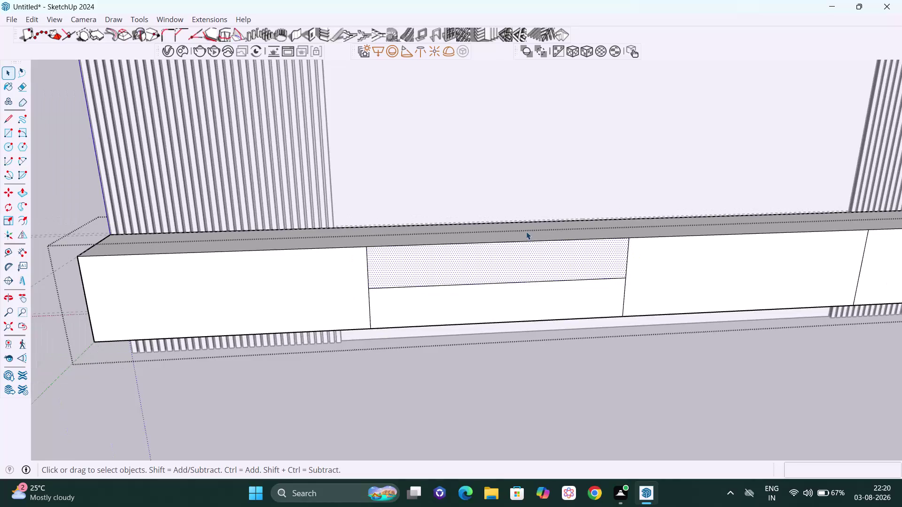
Orbit around the cabinet and briefly measure from its top edge with the tape measure.
middle_drag(522, 230, 535, 337)
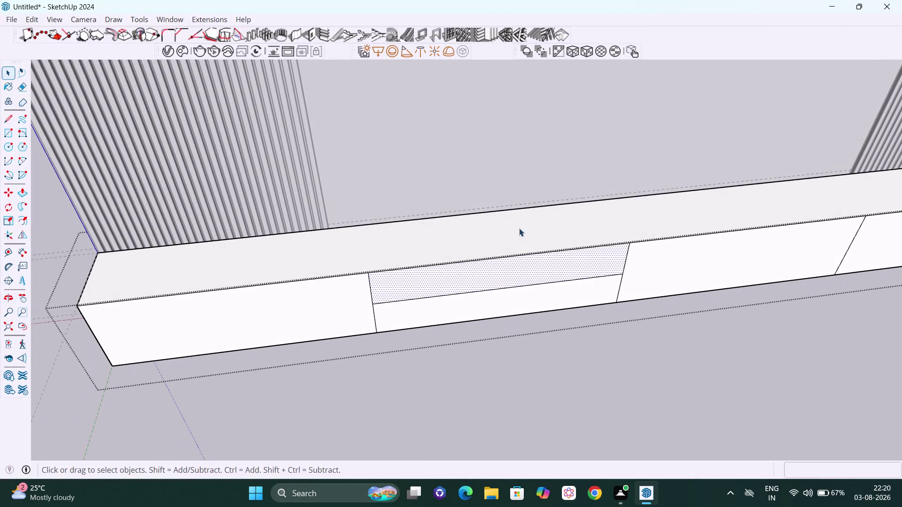
middle_drag(519, 229, 519, 269)
scroll(up, 3)
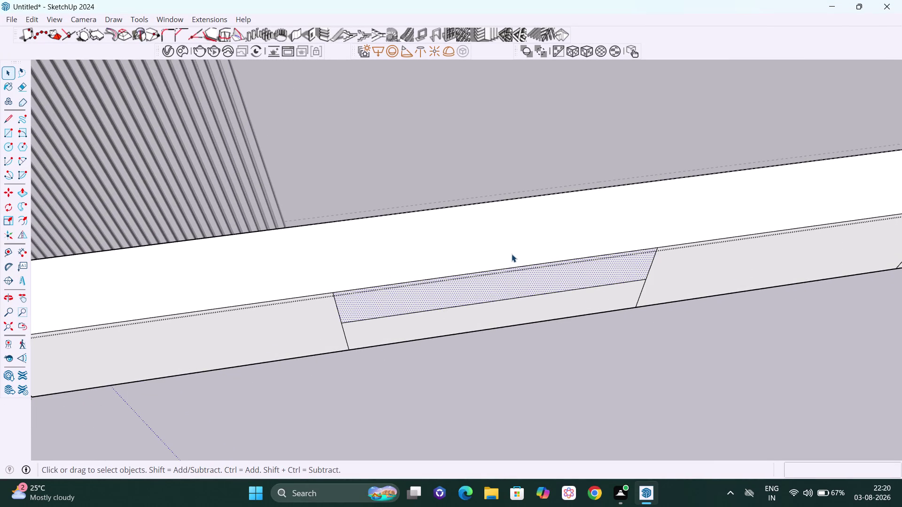
key(t)
click(493, 200)
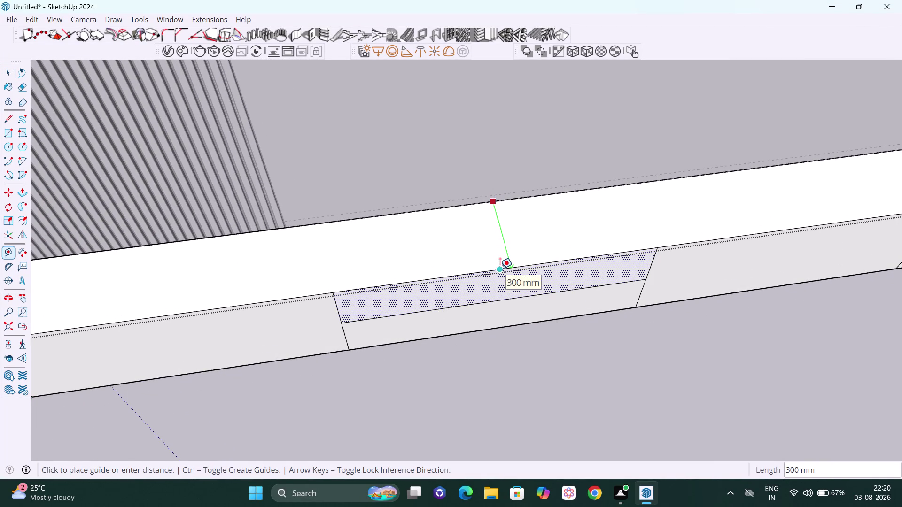
key(space)
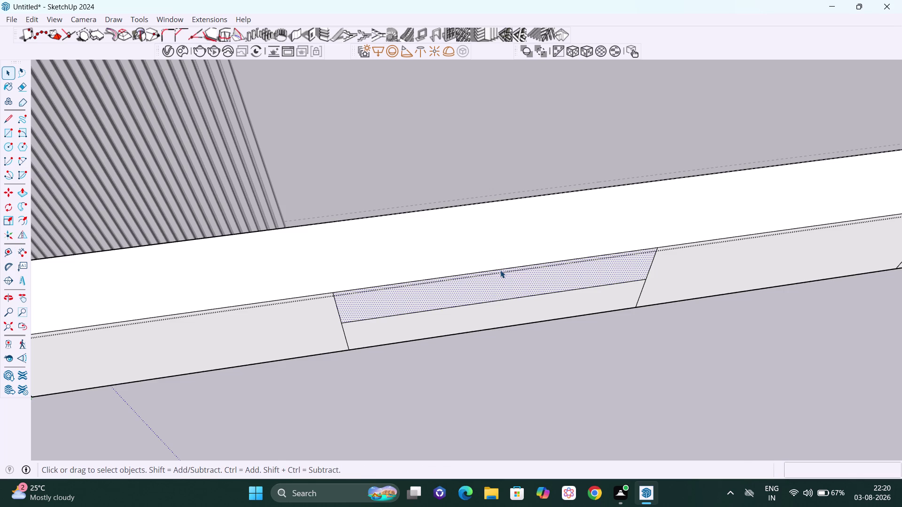
scroll(down, 3)
scroll(down, 3)
middle_drag(508, 280, 536, 208)
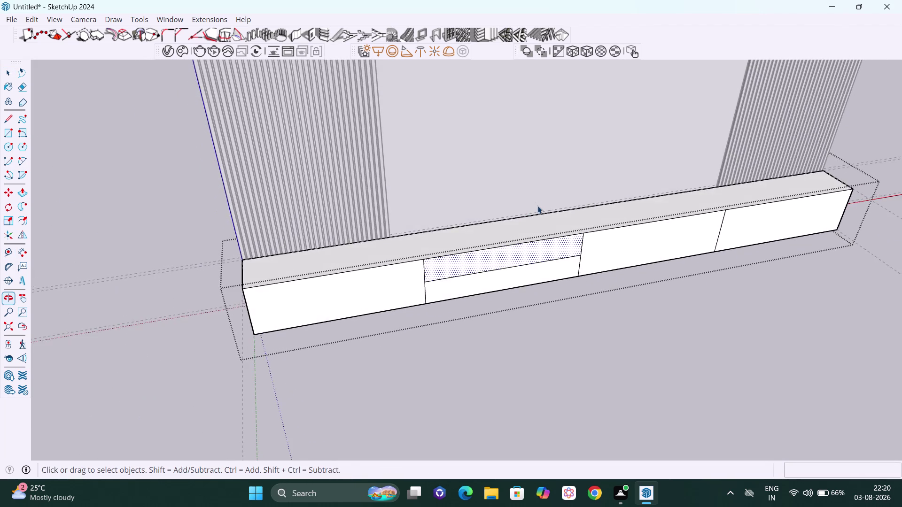
scroll(down, 3)
middle_drag(493, 262, 708, 168)
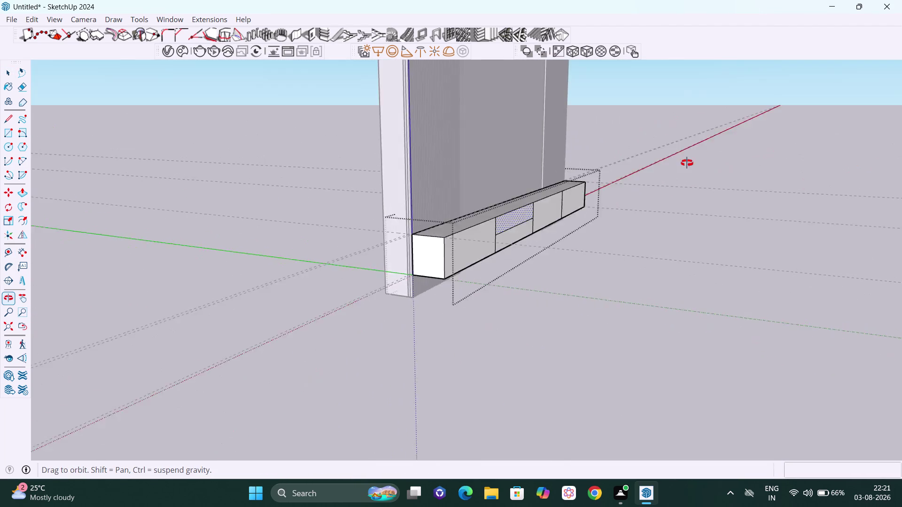
middle_drag(708, 168, 397, 201)
scroll(down, 3)
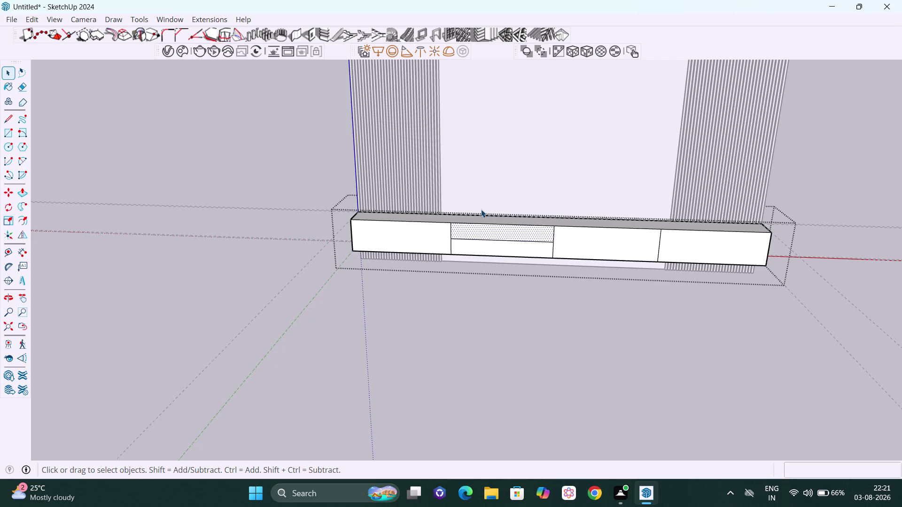
Zoom to the front-panel divider and copy its edge 1.5 mm to one side.
scroll(up, 3)
scroll(up, 3)
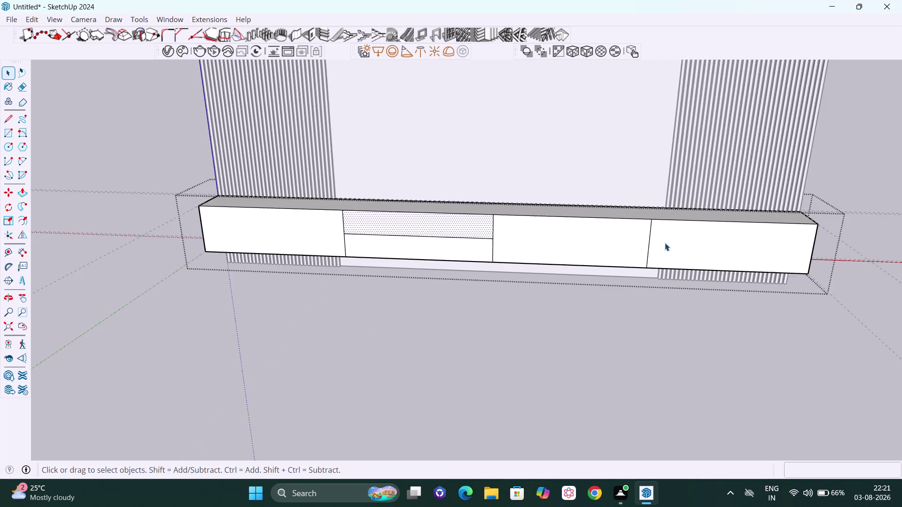
scroll(up, 3)
middle_drag(653, 235, 646, 242)
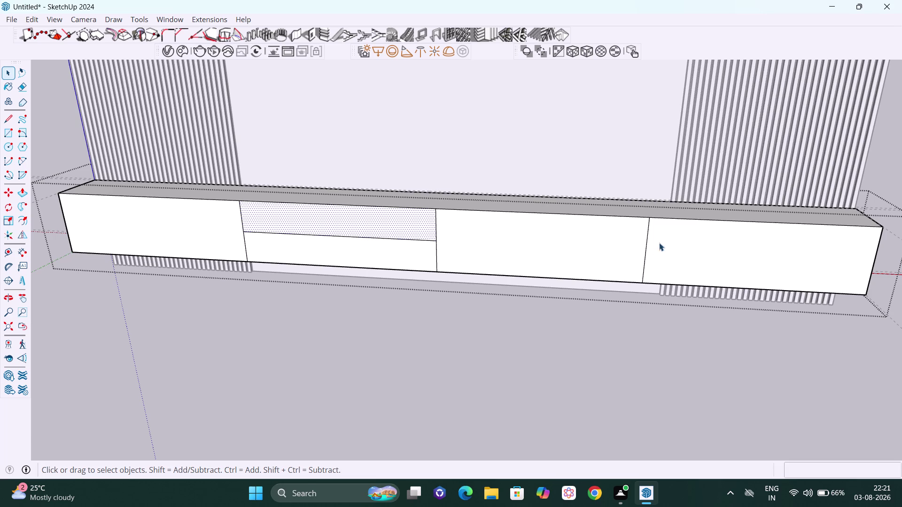
scroll(up, 3)
scroll(up, 3)
scroll(up, 3)
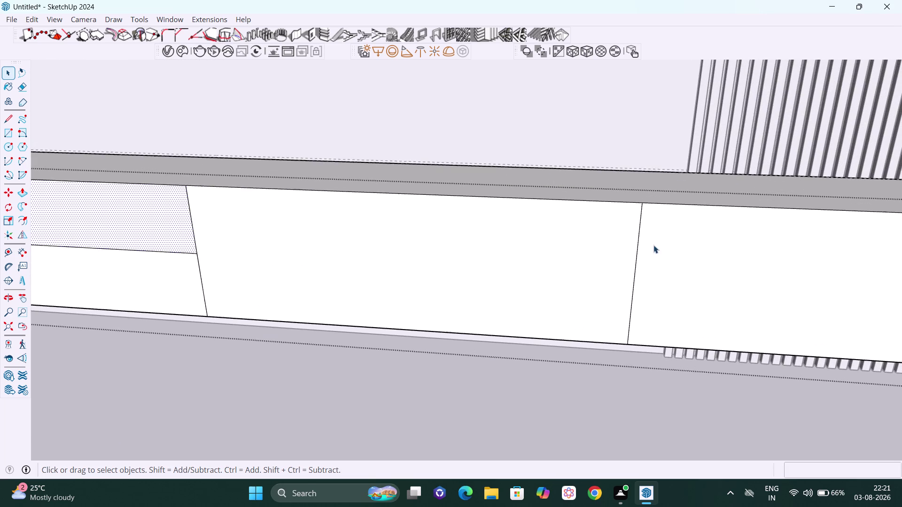
middle_drag(645, 268, 643, 246)
scroll(up, 3)
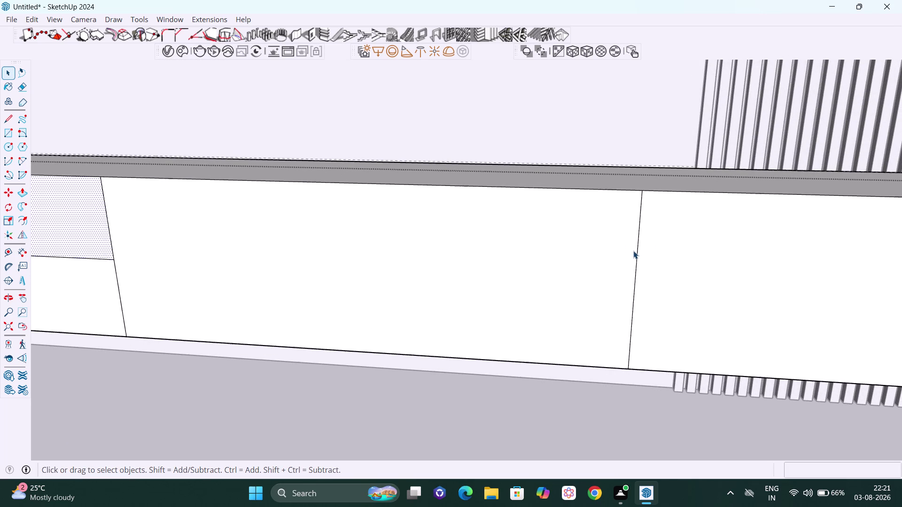
scroll(up, 3)
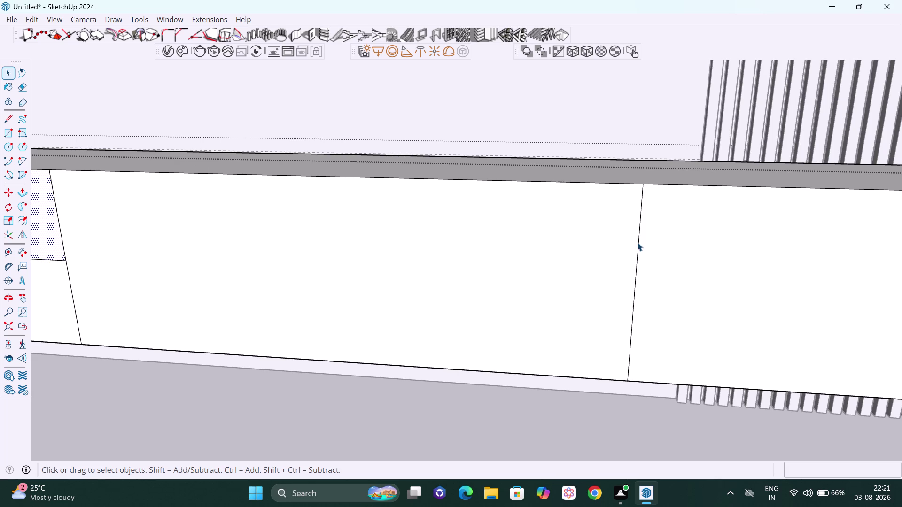
click(638, 243)
key(m)
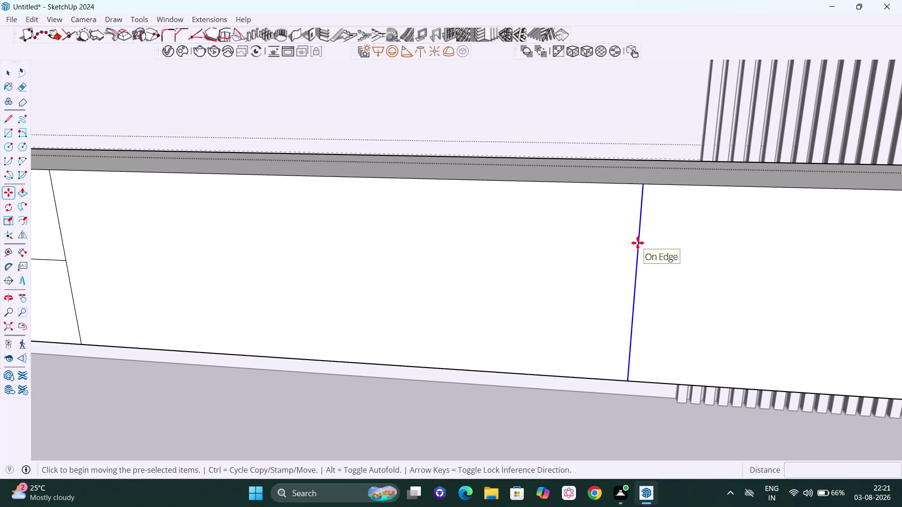
click(638, 247)
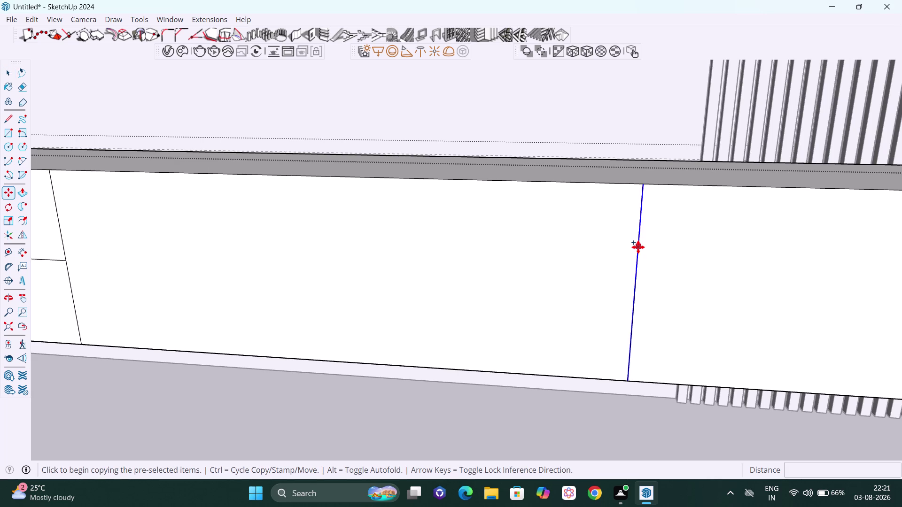
key(Left)
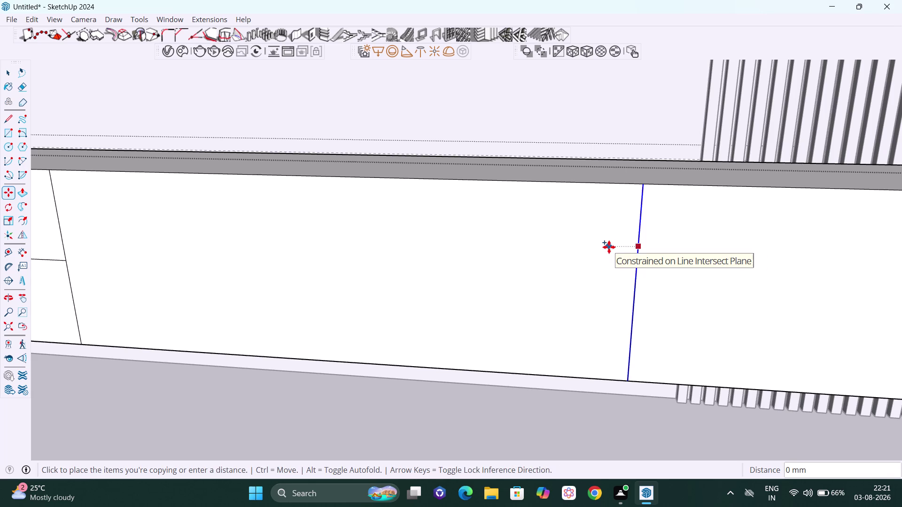
key(Right)
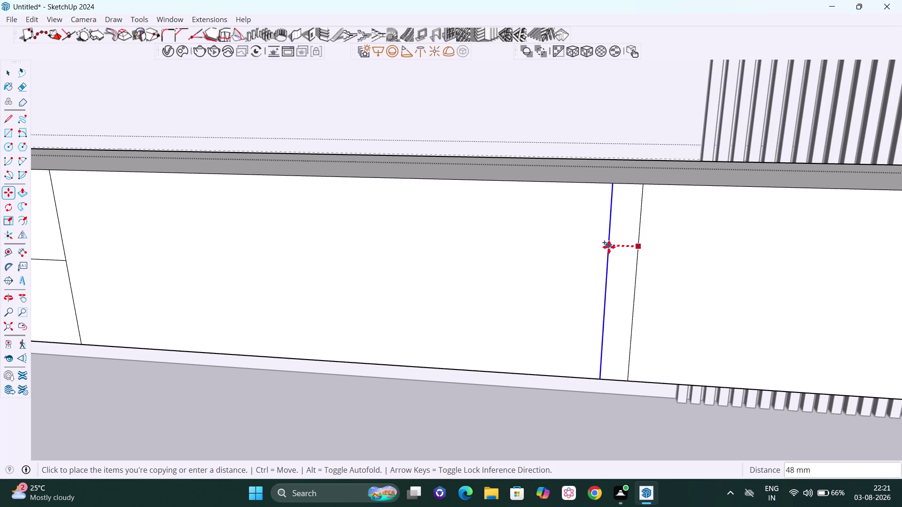
text(1.5)
key(Return)
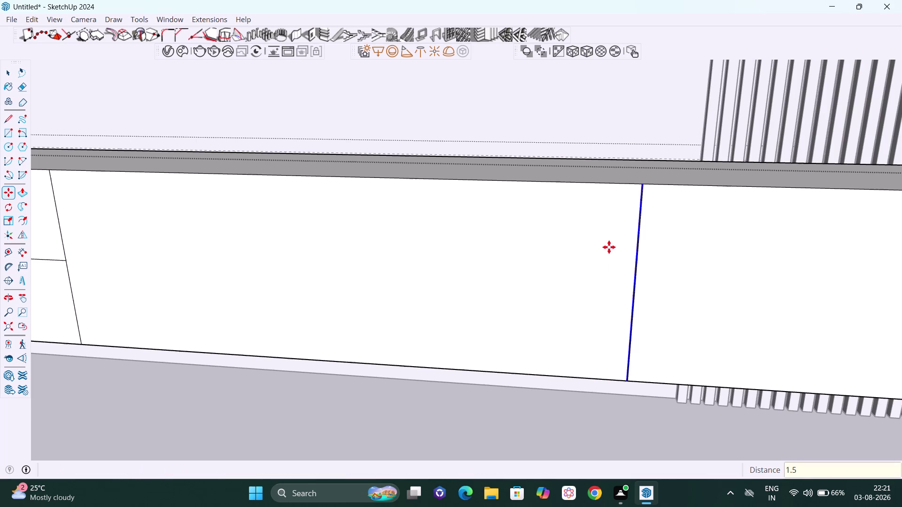
scroll(up, 3)
scroll(up, 3)
scroll(up, 3)
scroll(up, 3)
key(space)
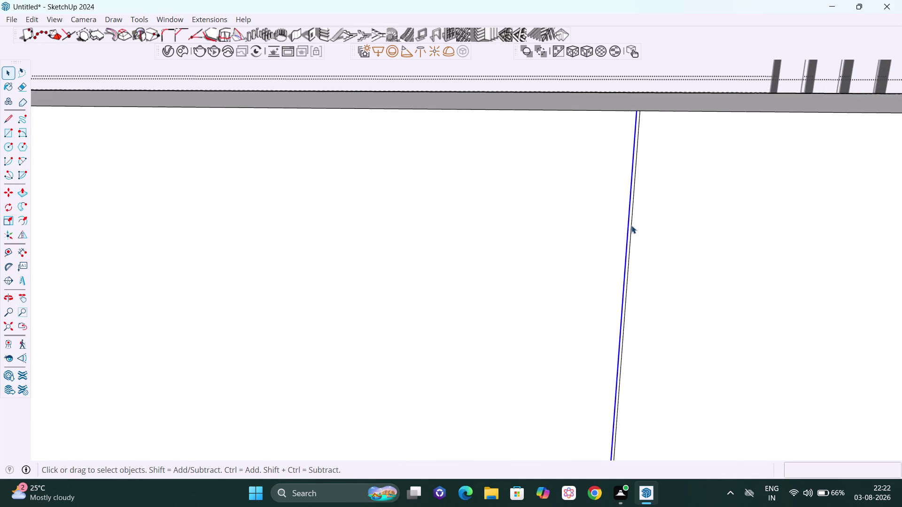
Copy the original divider edge 1.5 mm to the other side.
click(631, 225)
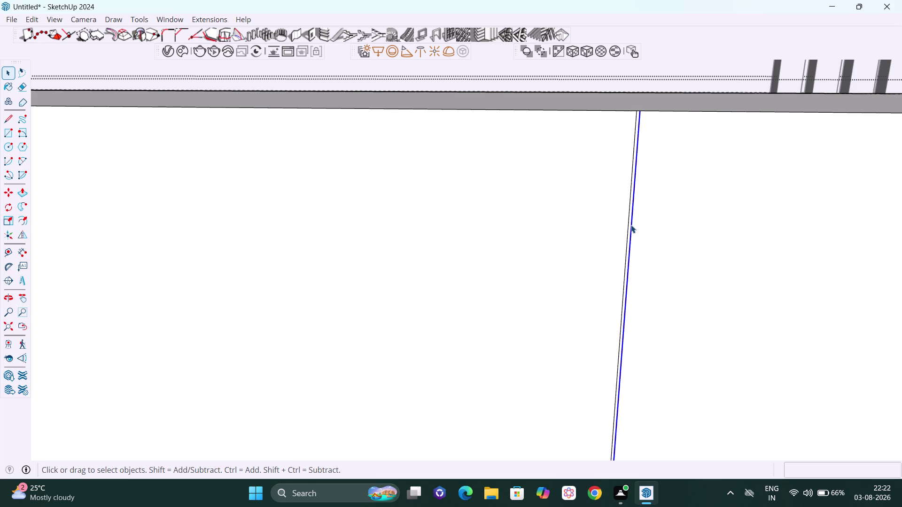
key(m)
key(Right)
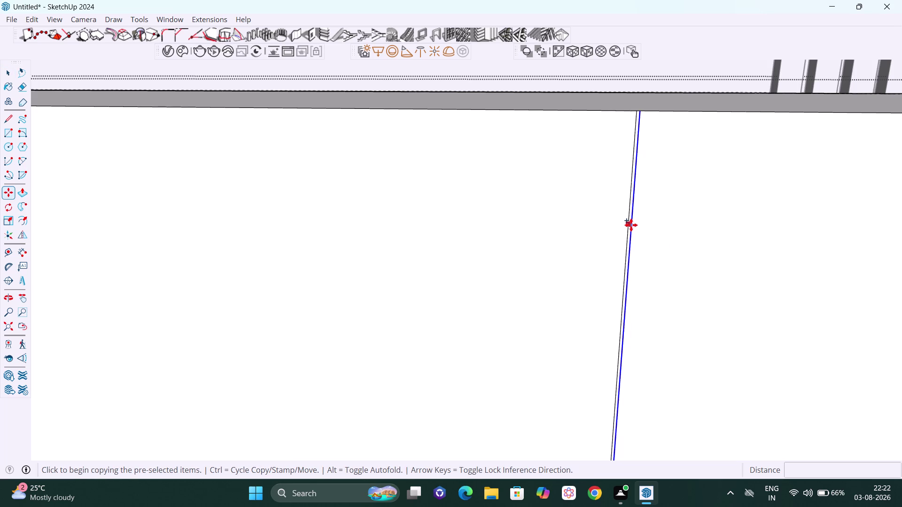
scroll(up, 3)
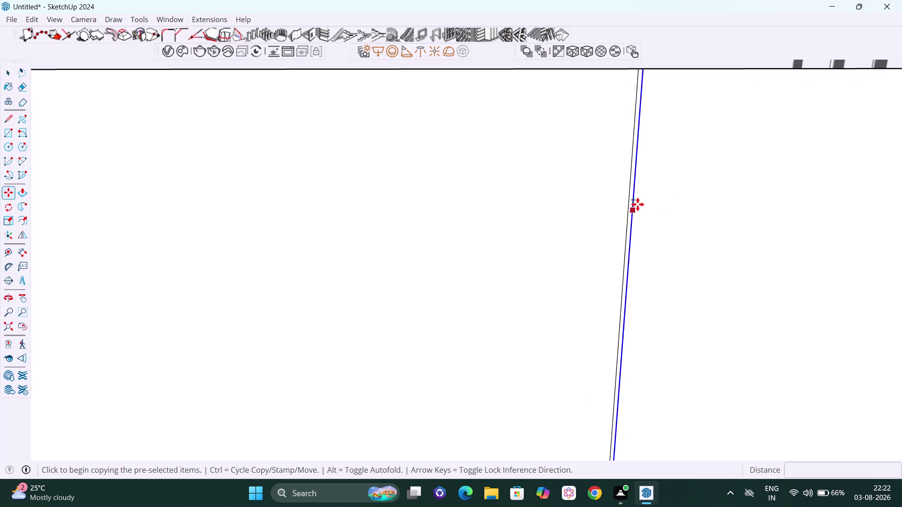
click(636, 192)
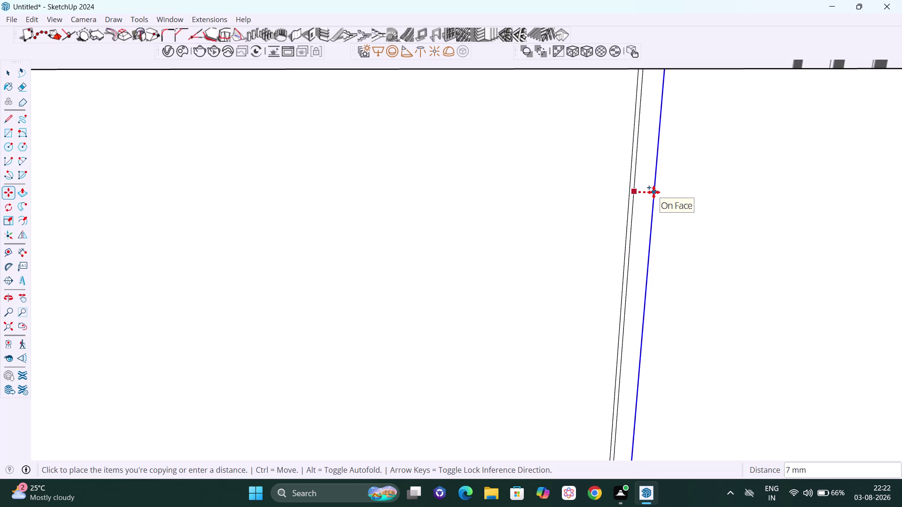
text(1.5)
key(Return)
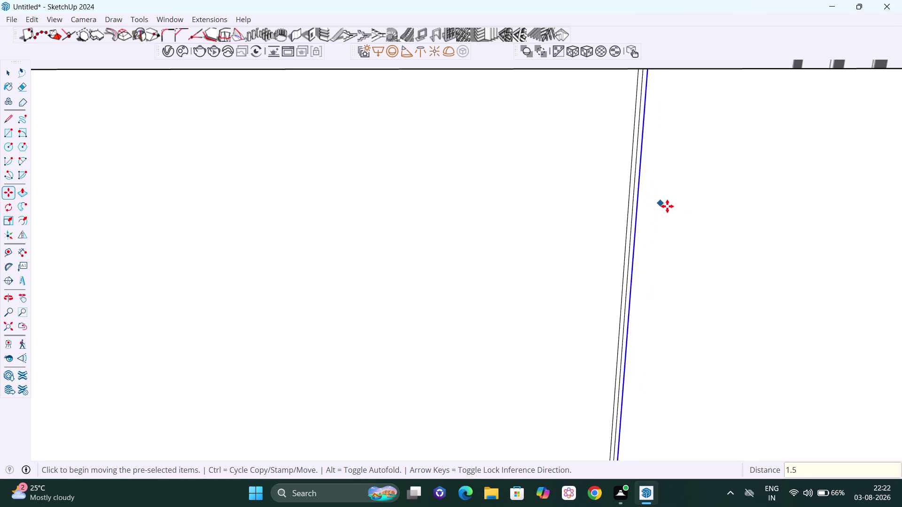
key(space)
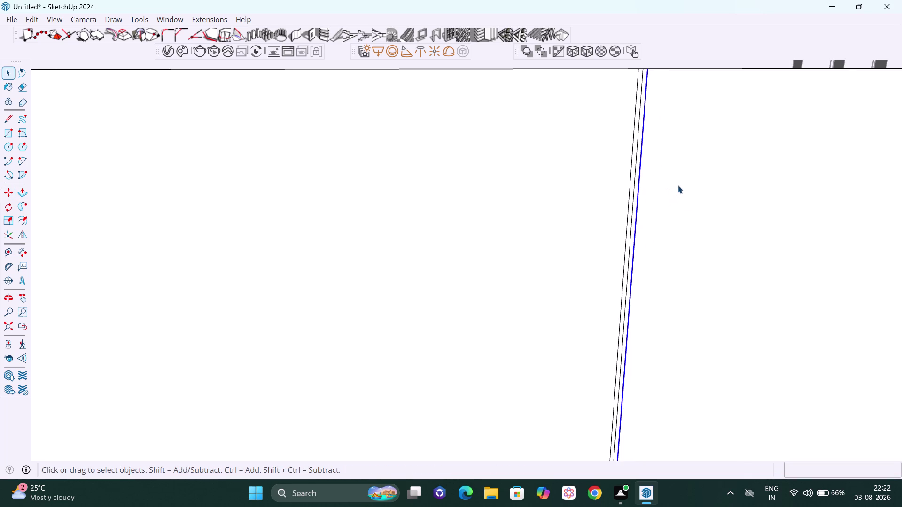
scroll(down, 3)
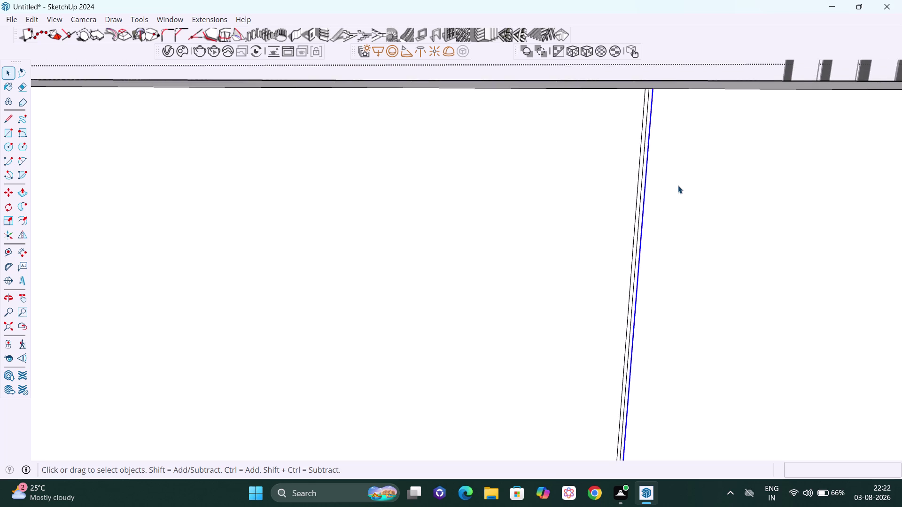
scroll(down, 3)
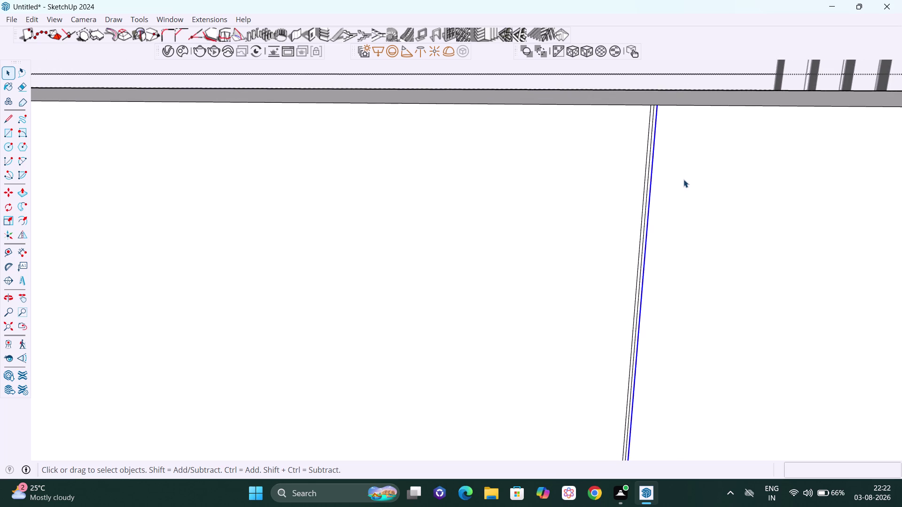
scroll(down, 3)
scroll(down, 3)
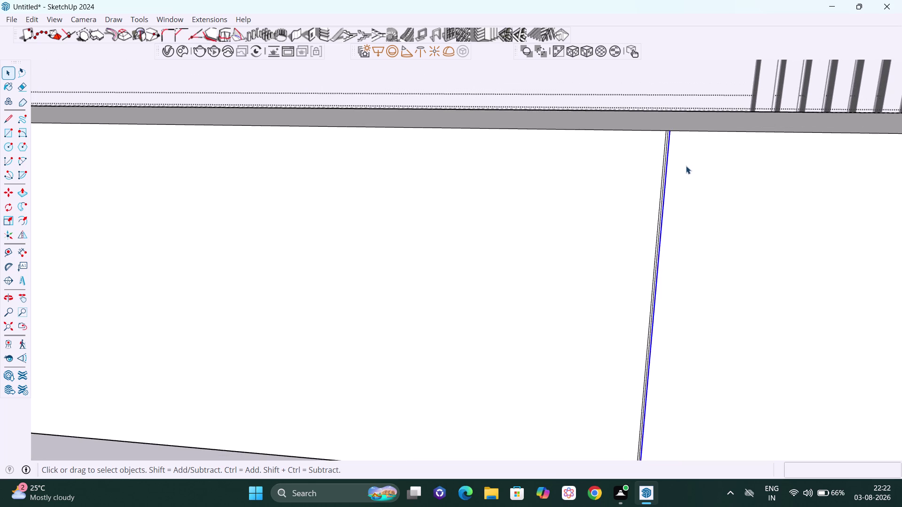
Pan and zoom along the cabinet front to the right drawer front.
key(h)
drag(682, 170, 541, 224)
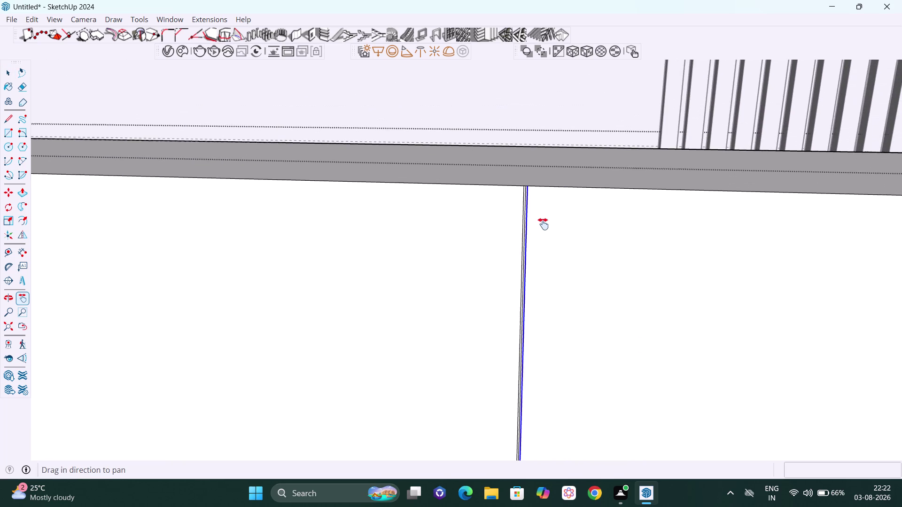
scroll(down, 3)
drag(603, 223, 455, 240)
scroll(down, 3)
scroll(down, 3)
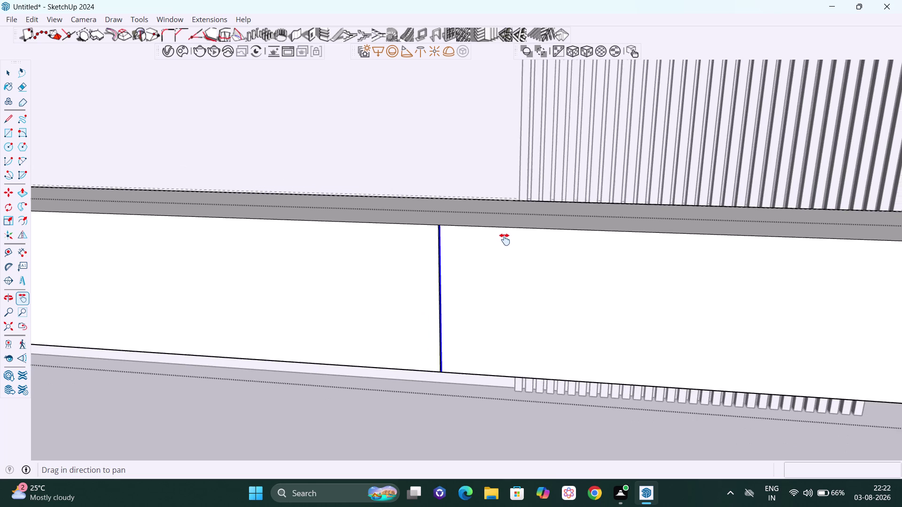
scroll(down, 3)
middle_drag(504, 244, 517, 230)
drag(517, 238, 516, 257)
scroll(up, 3)
drag(537, 270, 516, 321)
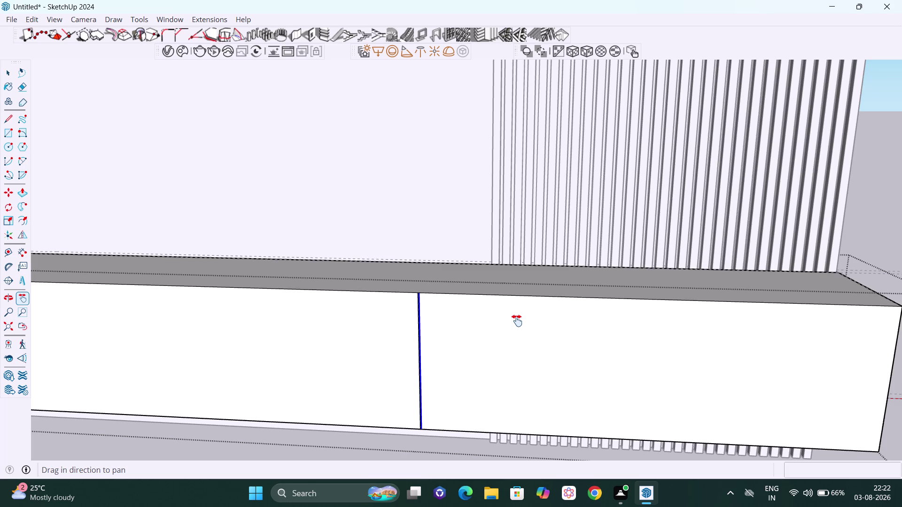
Copy the right drawer front's top edge 6 mm downward.
key(space)
scroll(up, 3)
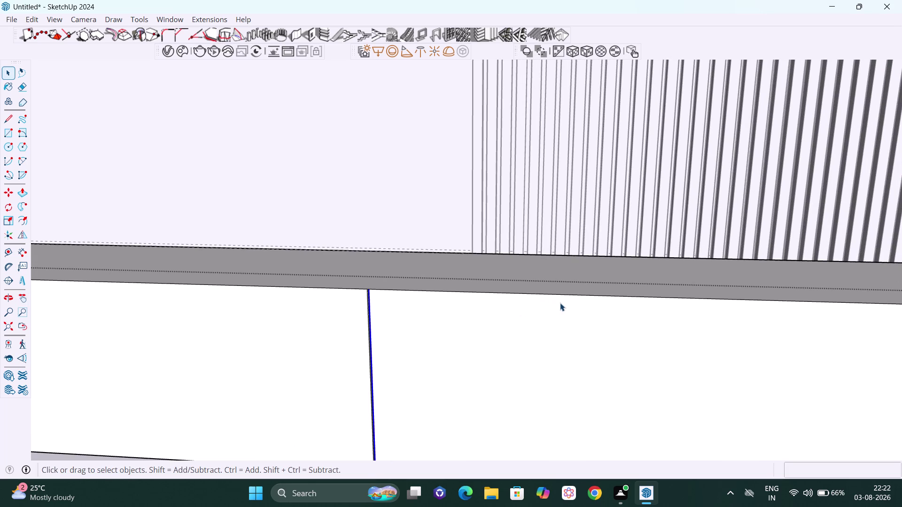
click(562, 295)
key(m)
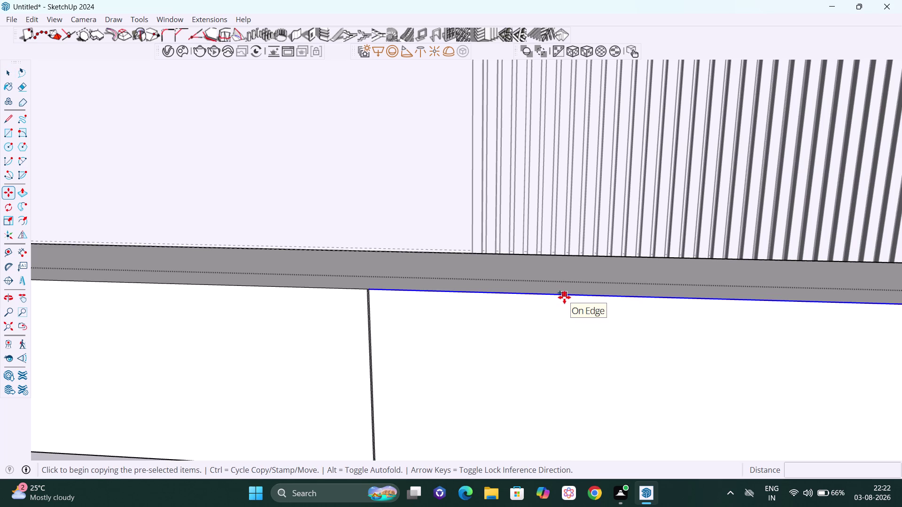
click(564, 297)
key(Up)
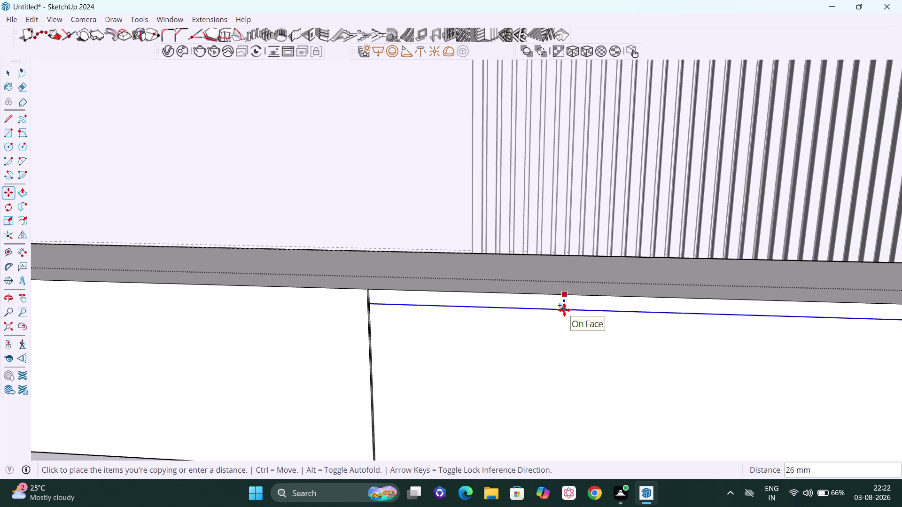
key(6)
key(Return)
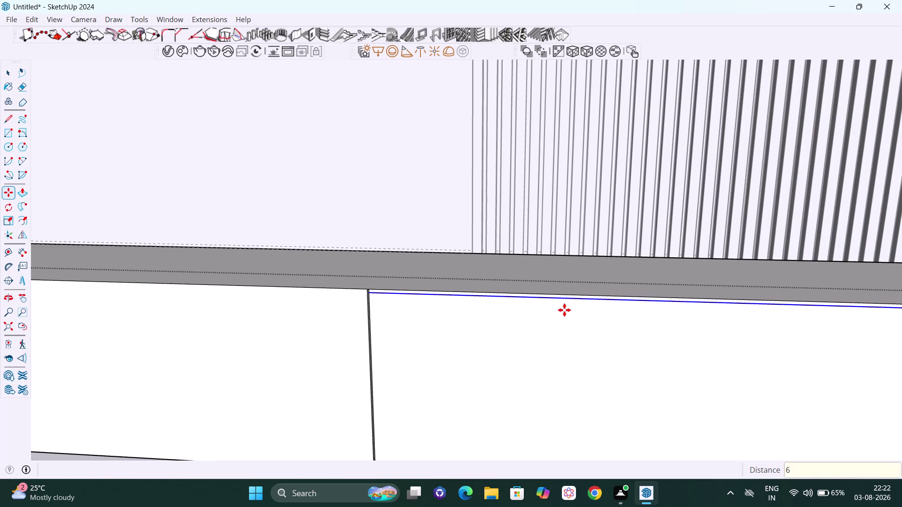
key(space)
scroll(down, 3)
scroll(down, 3)
middle_drag(436, 324, 443, 307)
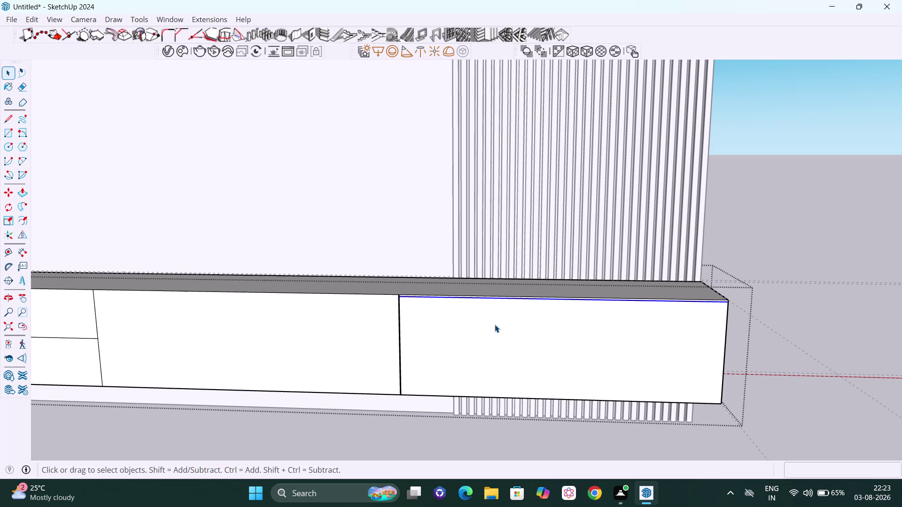
Copy the right drawer front's end edge 6 mm inward.
scroll(up, 3)
scroll(up, 3)
middle_drag(734, 322, 733, 322)
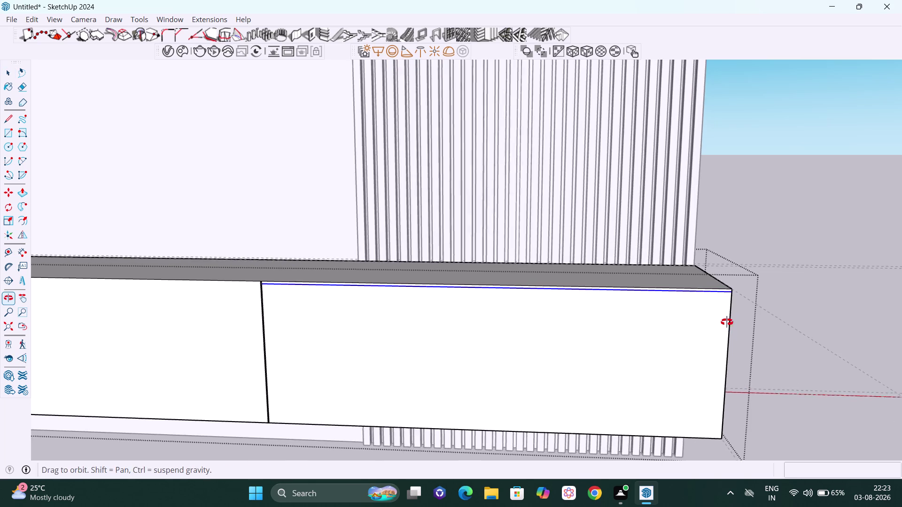
middle_drag(732, 323, 707, 317)
scroll(up, 3)
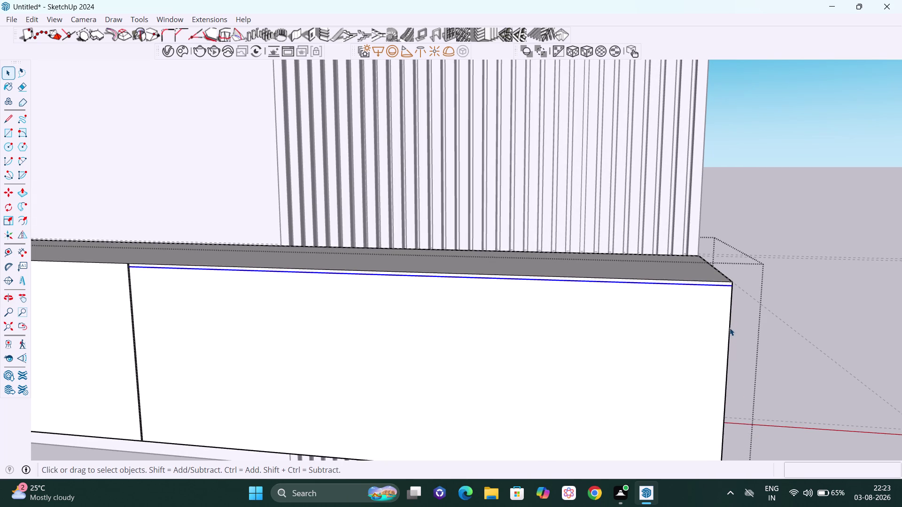
click(730, 328)
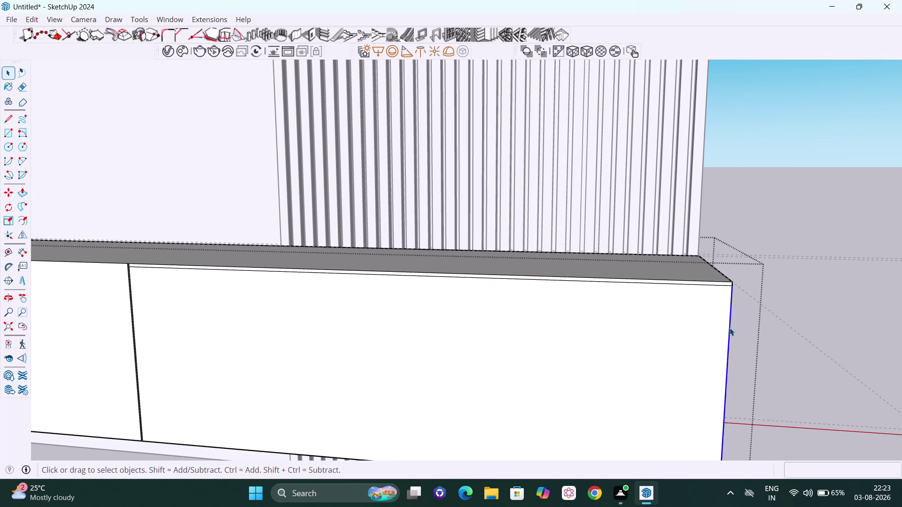
key(m)
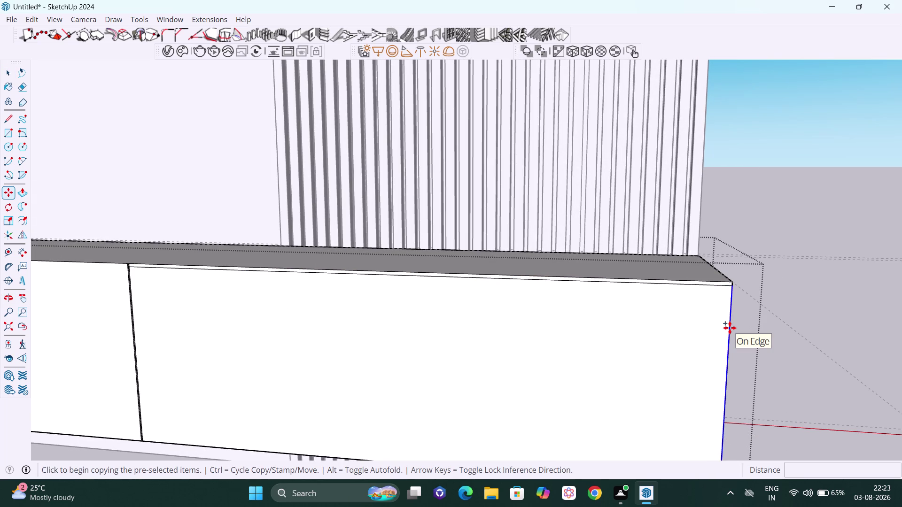
key(Right)
click(730, 328)
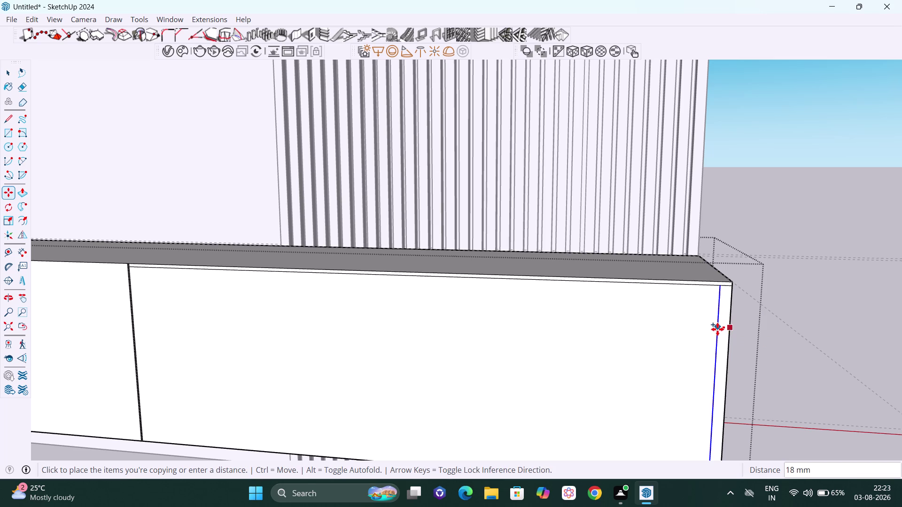
key(6)
key(Return)
key(space)
Zoom and orbit back out to view the whole drawer row.
scroll(down, 3)
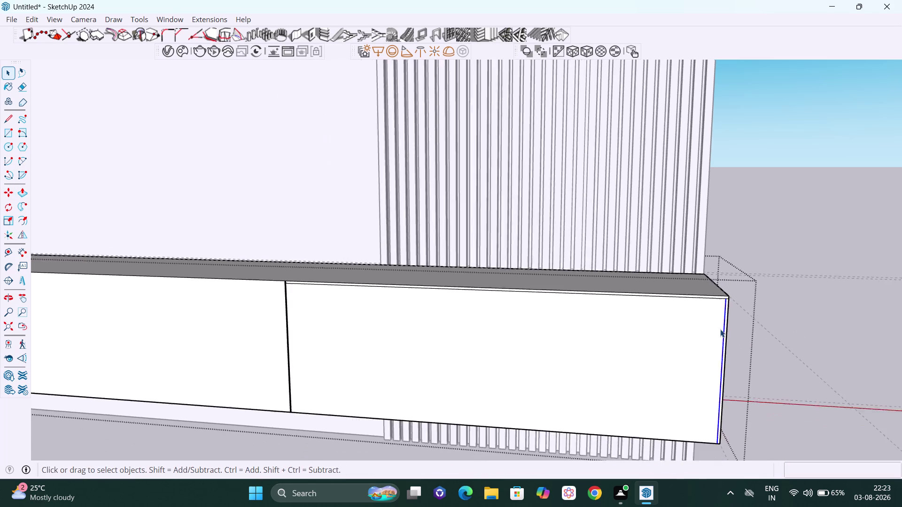
scroll(down, 3)
scroll(down, 3)
middle_drag(616, 364, 625, 366)
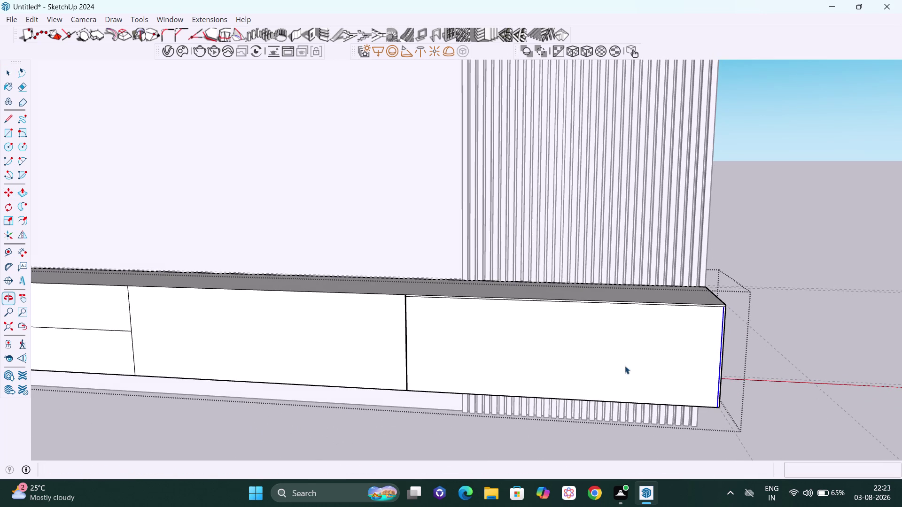
scroll(down, 3)
middle_drag(597, 365, 608, 349)
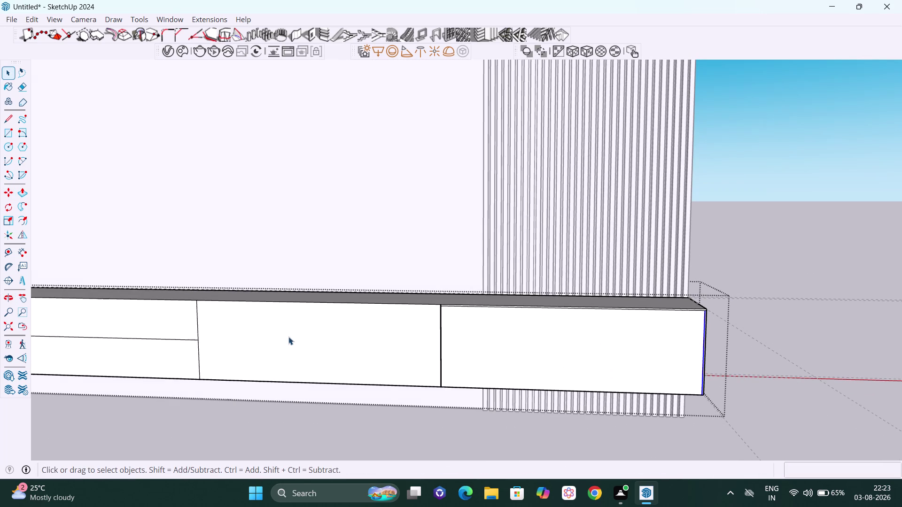
Copy the middle drawer front's top edge 6 mm downward.
key(h)
drag(255, 330, 429, 322)
scroll(up, 3)
middle_drag(483, 329, 507, 336)
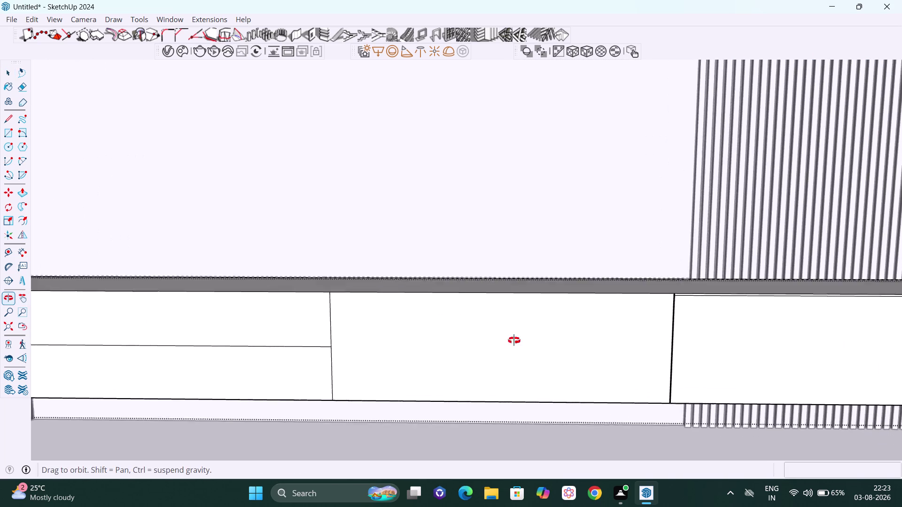
middle_drag(507, 337, 522, 343)
scroll(up, 3)
scroll(up, 3)
key(space)
scroll(up, 3)
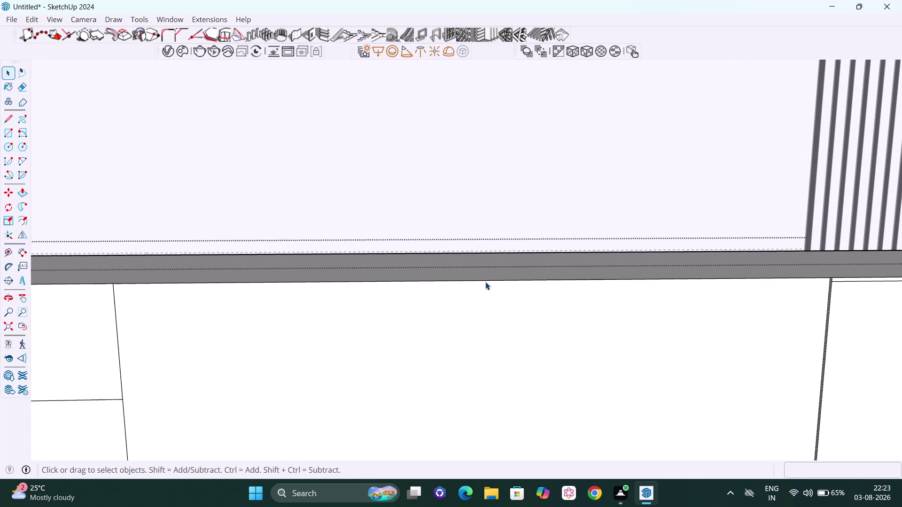
click(485, 280)
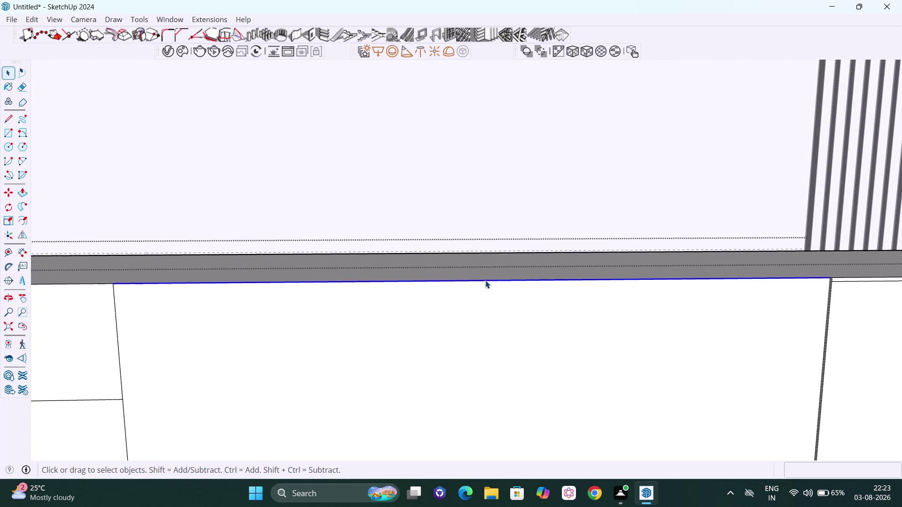
key(m)
key(Up)
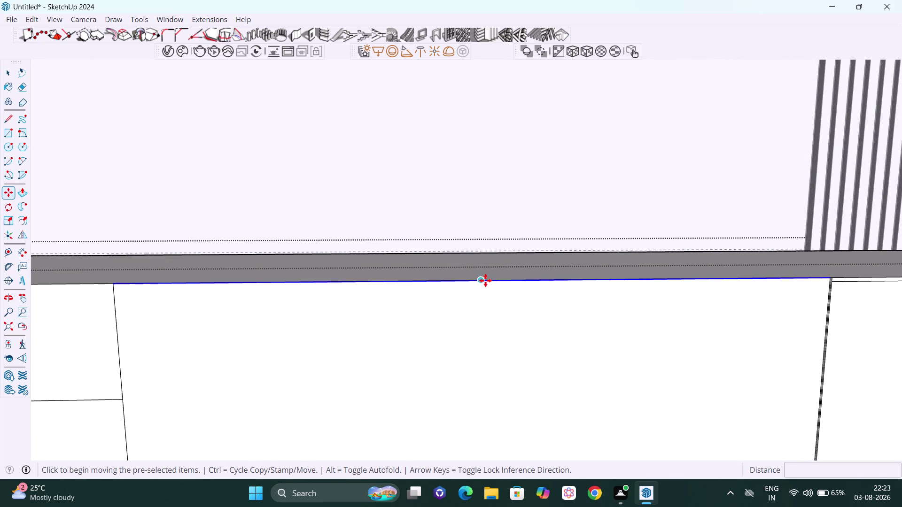
click(485, 280)
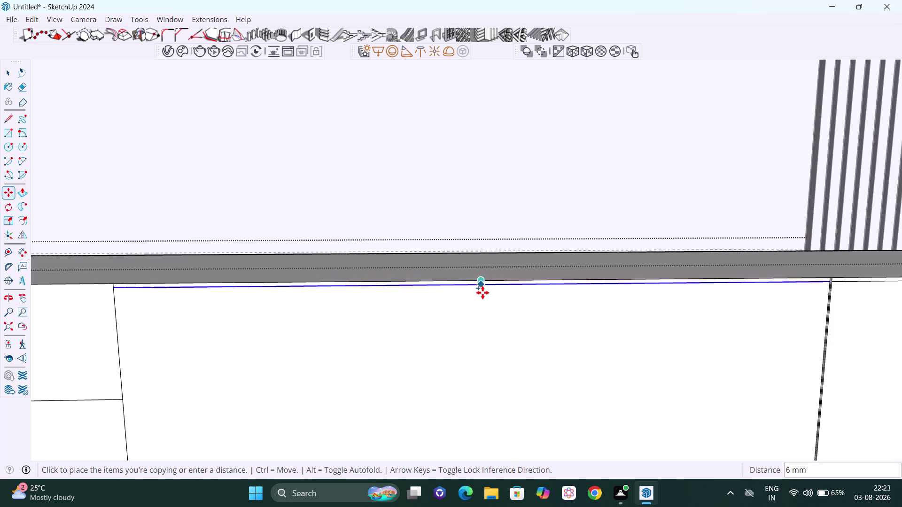
key(6)
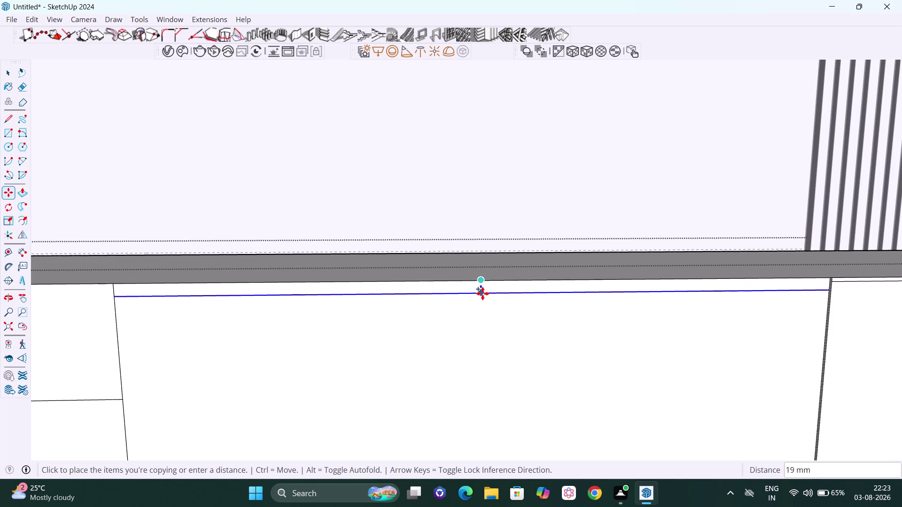
key(Return)
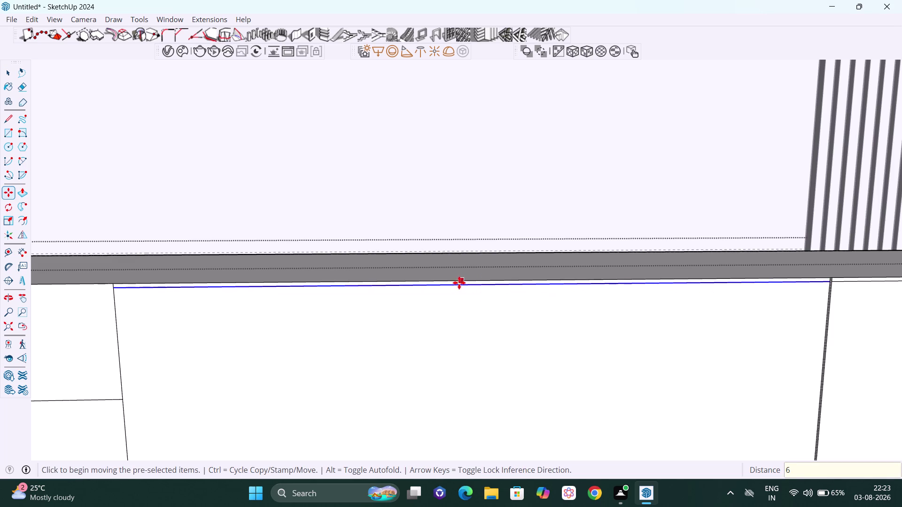
scroll(down, 3)
scroll(down, 3)
key(space)
Pan and orbit toward the left drawer fronts, selecting the edge between fronts.
key(h)
drag(298, 312, 301, 313)
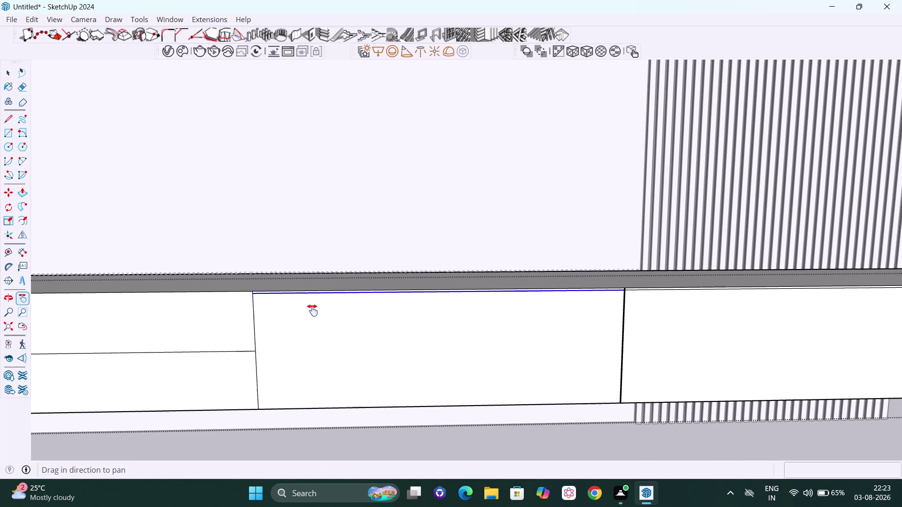
drag(302, 313, 390, 316)
scroll(up, 3)
scroll(up, 3)
middle_drag(341, 329, 352, 330)
scroll(up, 3)
key(space)
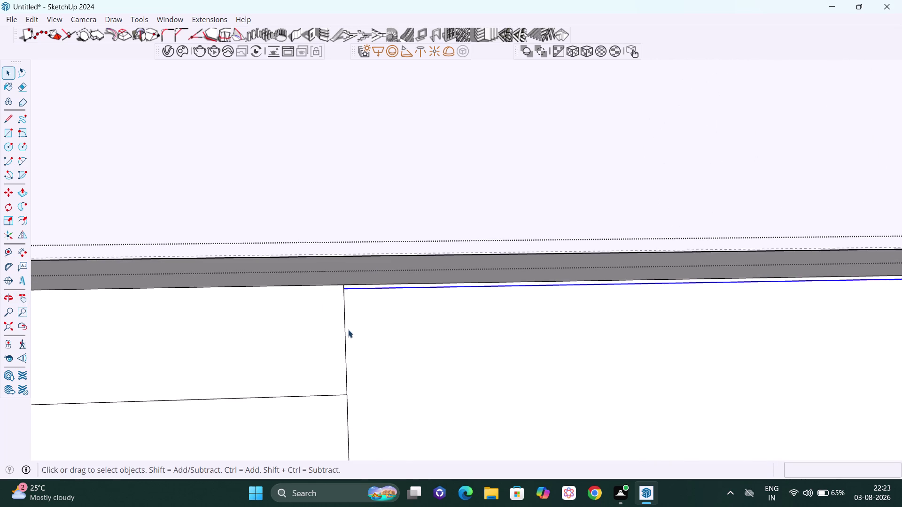
key(m)
key(space)
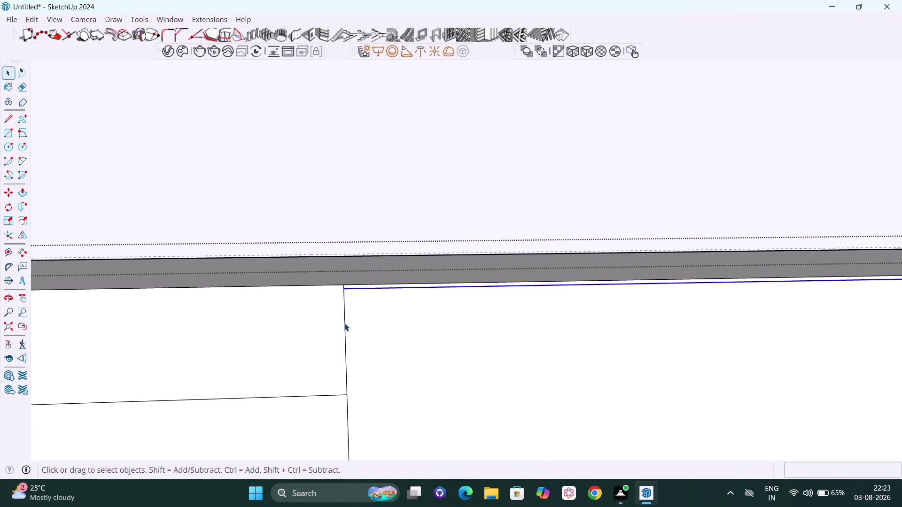
click(344, 324)
scroll(up, 3)
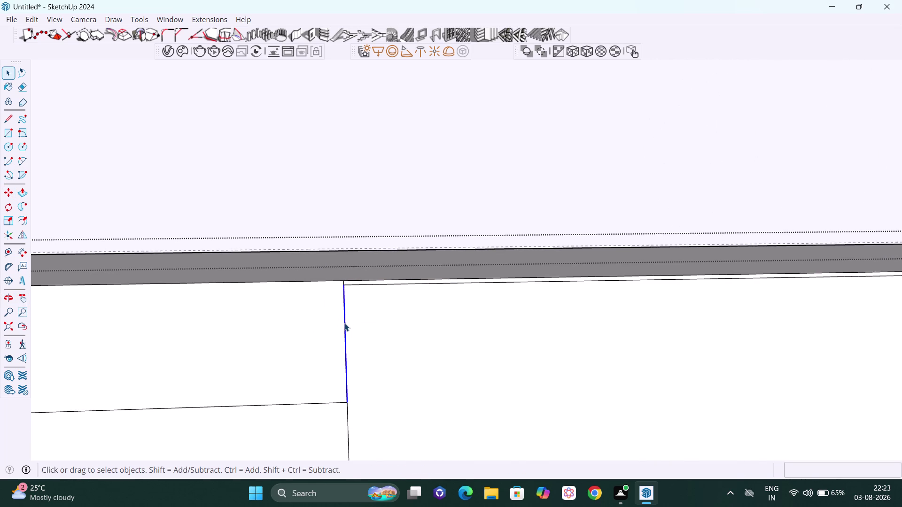
middle_click(344, 323)
scroll(up, 3)
scroll(up, 3)
scroll(up, 3)
middle_click(346, 282)
scroll(down, 3)
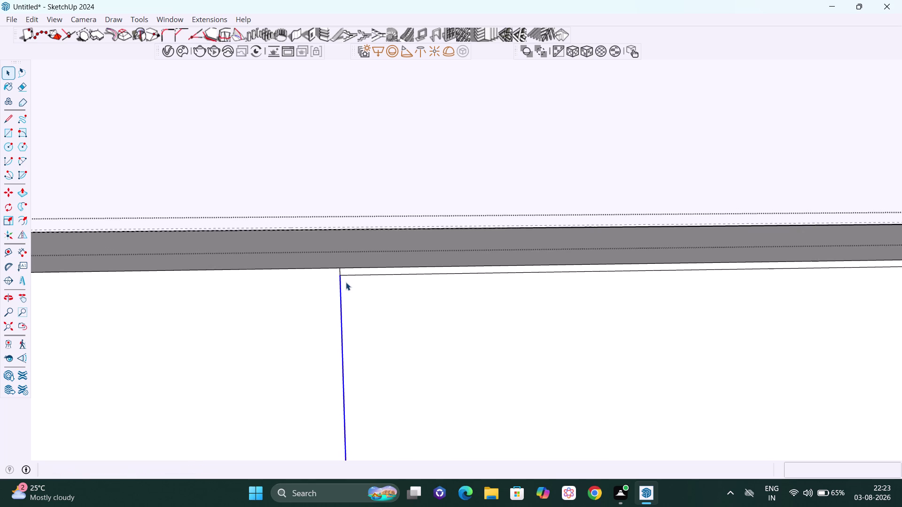
scroll(down, 3)
scroll(down, 3)
middle_click(284, 294)
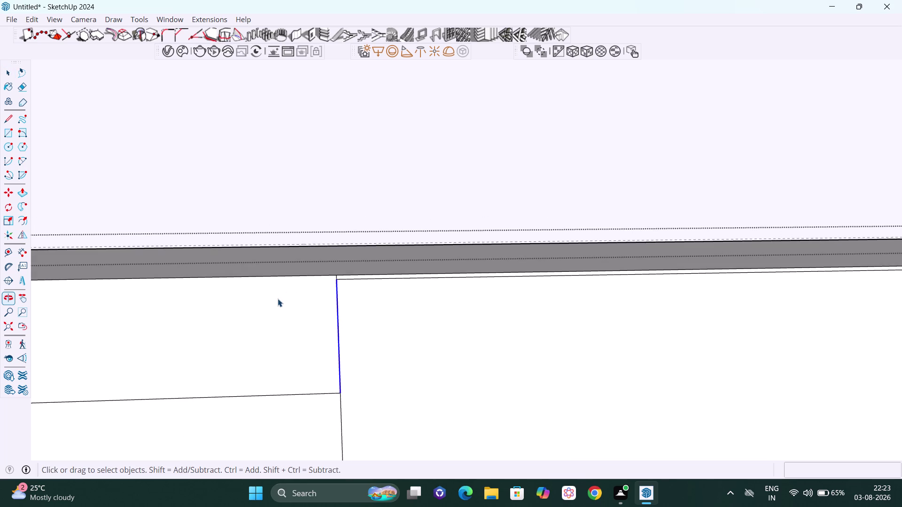
key(h)
drag(277, 300, 377, 295)
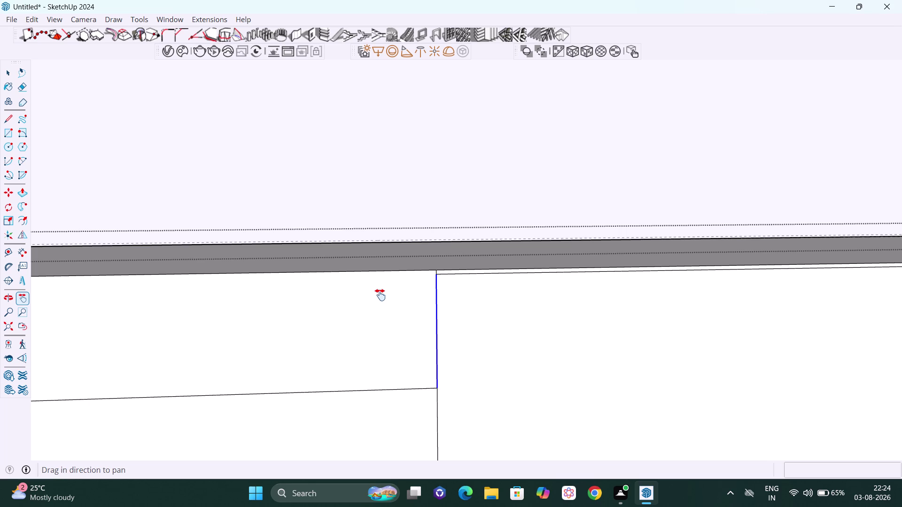
Copy the left drawer front's top edge 6 mm downward.
key(space)
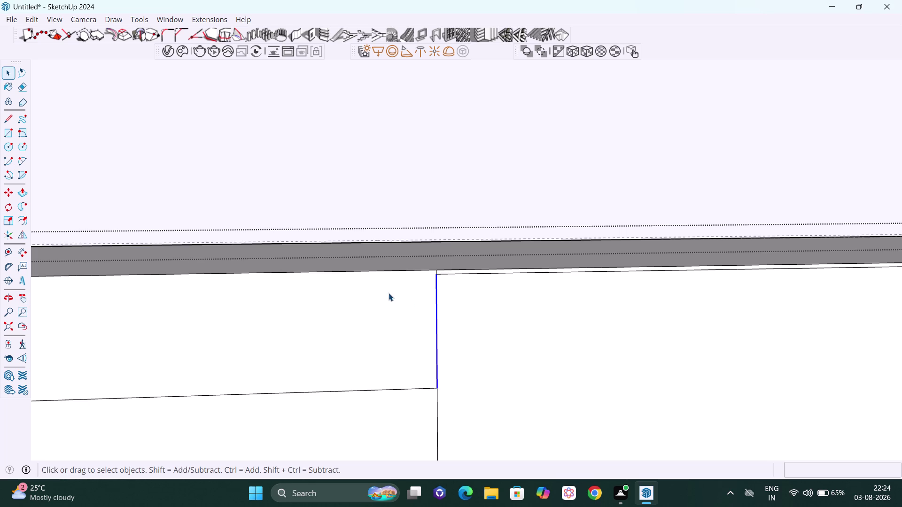
scroll(up, 3)
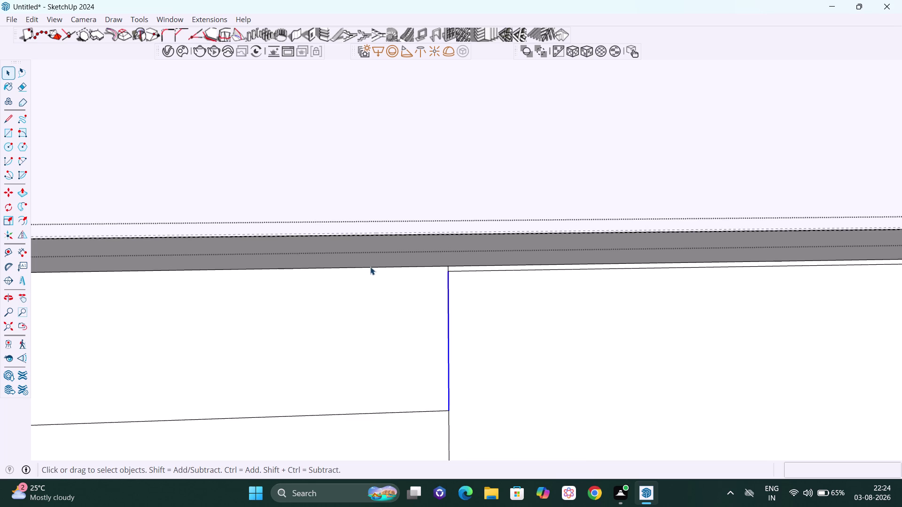
click(370, 266)
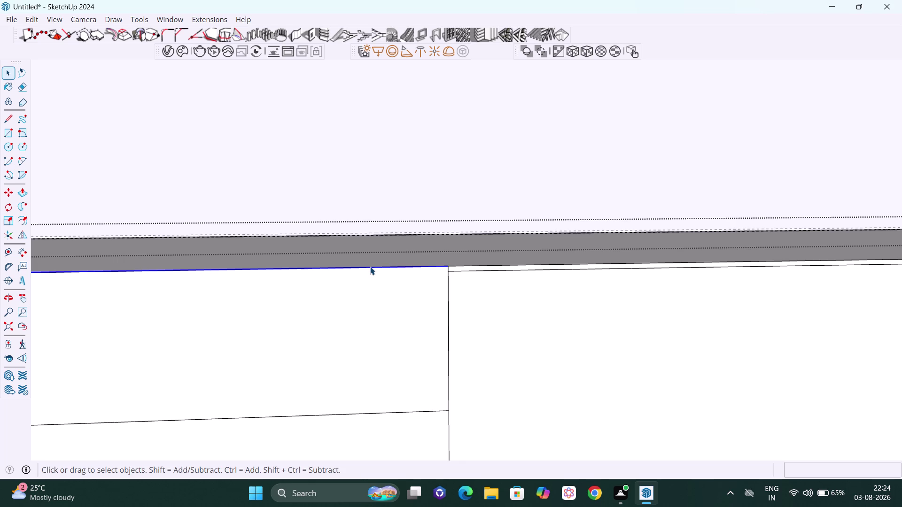
key(m)
click(370, 267)
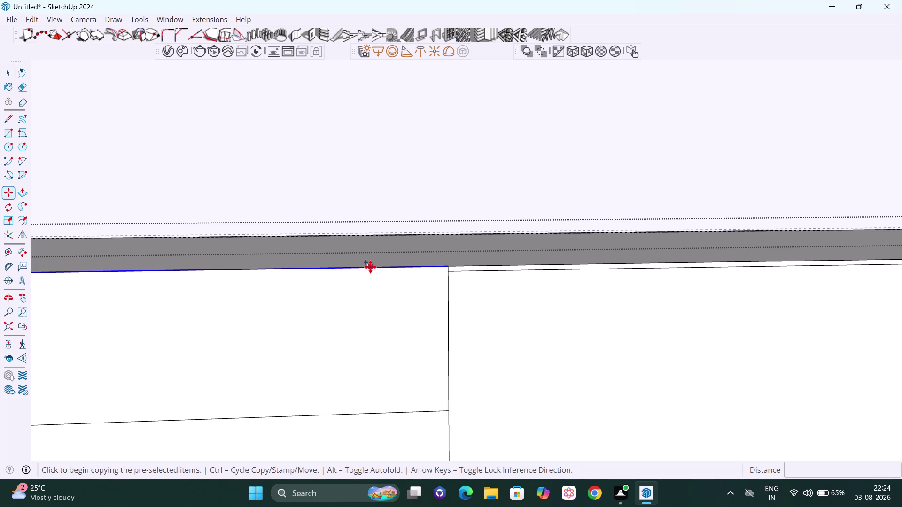
key(Up)
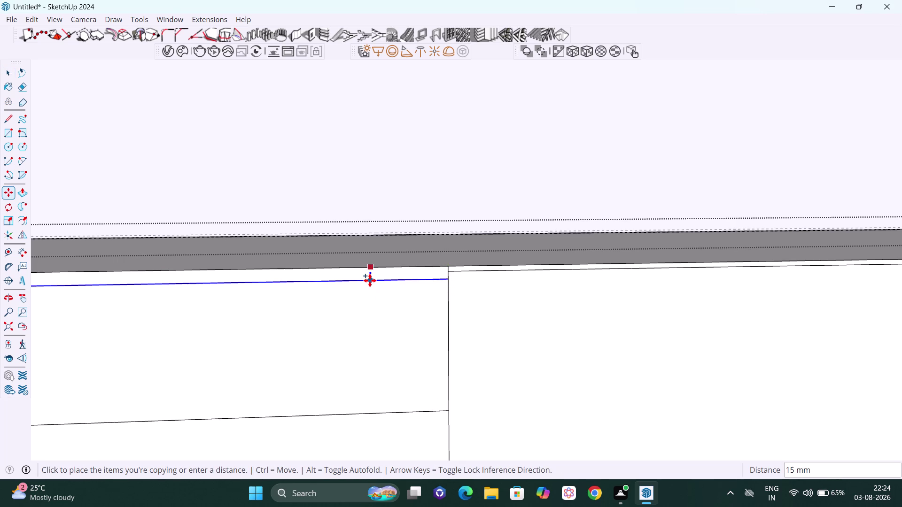
key(6)
key(Return)
scroll(down, 3)
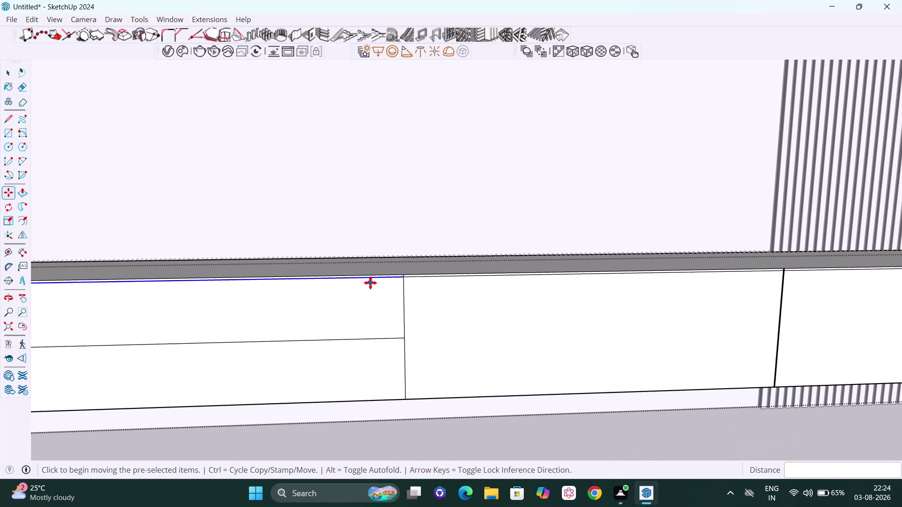
key(space)
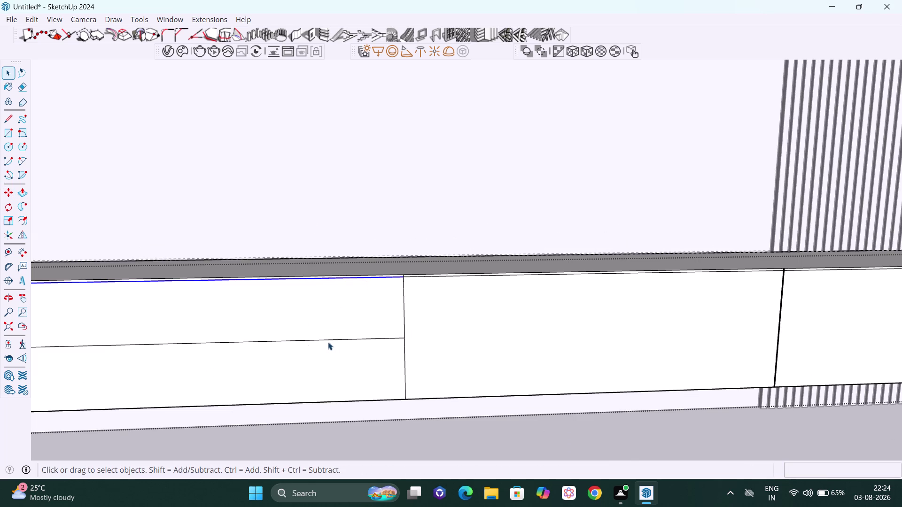
Pan and zoom to the left end cabinet front, cancelling an accidental move.
key(h)
drag(318, 334, 508, 328)
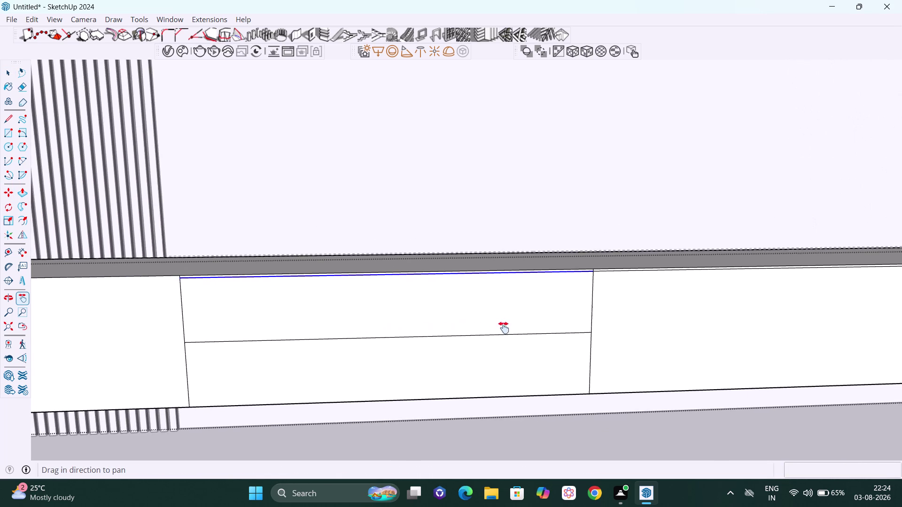
drag(342, 325, 700, 338)
drag(444, 338, 493, 337)
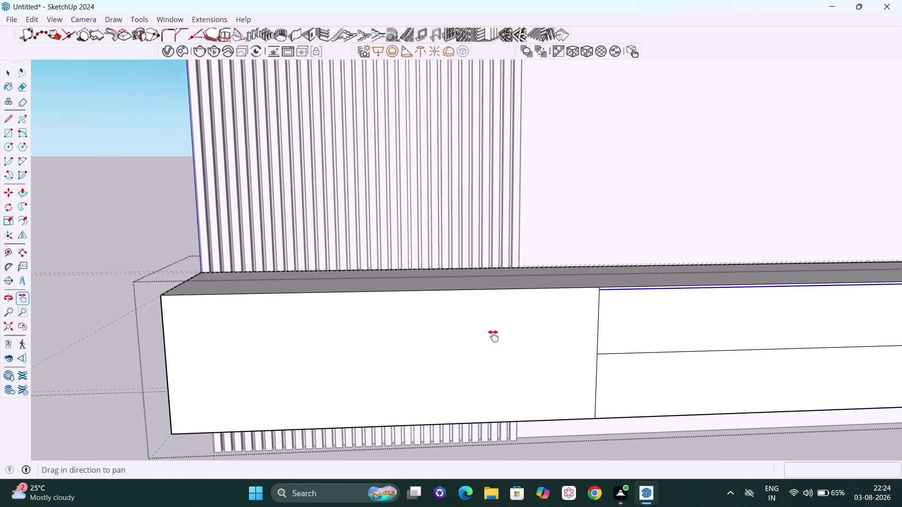
scroll(up, 3)
key(space)
scroll(up, 3)
key(m)
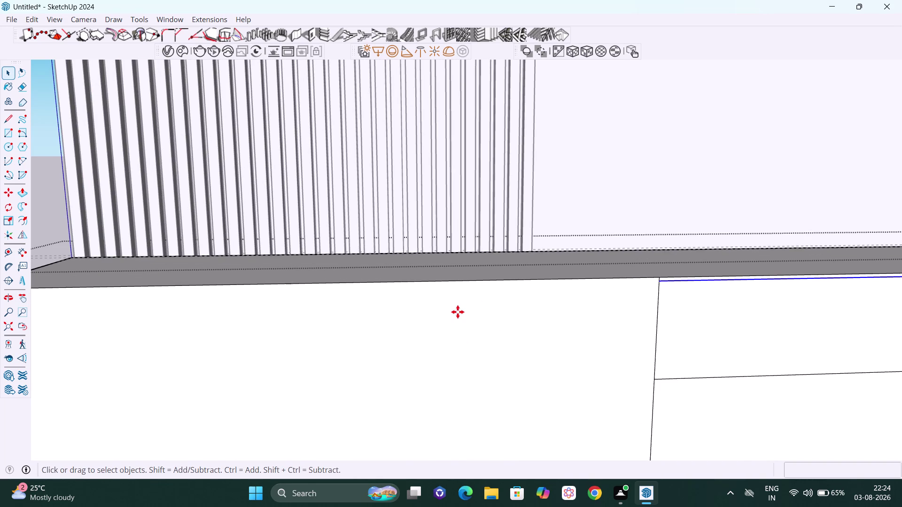
scroll(up, 3)
click(456, 281)
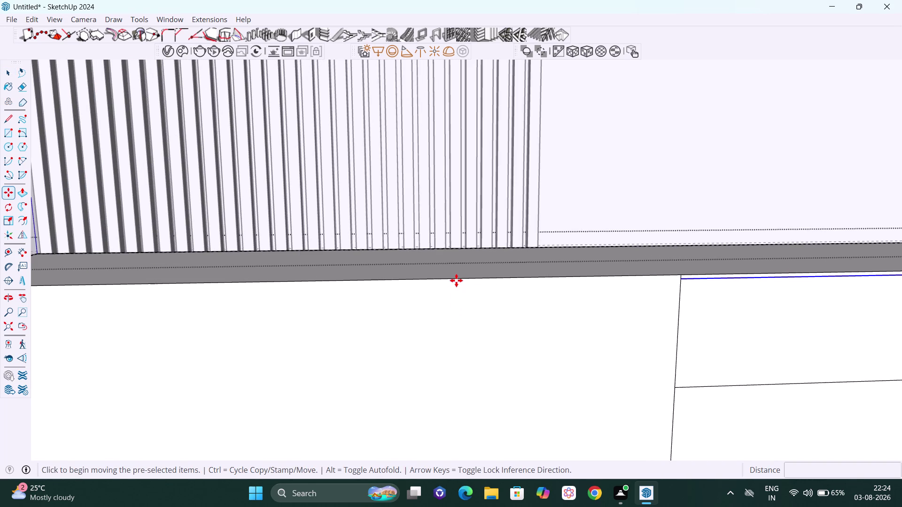
key(Up)
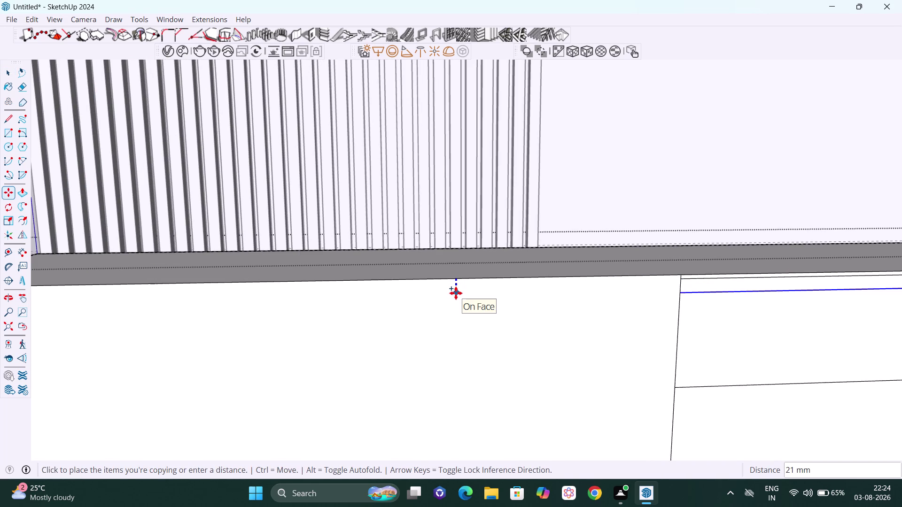
key(Escape)
key(space)
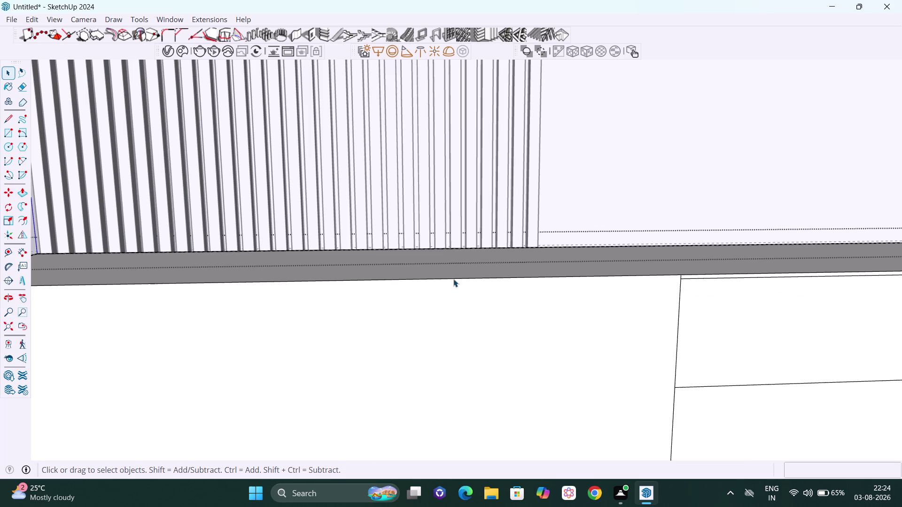
Copy the left front's top edge 6 mm downward.
click(453, 278)
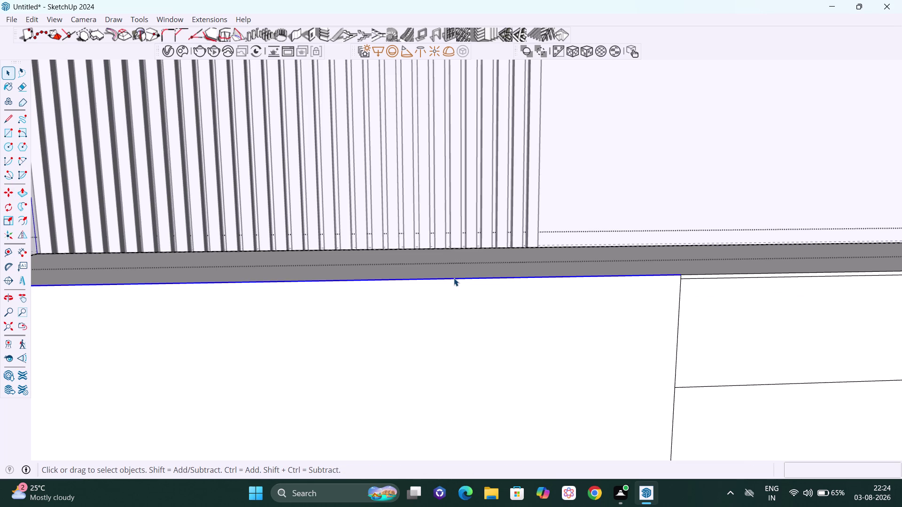
key(m)
key(Up)
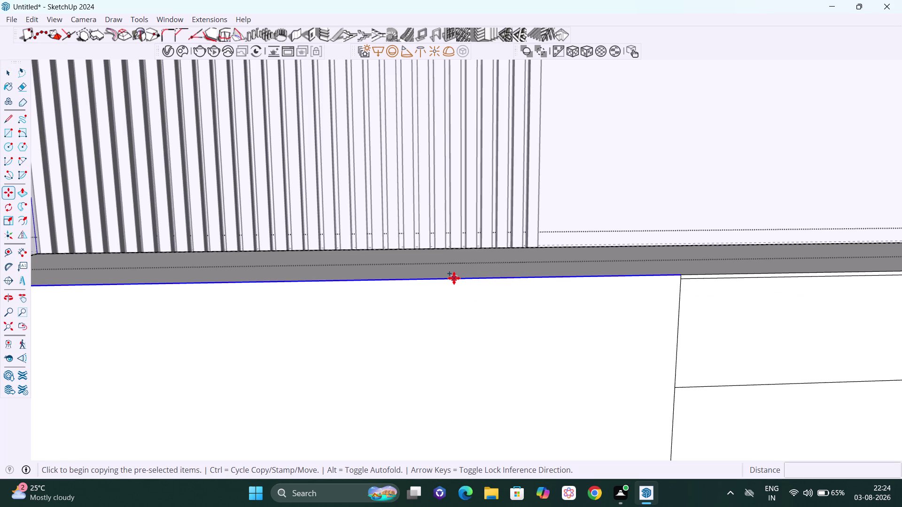
click(454, 278)
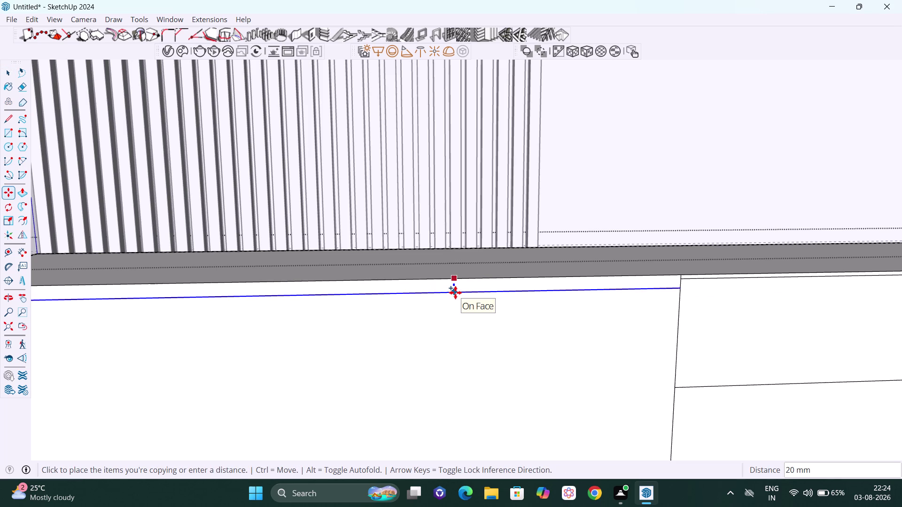
key(6)
key(Return)
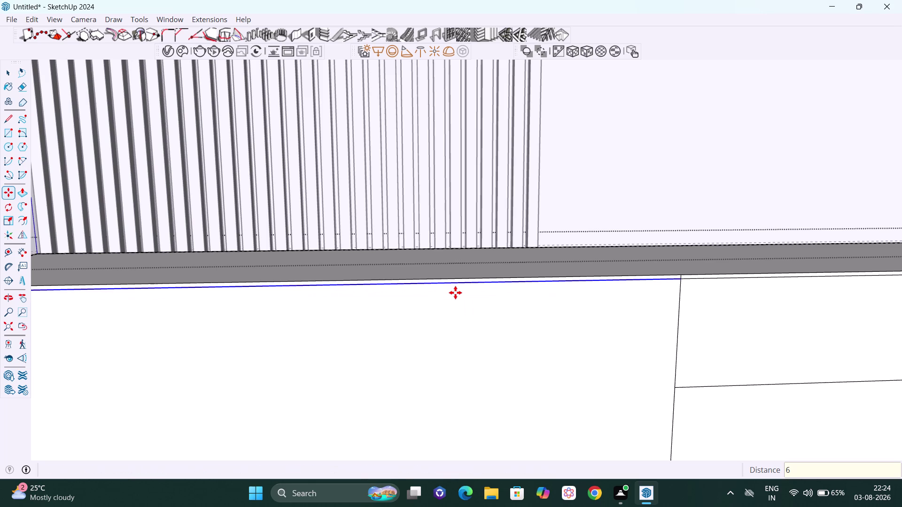
scroll(down, 3)
scroll(down, 3)
key(space)
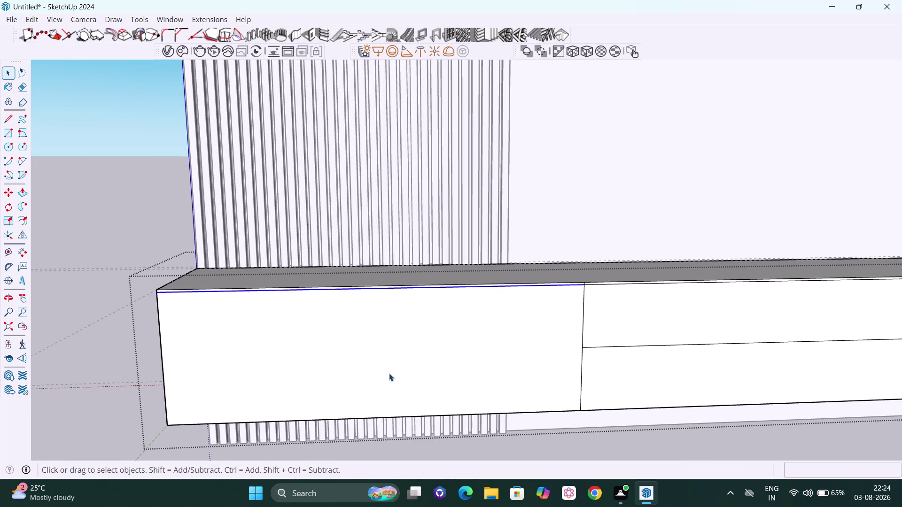
Copy the left front's vertical side edge 6 mm inward.
key(h)
drag(325, 359, 351, 356)
scroll(up, 3)
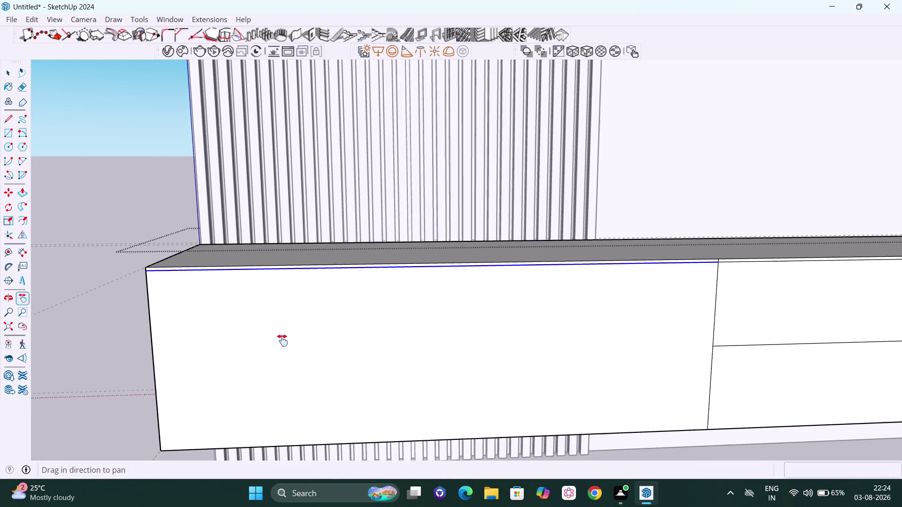
scroll(up, 3)
key(space)
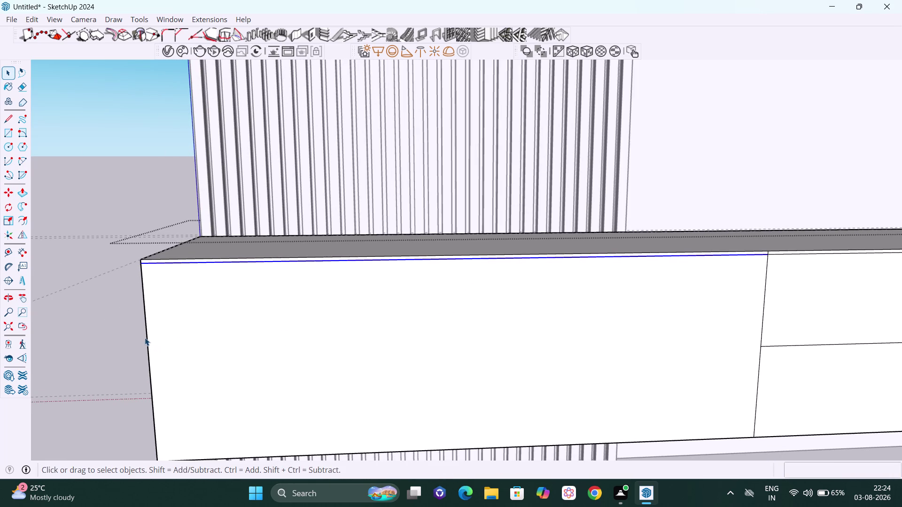
click(147, 339)
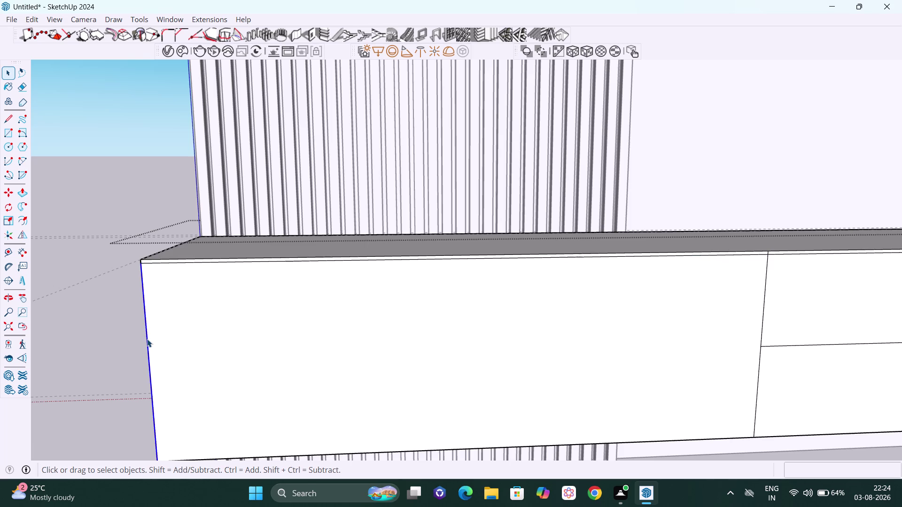
key(m)
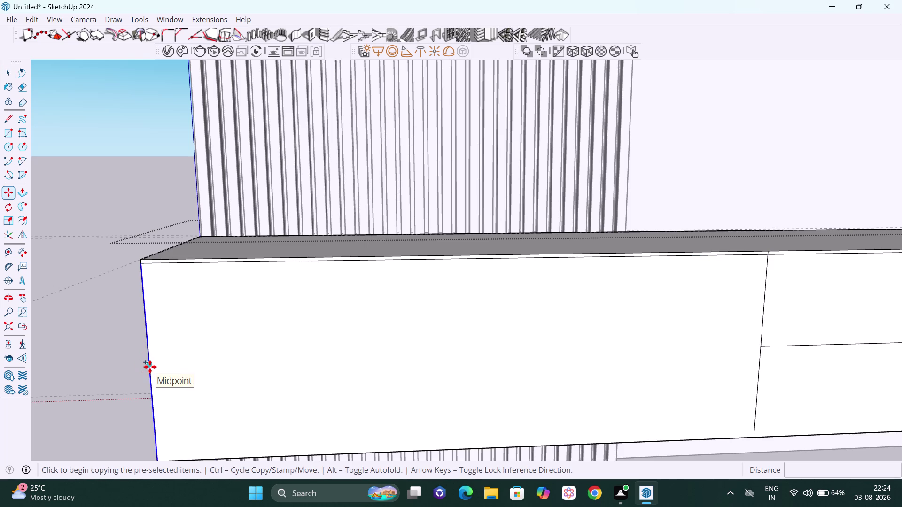
key(Right)
click(150, 367)
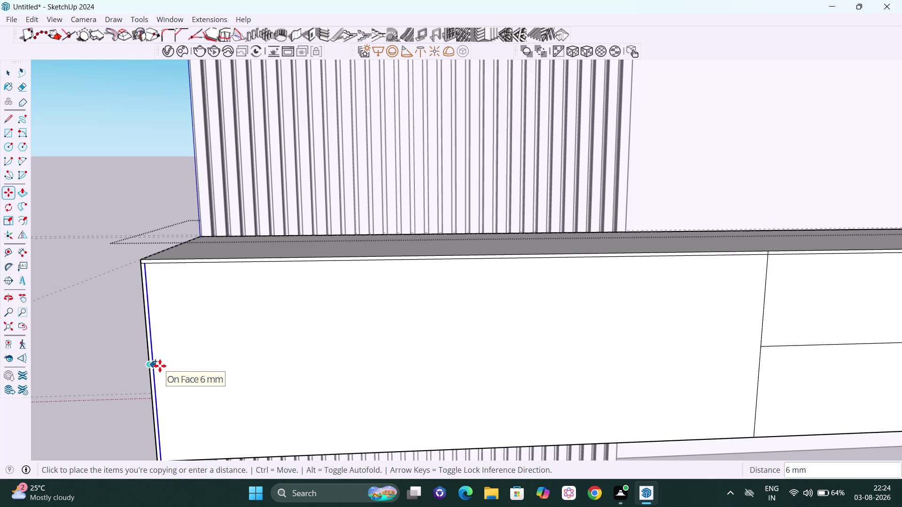
key(6)
key(Return)
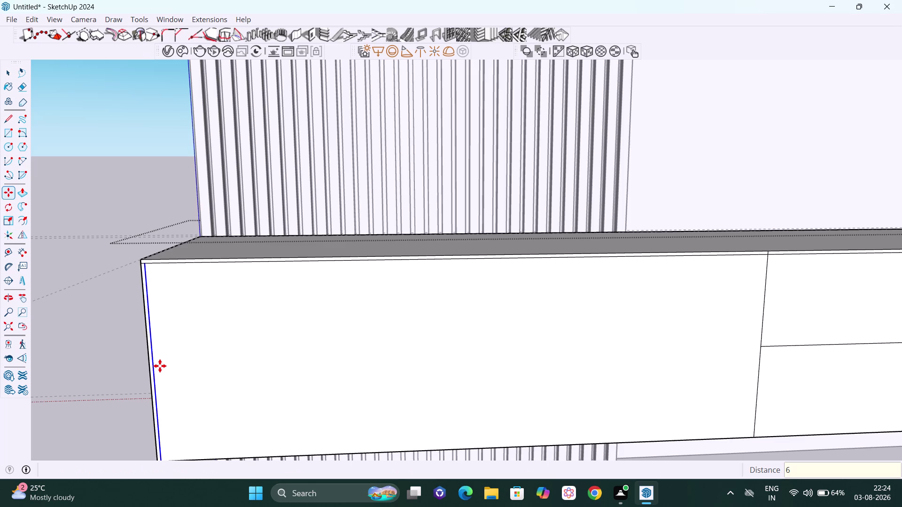
key(Return)
key(space)
scroll(down, 3)
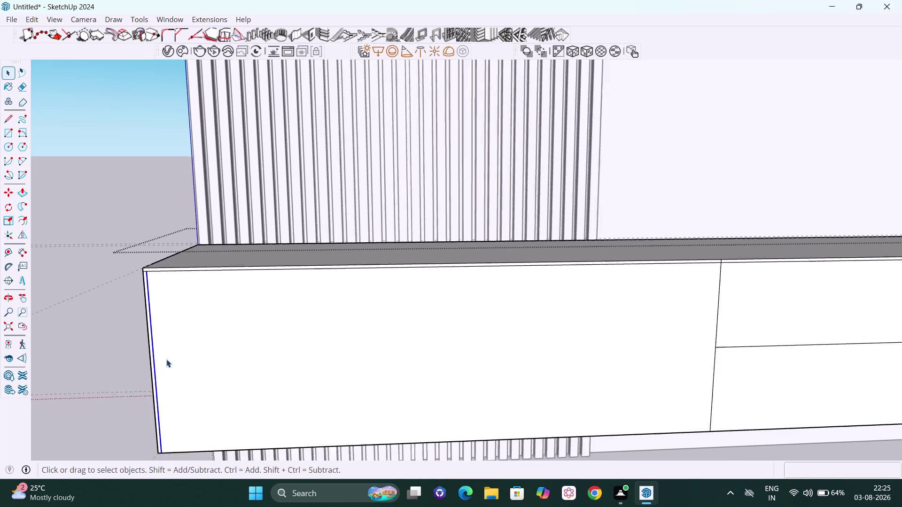
scroll(down, 3)
scroll(down, 3)
Pan and zoom to center the split drawer front in view.
key(h)
drag(367, 353, 343, 354)
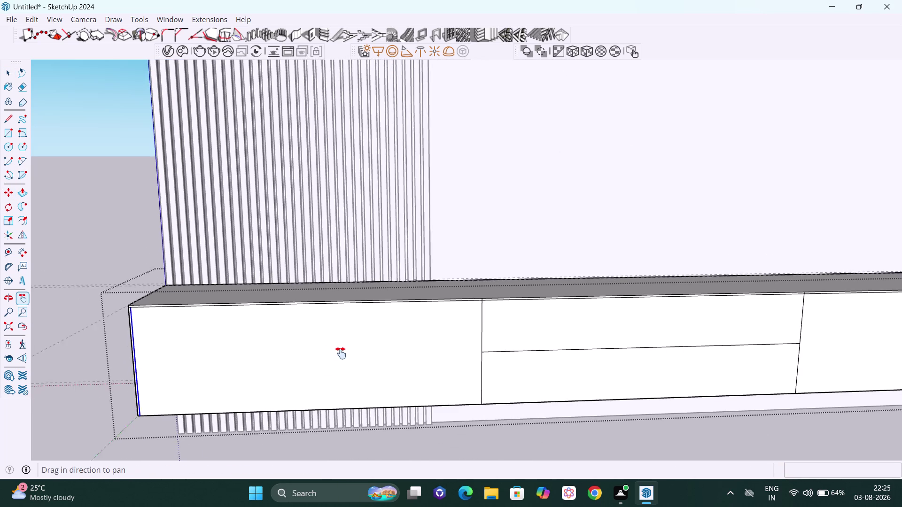
drag(343, 353, 215, 357)
scroll(down, 3)
scroll(up, 3)
scroll(up, 3)
drag(616, 361, 529, 357)
scroll(up, 3)
scroll(up, 3)
drag(496, 353, 487, 353)
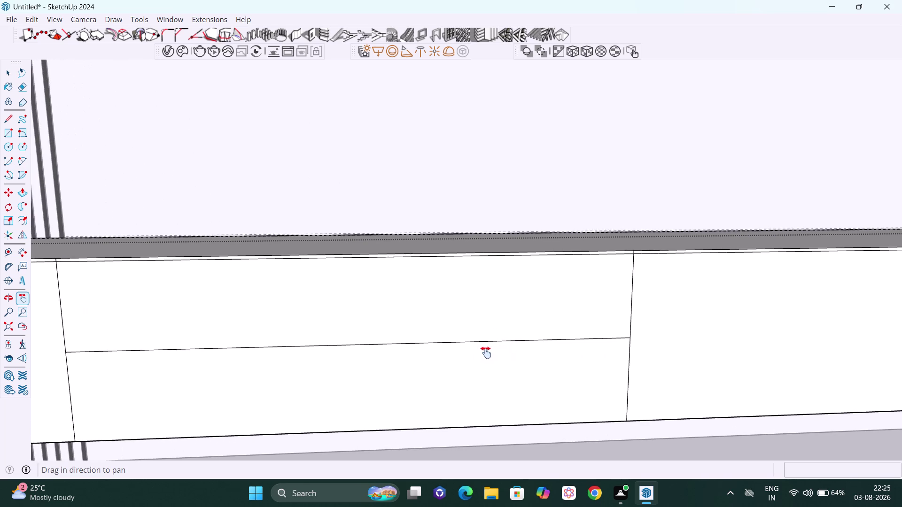
drag(486, 353, 473, 351)
scroll(up, 3)
key(space)
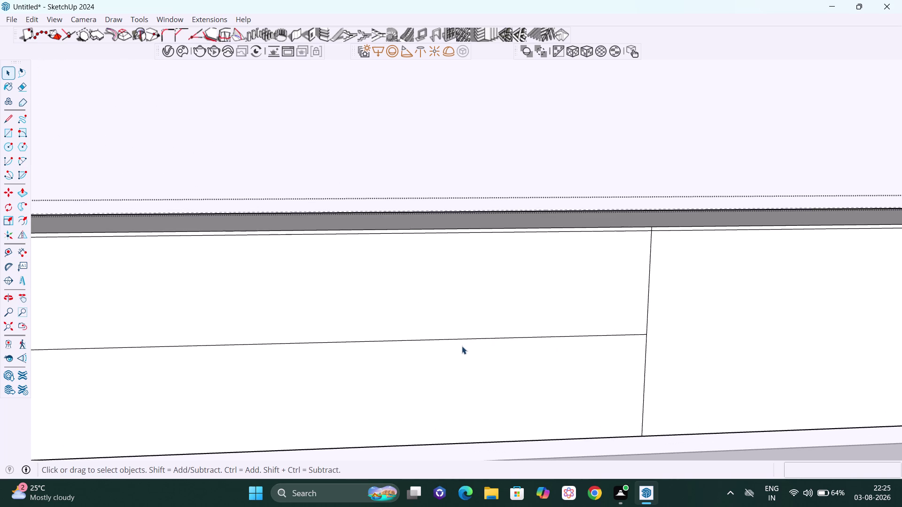
Copy the two horizontal drawer divider lines each 3 mm.
click(464, 339)
key(m)
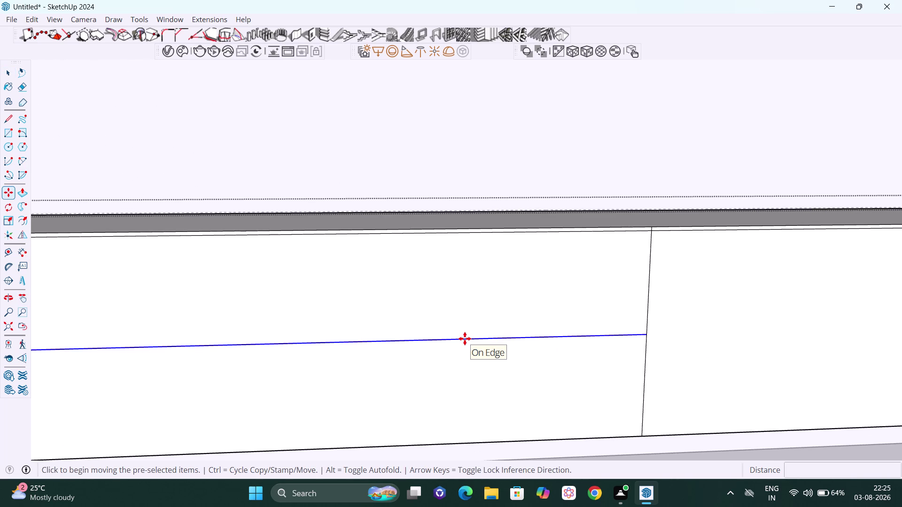
key(Up)
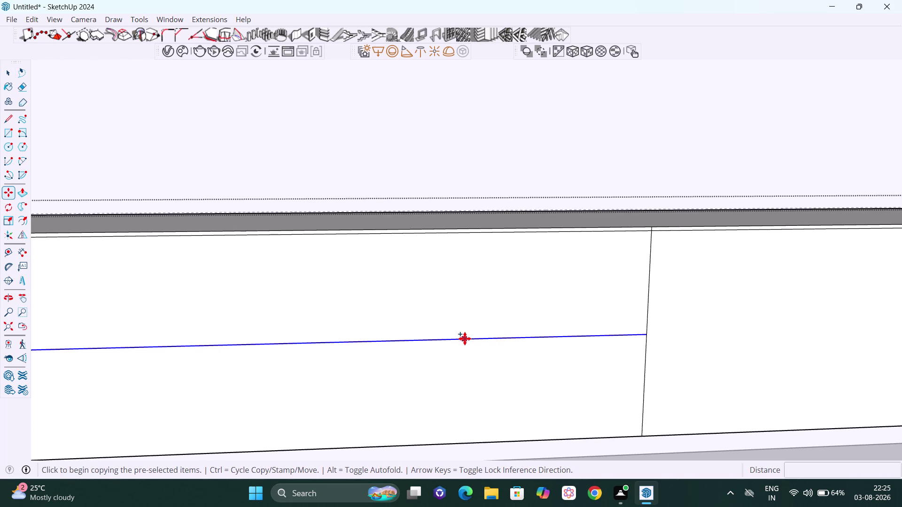
click(465, 339)
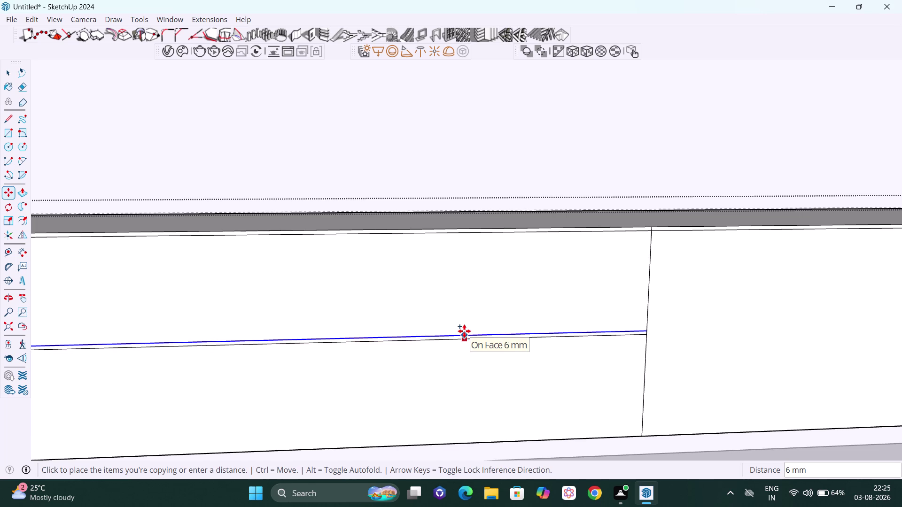
key(3)
key(Return)
key(space)
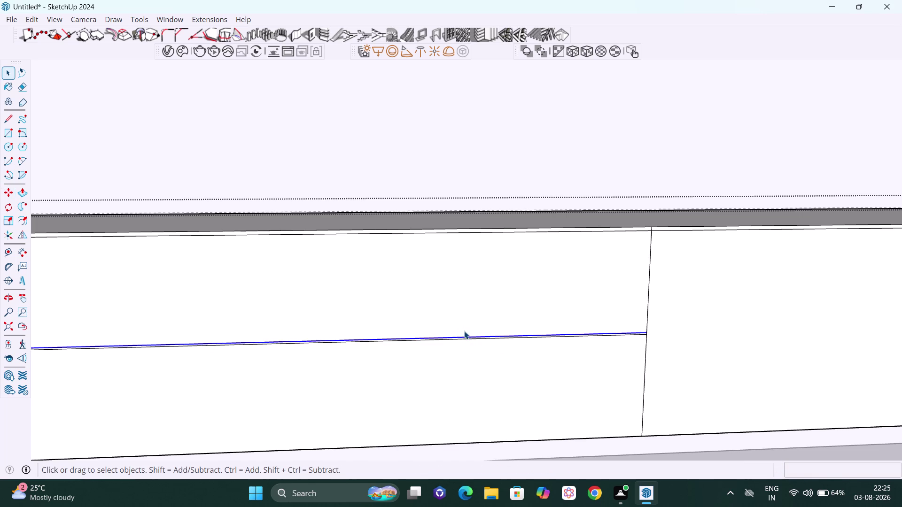
scroll(up, 3)
scroll(up, 3)
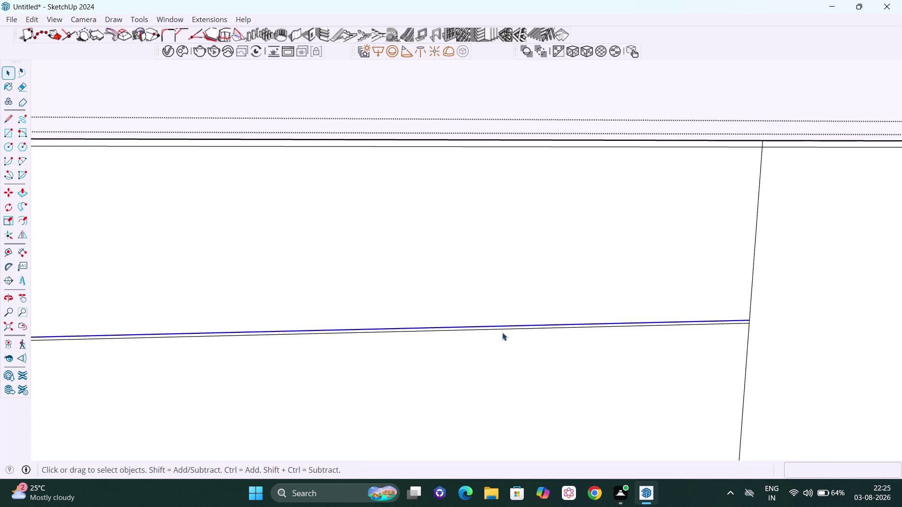
click(503, 328)
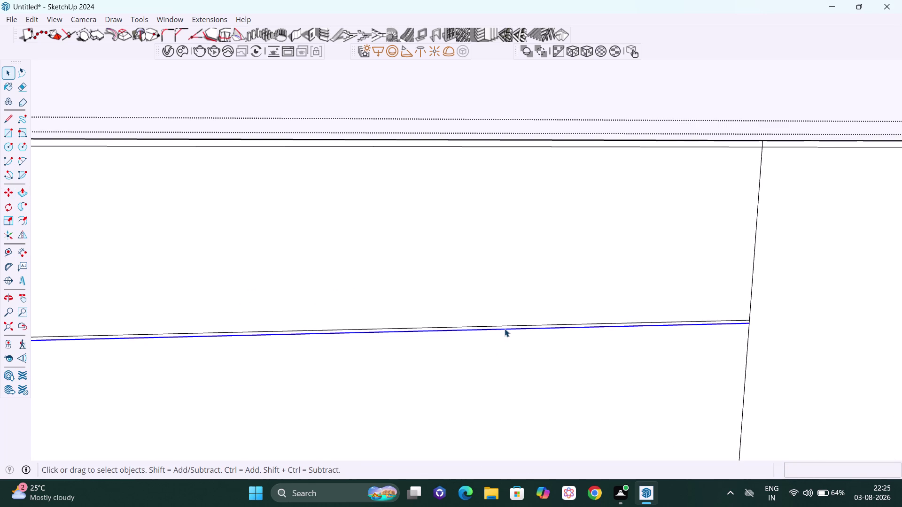
key(m)
key(Up)
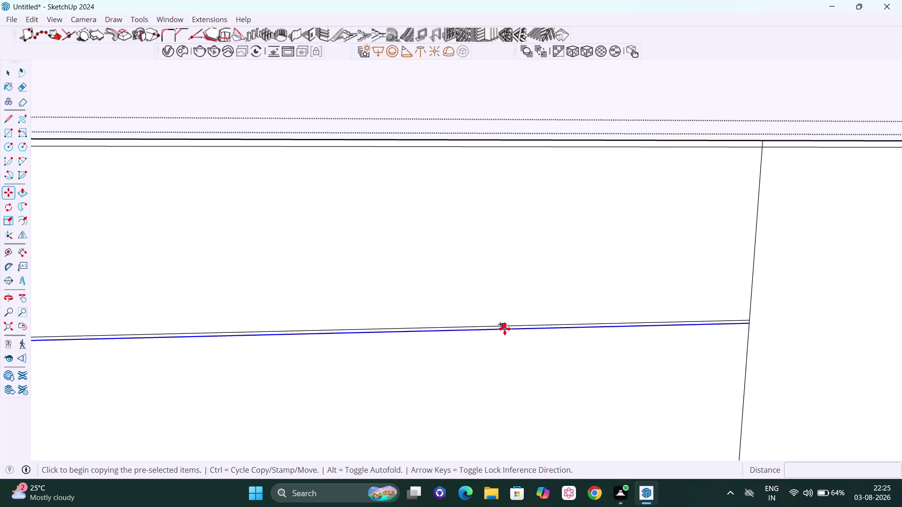
click(504, 328)
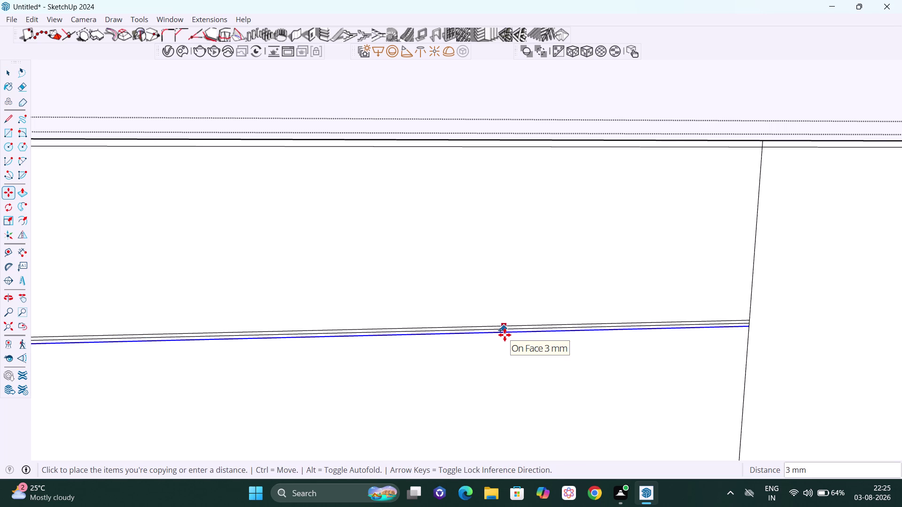
key(3)
key(Return)
key(space)
Copy the upper vertical divider edge 1.5 mm to the left.
scroll(down, 3)
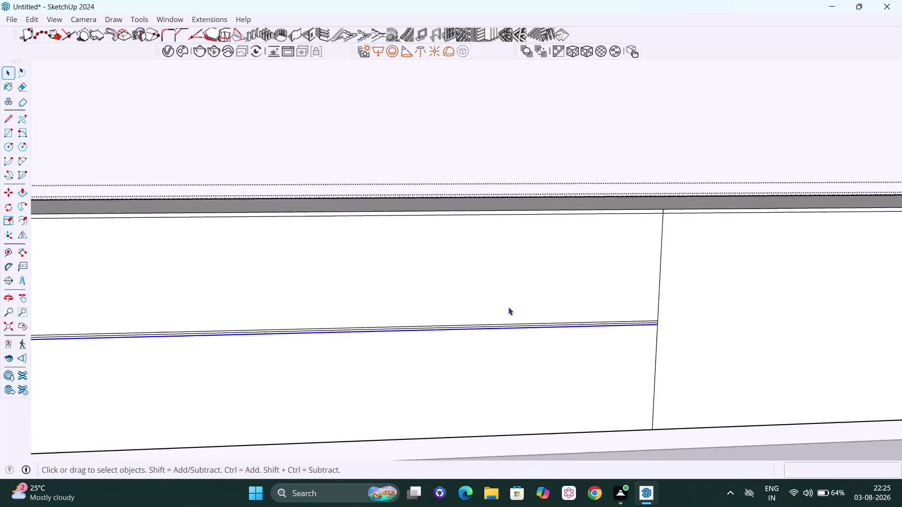
scroll(down, 3)
scroll(up, 3)
middle_drag(683, 347, 635, 338)
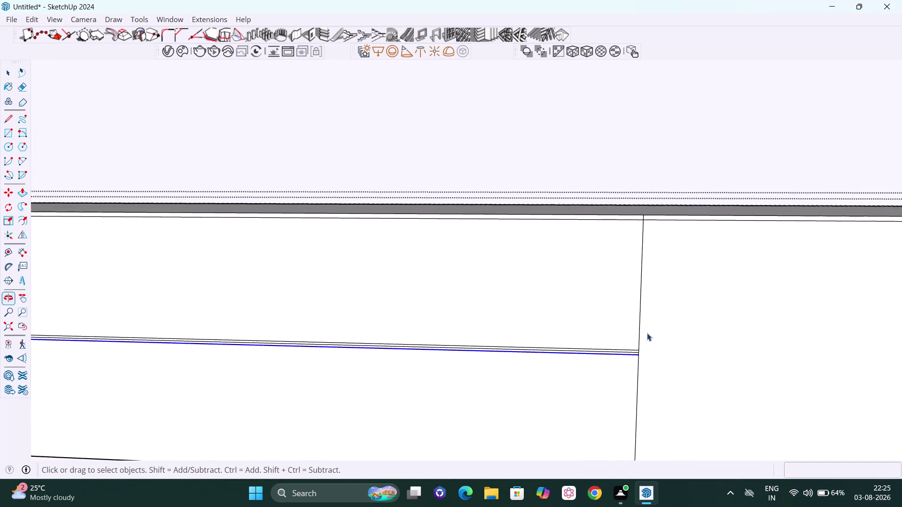
scroll(up, 3)
middle_drag(646, 283, 628, 279)
scroll(up, 3)
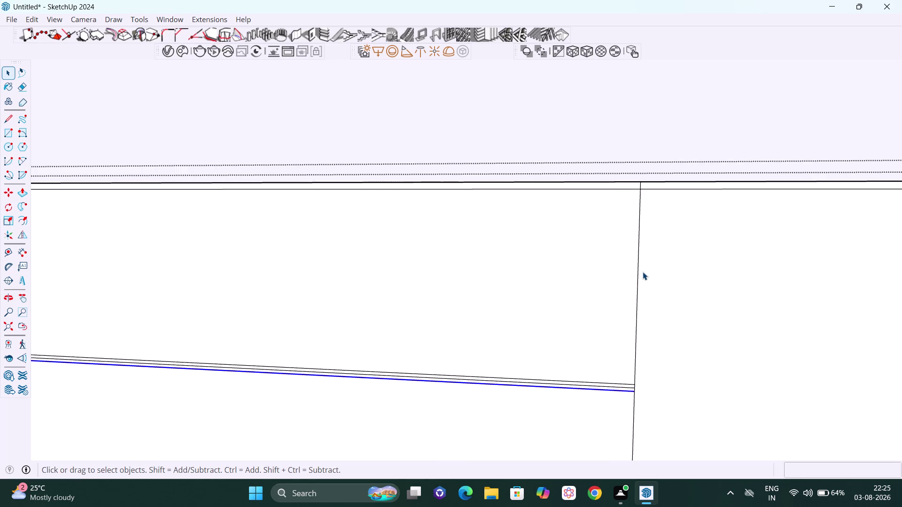
click(638, 265)
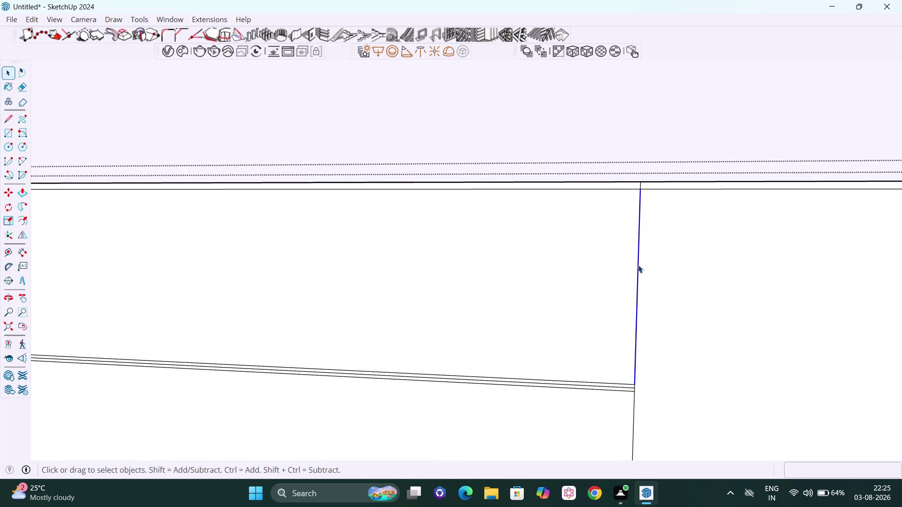
key(m)
click(637, 265)
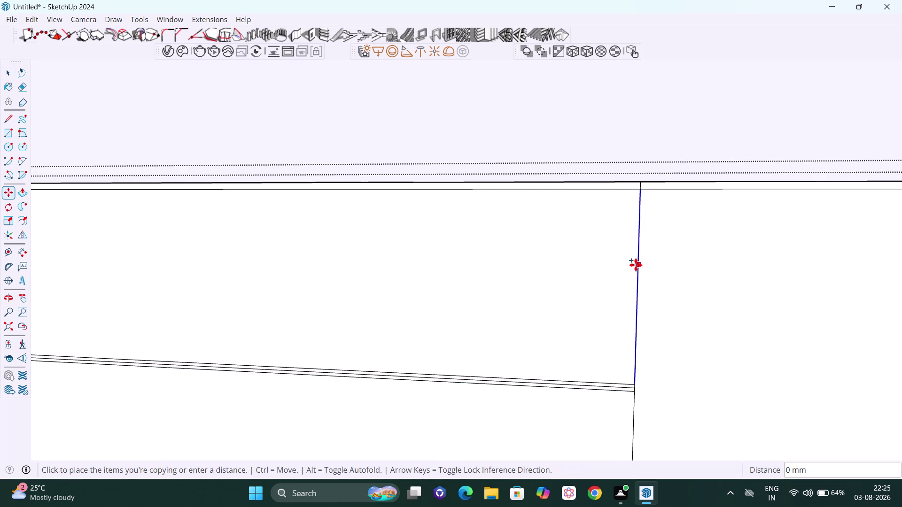
text(1.)
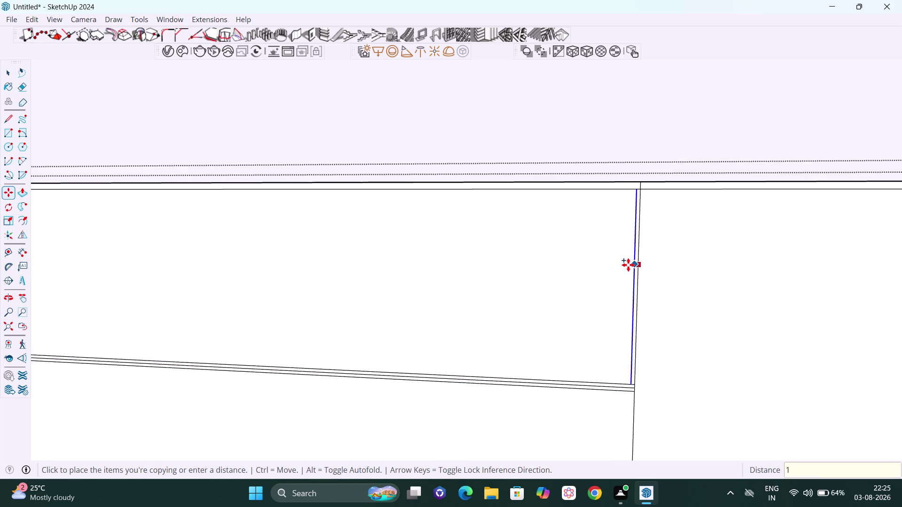
text(5)
key(Return)
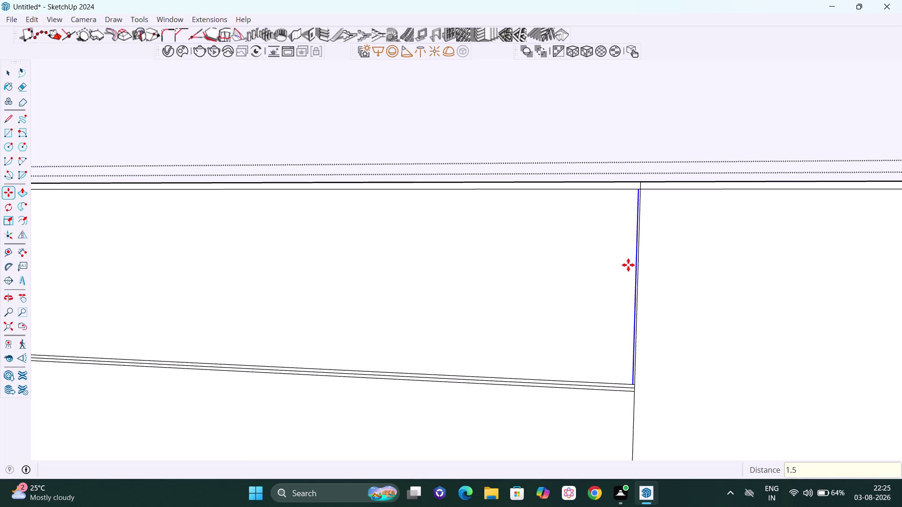
scroll(up, 3)
scroll(up, 3)
key(space)
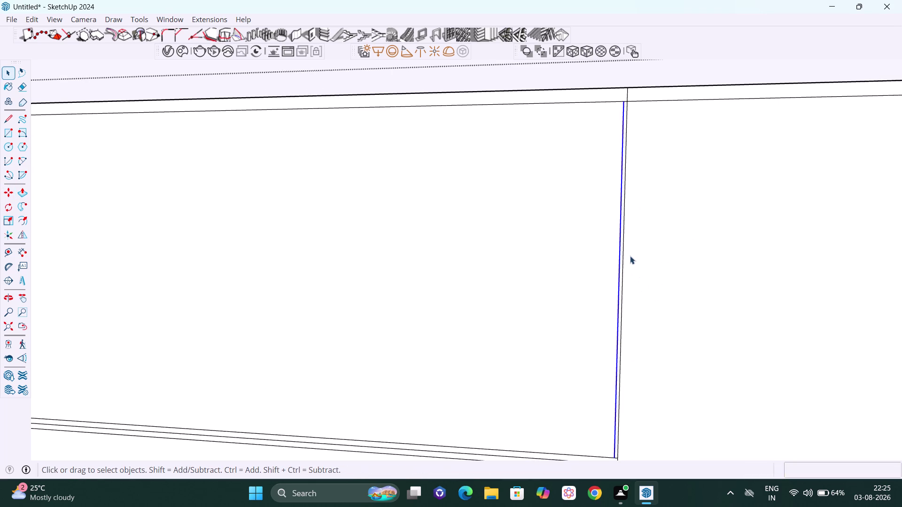
Copy the same divider edge 1.5 mm to the right.
click(623, 247)
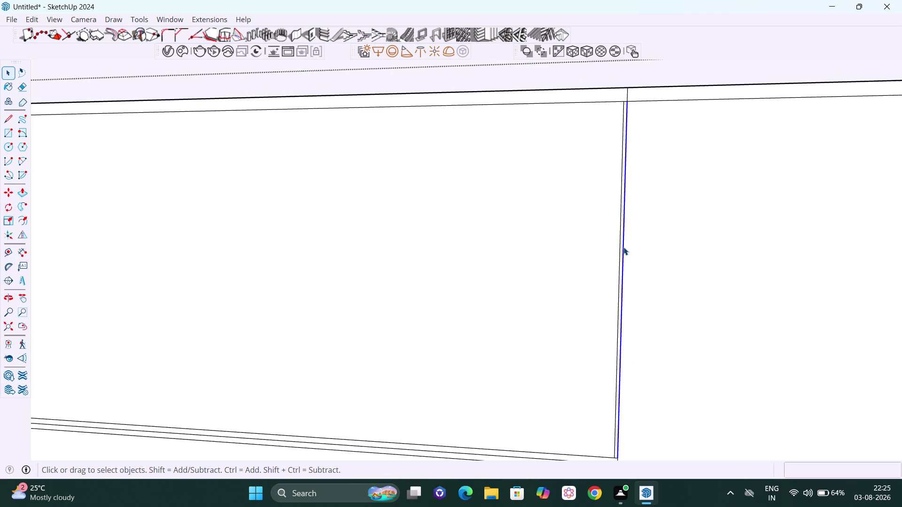
key(m)
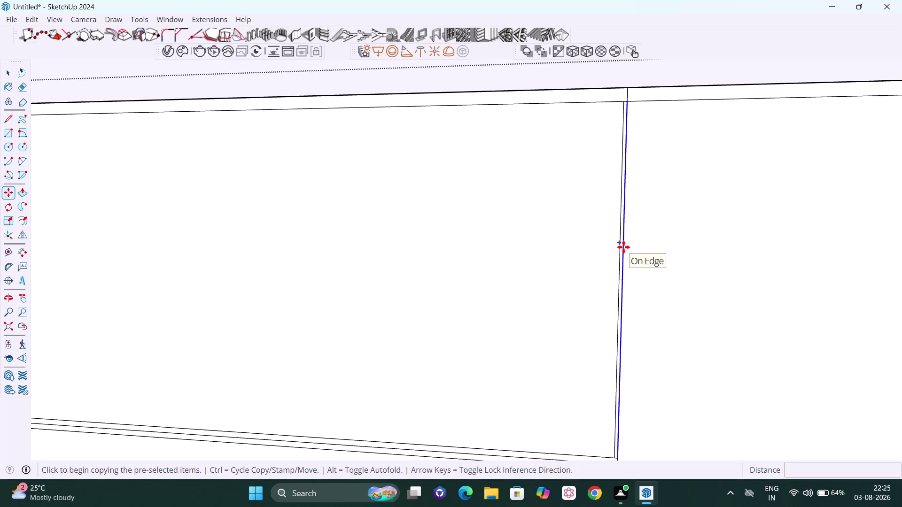
key(Right)
click(623, 247)
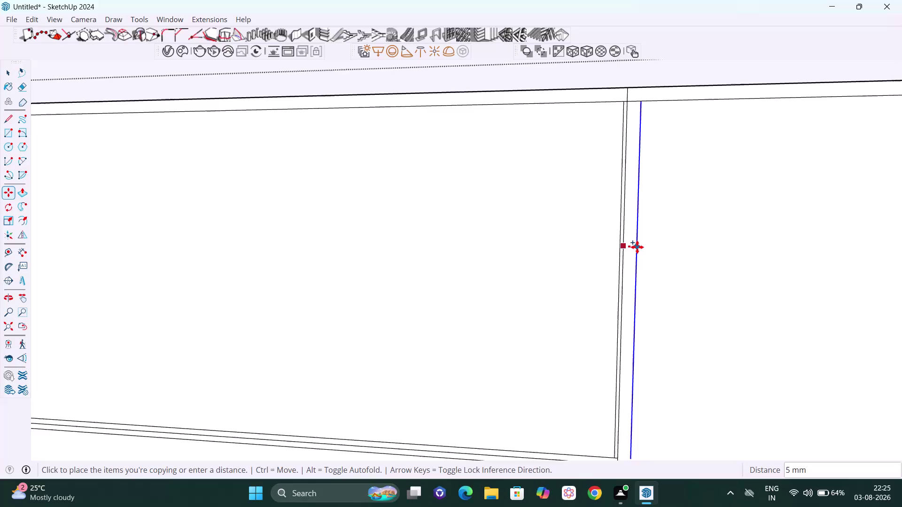
text(1.)
key(5)
key(Return)
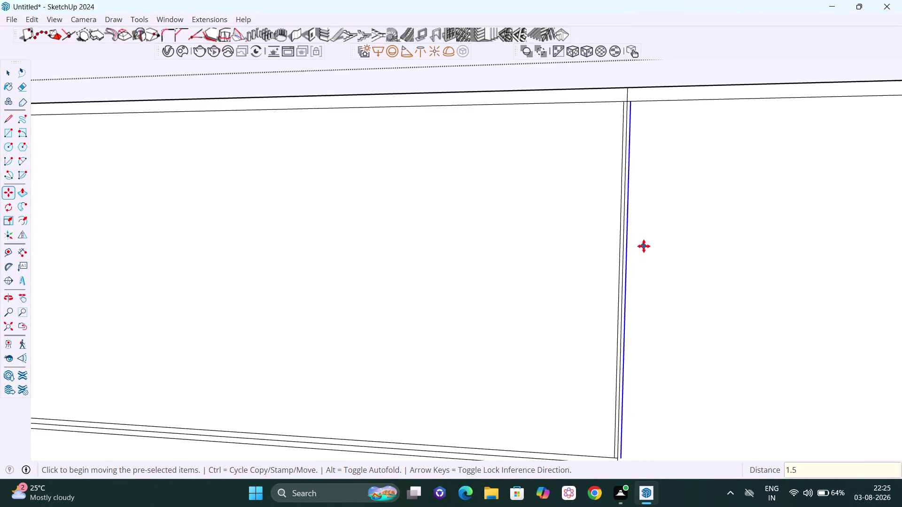
scroll(down, 3)
scroll(down, 3)
scroll(down, 3)
middle_drag(605, 437, 625, 426)
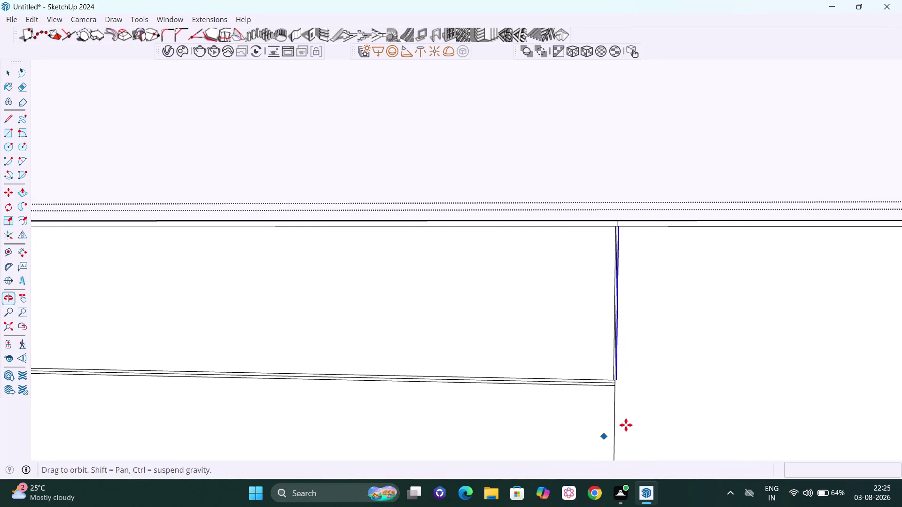
Copy the lower vertical divider edge 1.5 mm to the left.
key(h)
drag(616, 419, 619, 311)
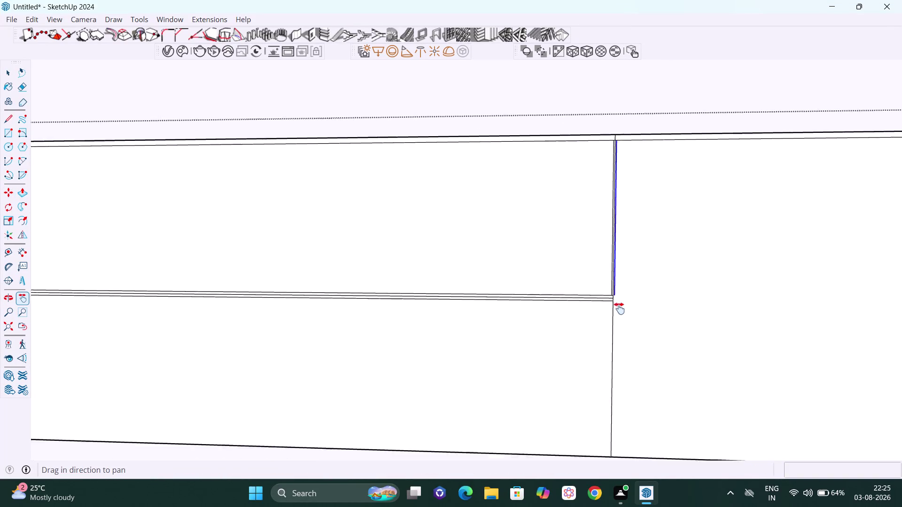
drag(619, 311, 619, 308)
scroll(up, 3)
key(space)
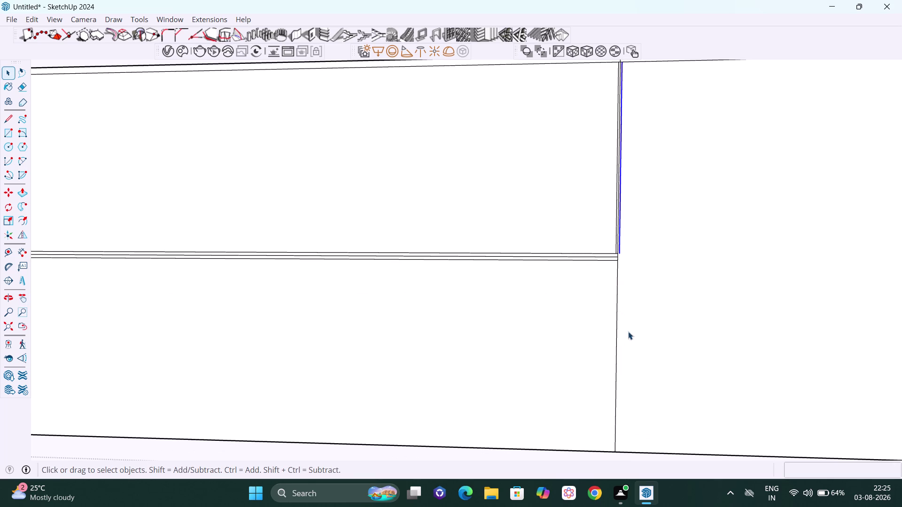
click(617, 326)
key(m)
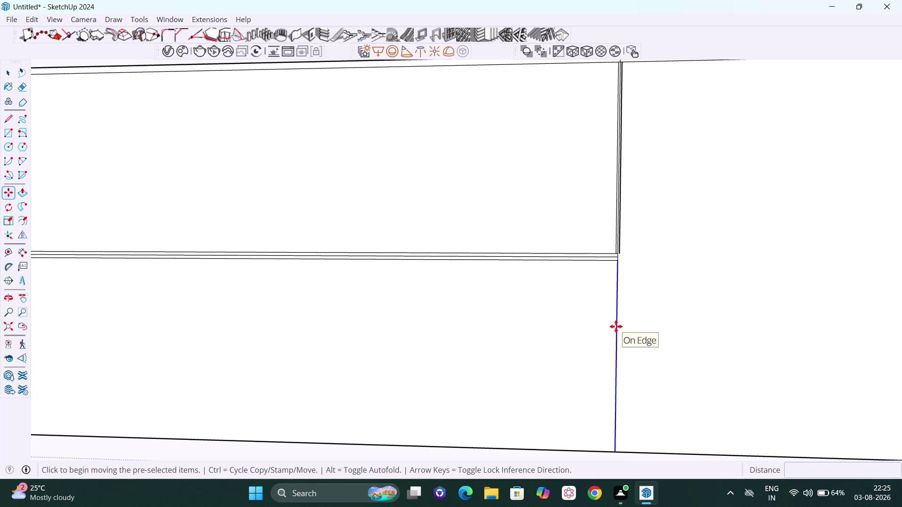
key(Right)
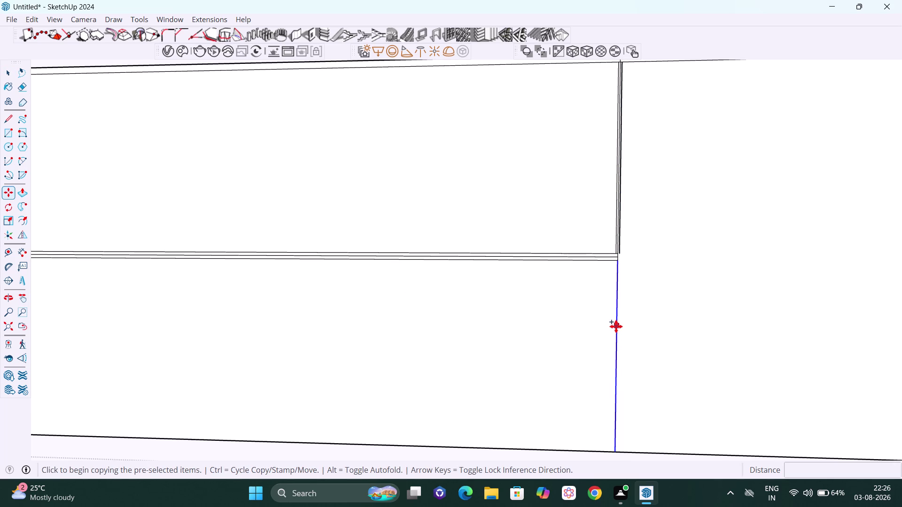
click(616, 327)
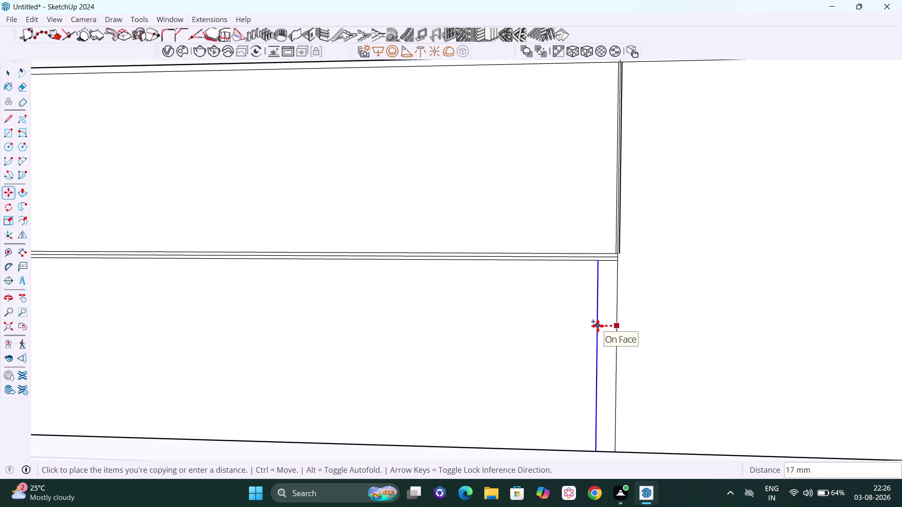
text(1.)
key(5)
key(Return)
scroll(up, 3)
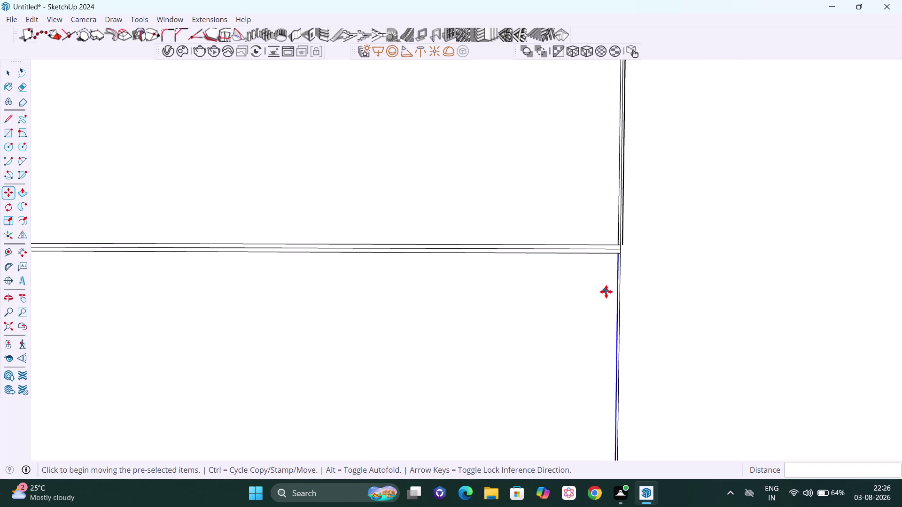
scroll(up, 3)
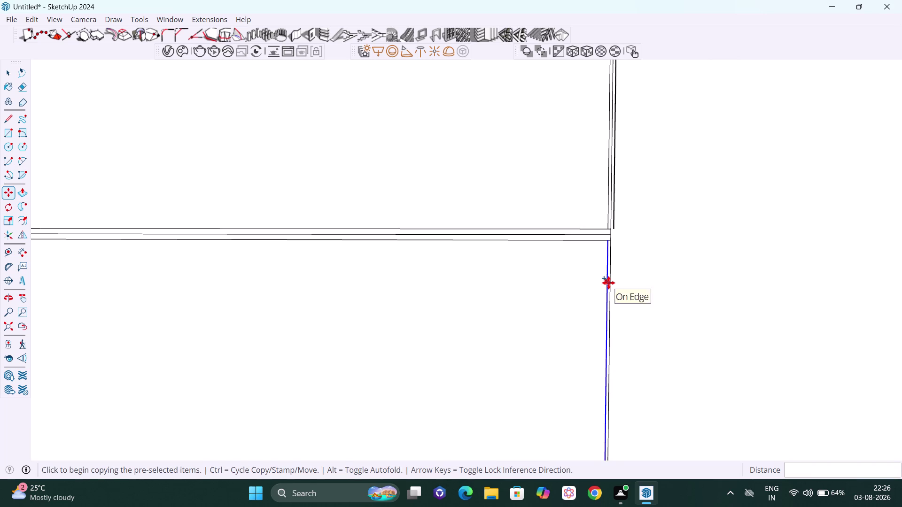
Copy the lower divider edge 3 mm to the right.
key(Right)
scroll(up, 3)
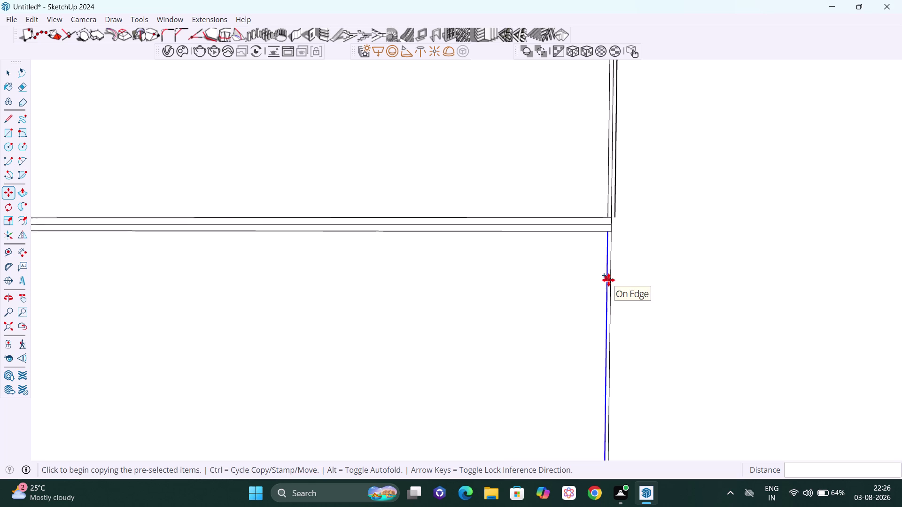
scroll(up, 3)
click(608, 279)
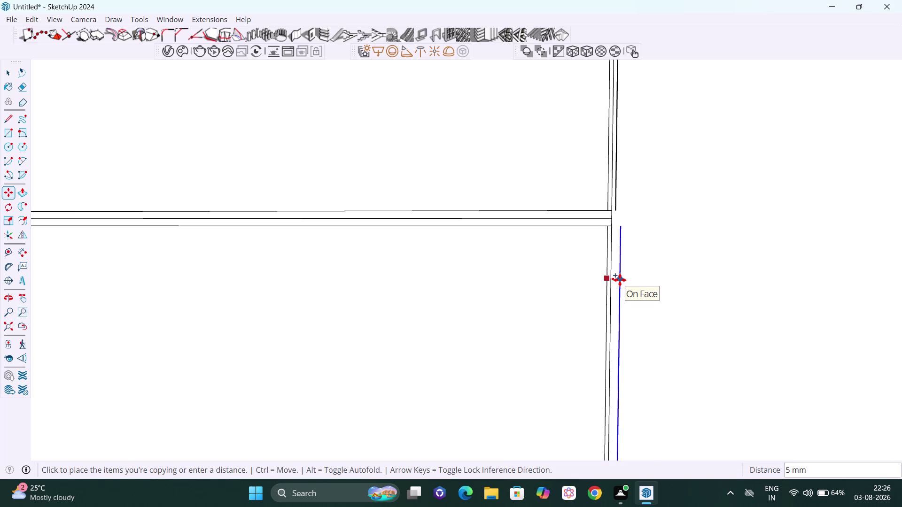
key(5)
key(BackSpace)
key(3)
key(Return)
key(space)
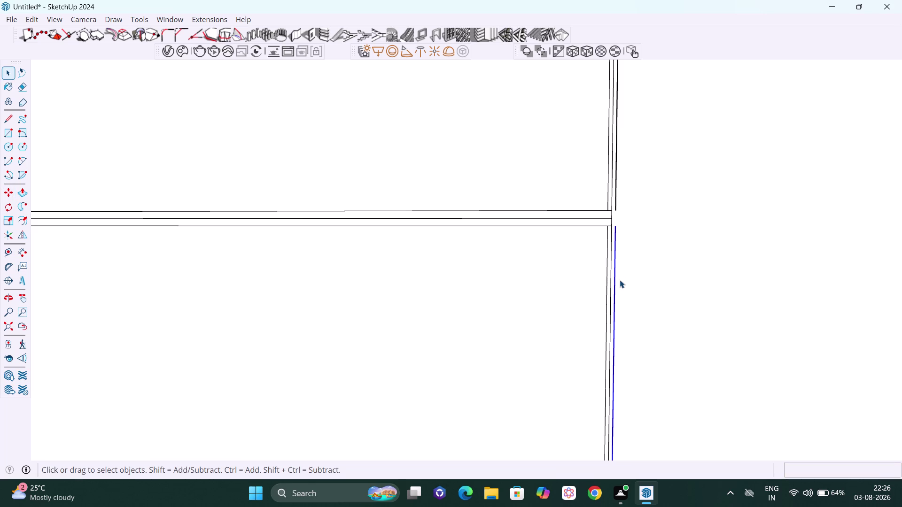
Zoom to the strip's end and copy its short end edge 1.5 mm leftward.
scroll(up, 3)
scroll(up, 3)
middle_drag(641, 194, 633, 233)
scroll(up, 3)
middle_drag(627, 206, 607, 207)
scroll(up, 3)
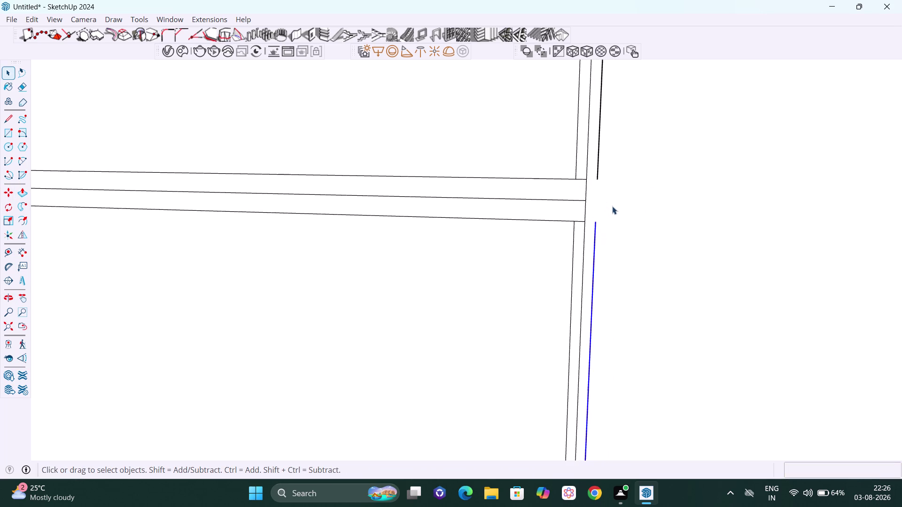
middle_drag(607, 249, 648, 227)
scroll(up, 3)
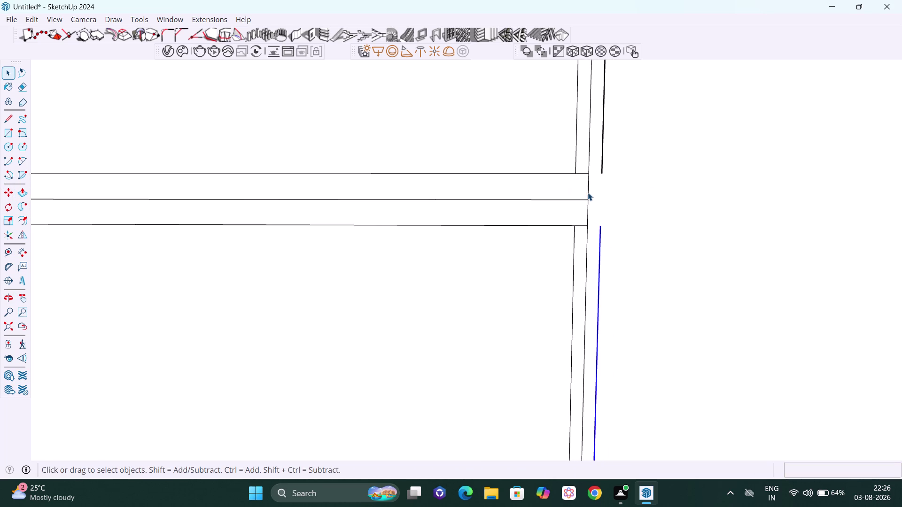
scroll(up, 3)
click(586, 184)
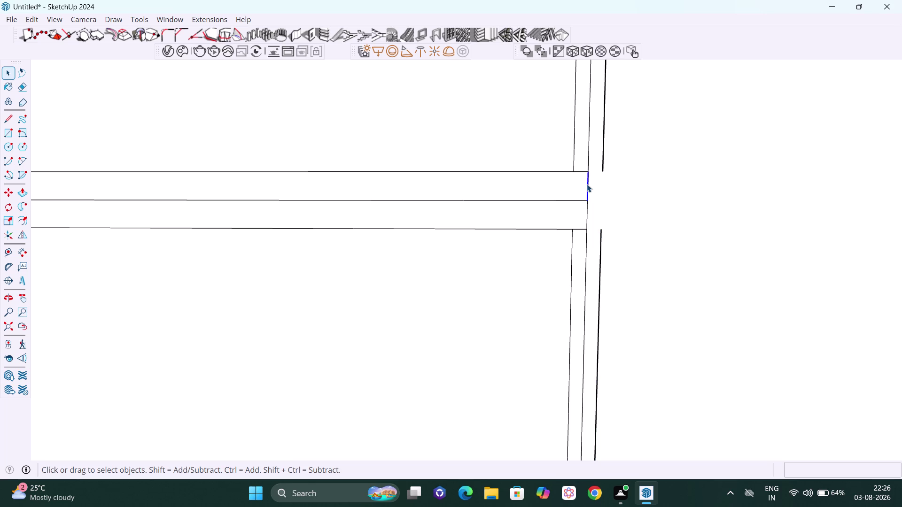
click(587, 211)
key(m)
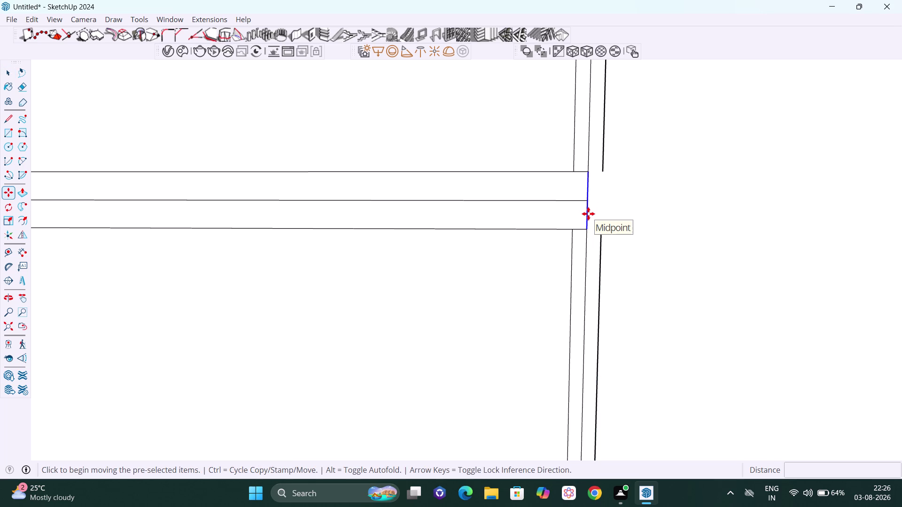
key(Right)
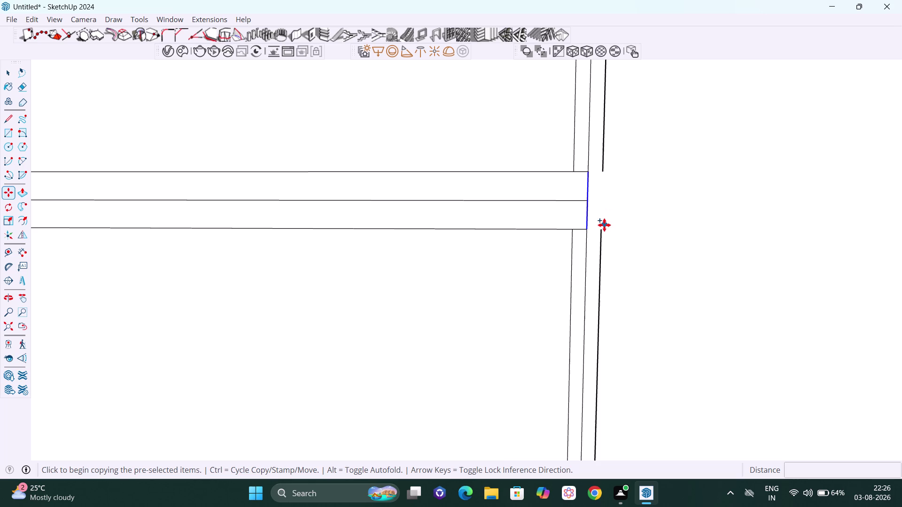
click(590, 231)
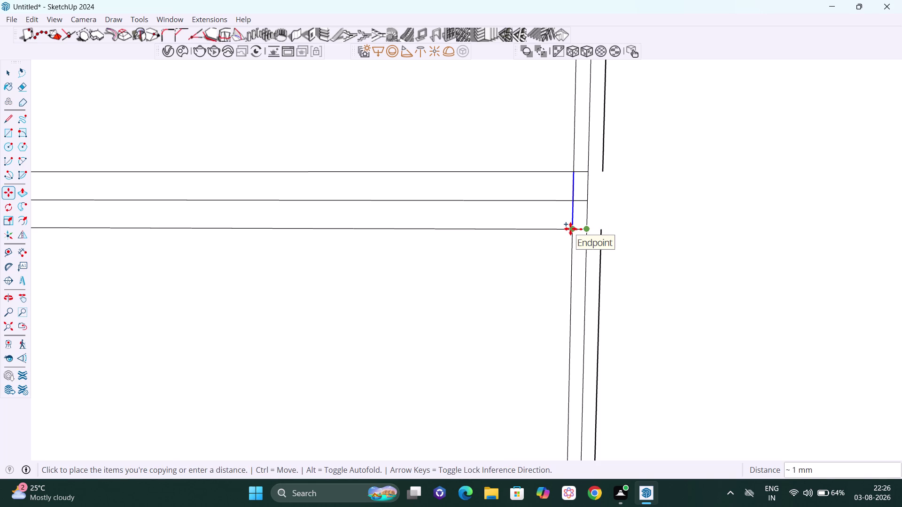
text(1.5)
key(Return)
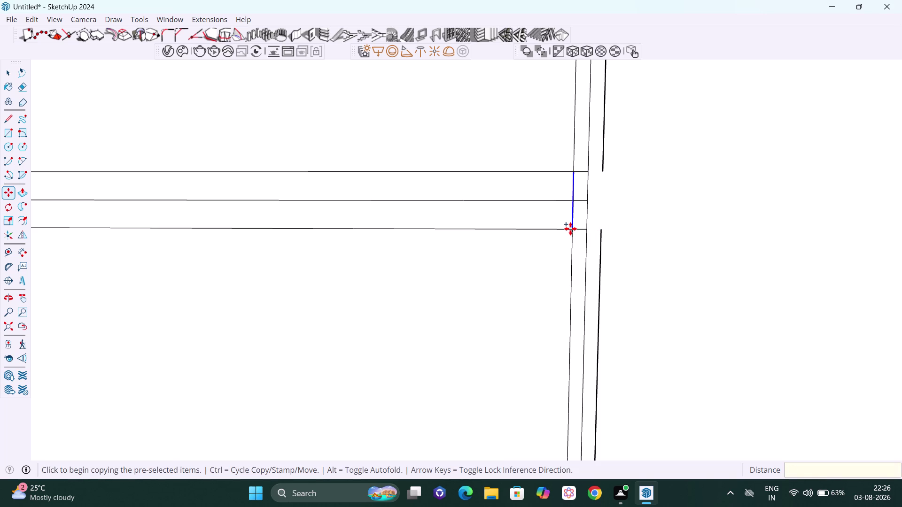
Copy the vertical edge 3 mm along the red axis, then zoom back out.
key(Right)
click(570, 229)
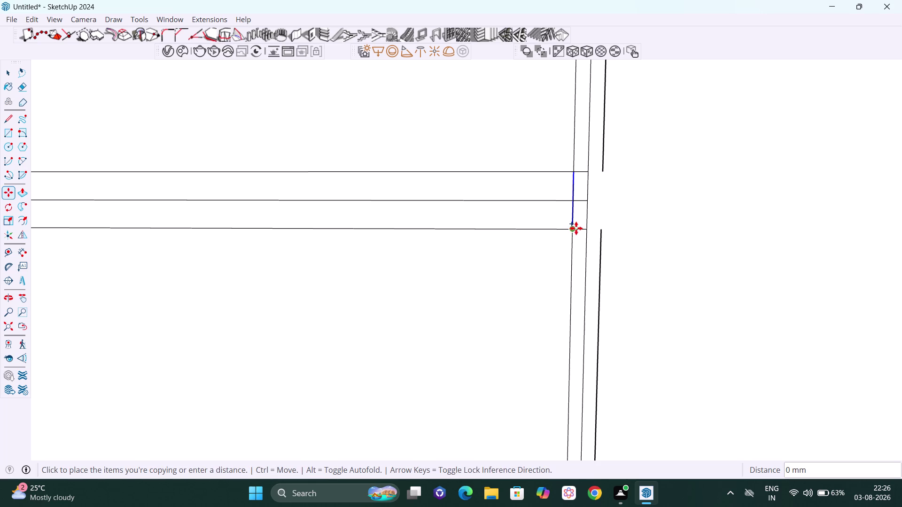
key(3)
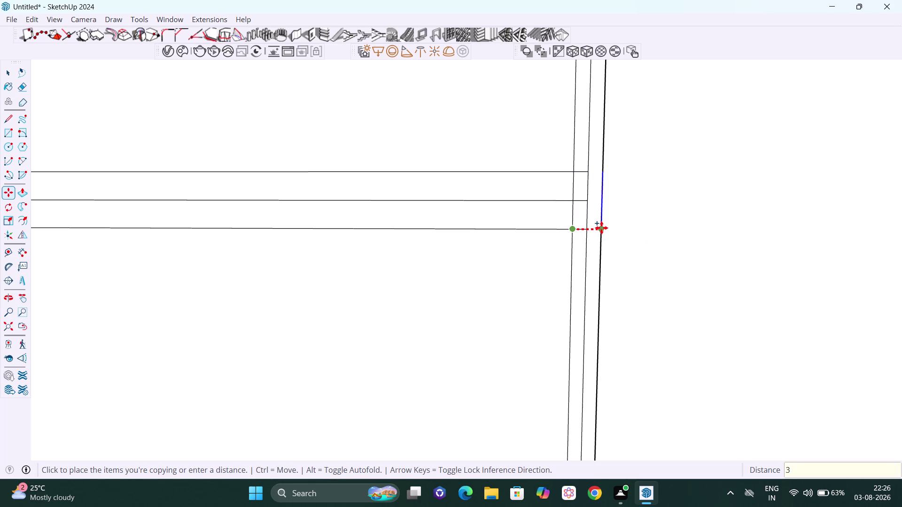
key(Return)
key(space)
scroll(down, 3)
scroll(down, 3)
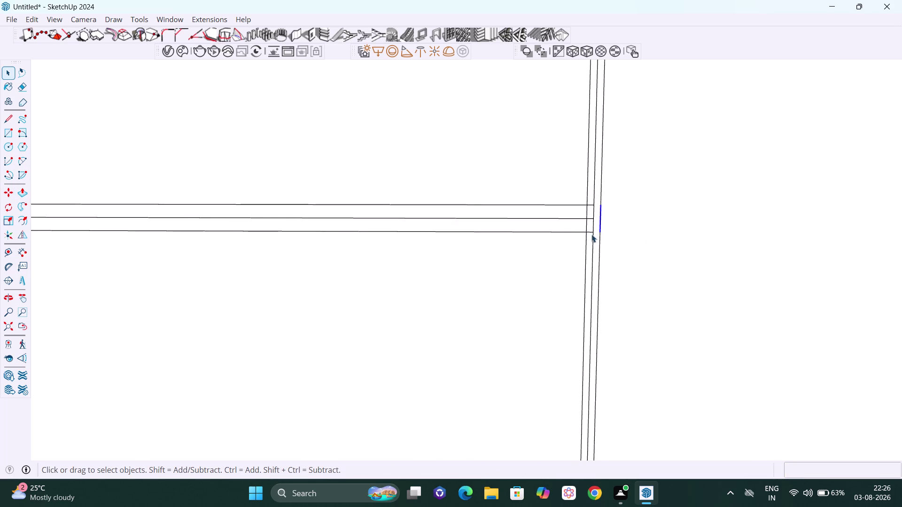
scroll(down, 3)
scroll(down, 3)
scroll(down, 3)
scroll(down, 3)
scroll(down, 3)
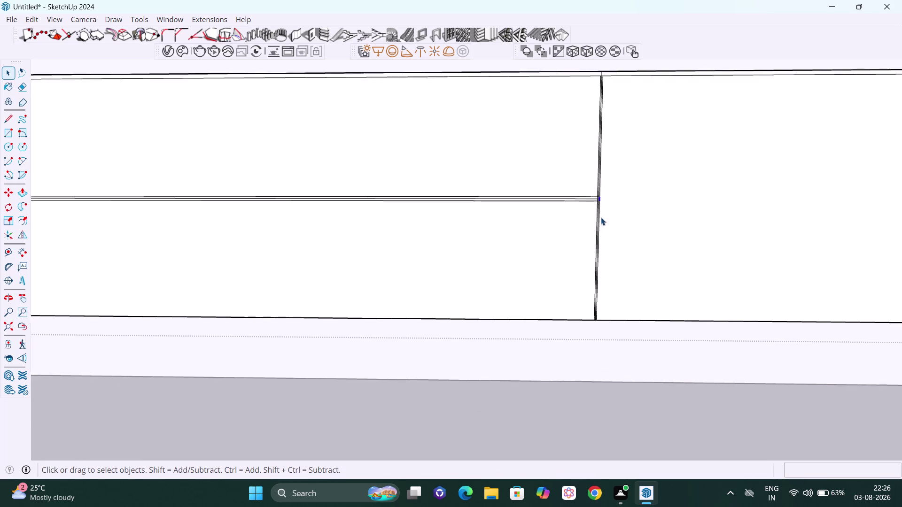
Pan to the divider and select both drawer front faces with their edges.
click(568, 403)
scroll(down, 3)
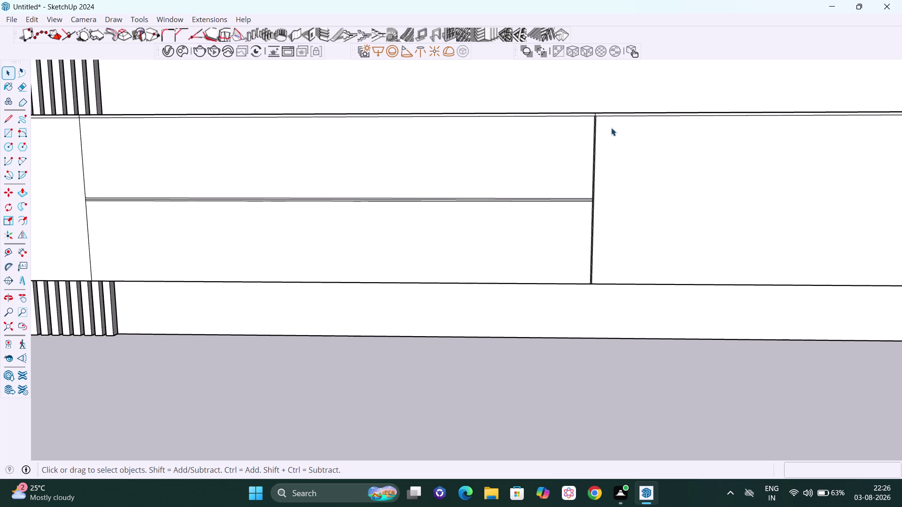
scroll(up, 3)
scroll(up, 3)
scroll(down, 3)
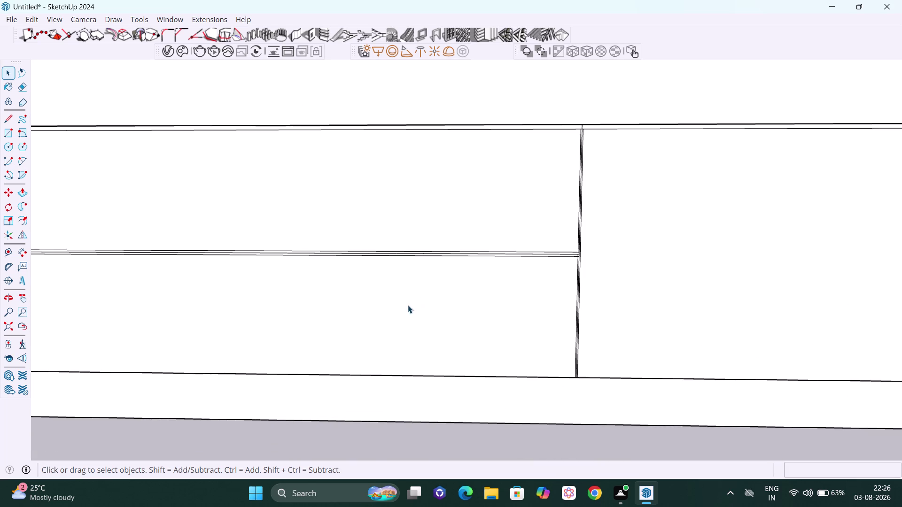
key(h)
drag(378, 289, 721, 297)
drag(256, 256, 410, 256)
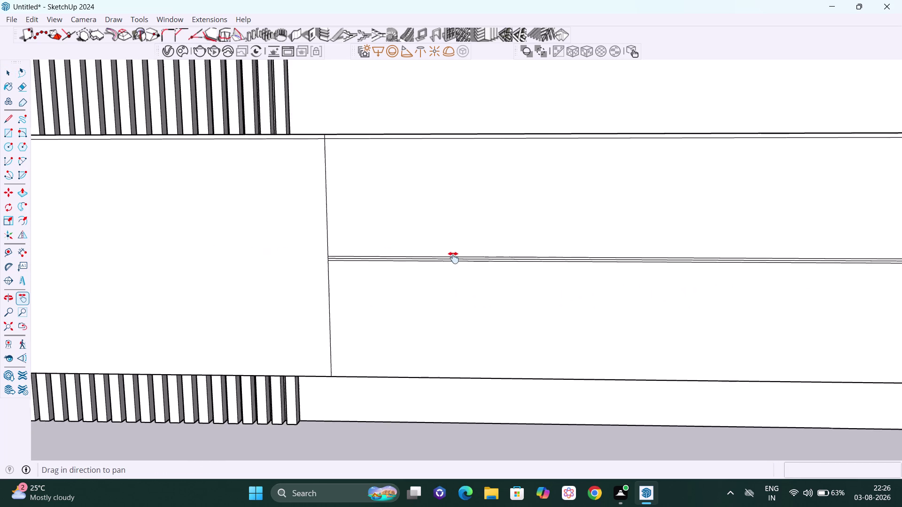
drag(411, 256, 483, 262)
scroll(up, 3)
scroll(up, 3)
scroll(down, 3)
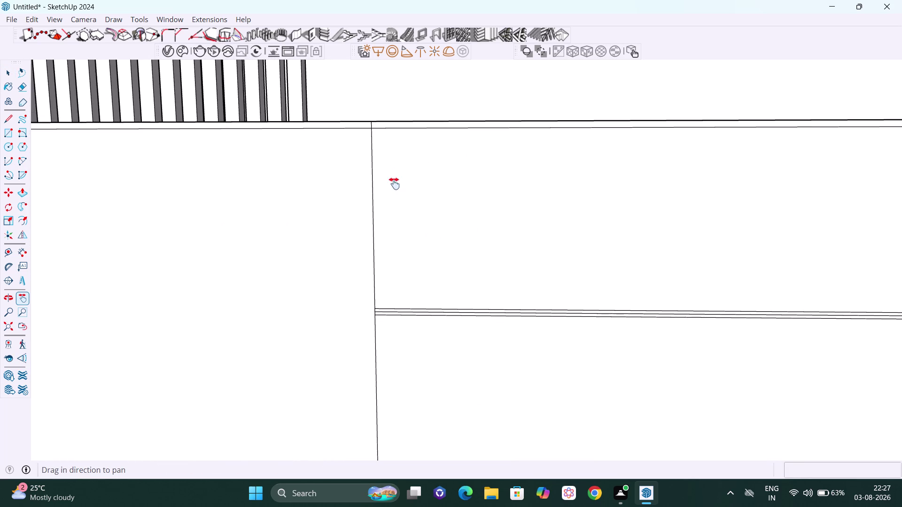
scroll(up, 3)
key(space)
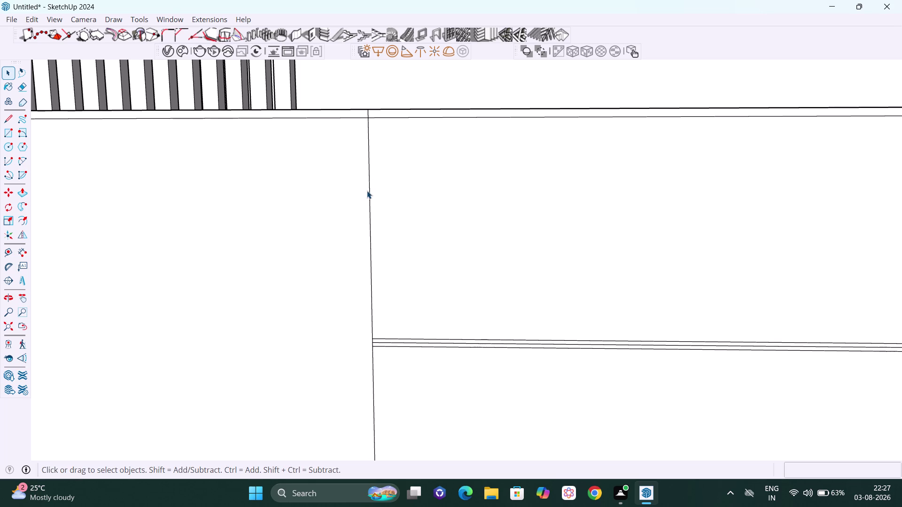
click(369, 189)
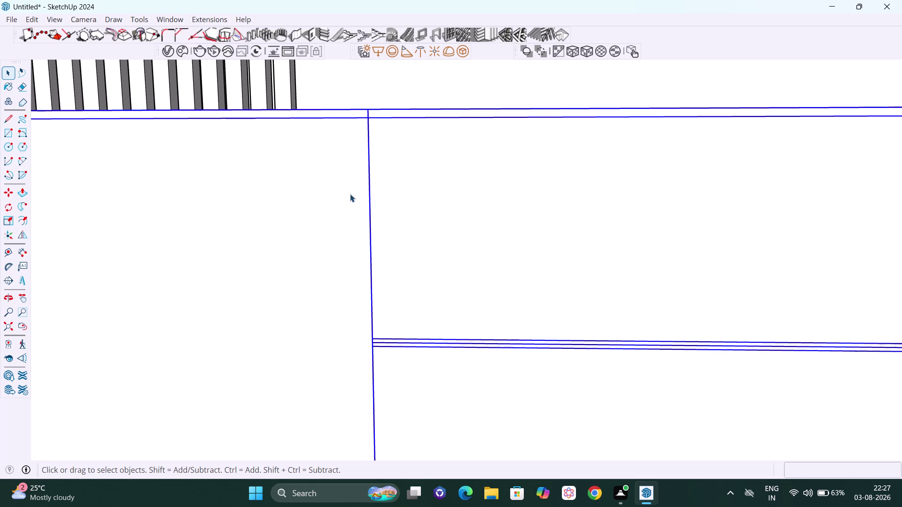
click(369, 191)
double_click(369, 191)
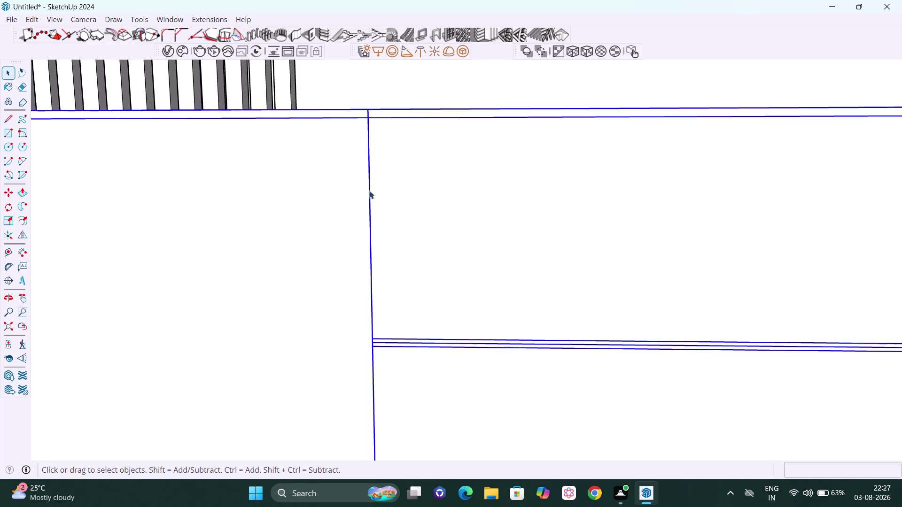
click(369, 191)
double_click(369, 190)
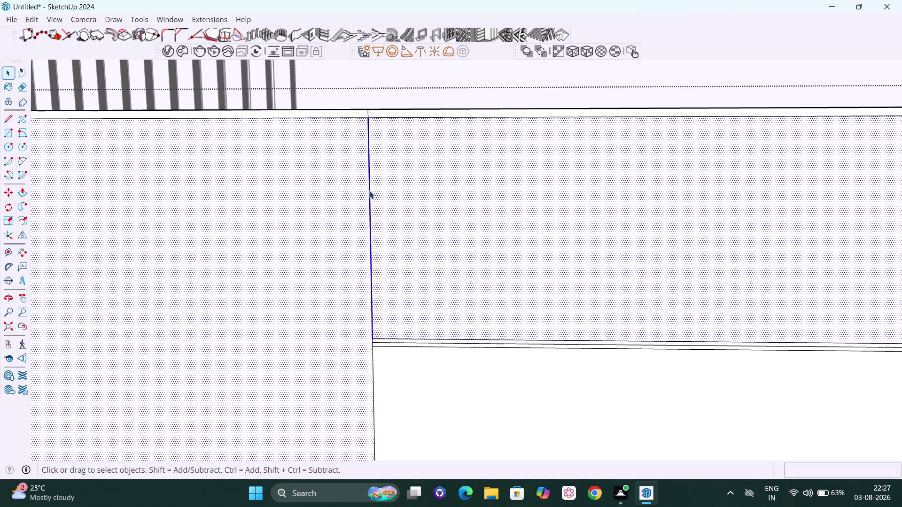
Copy the selected drawer front geometry sideways 1.5 mm, then 3 mm.
key(m)
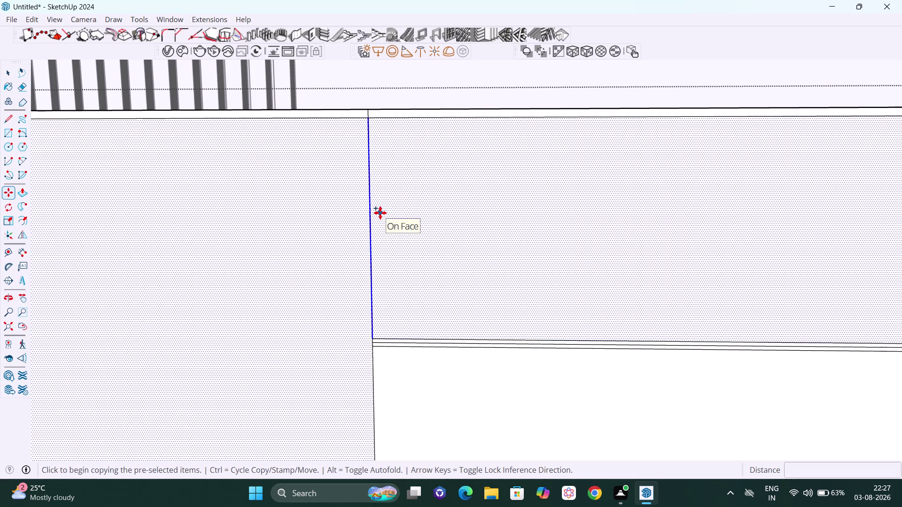
key(Right)
click(371, 212)
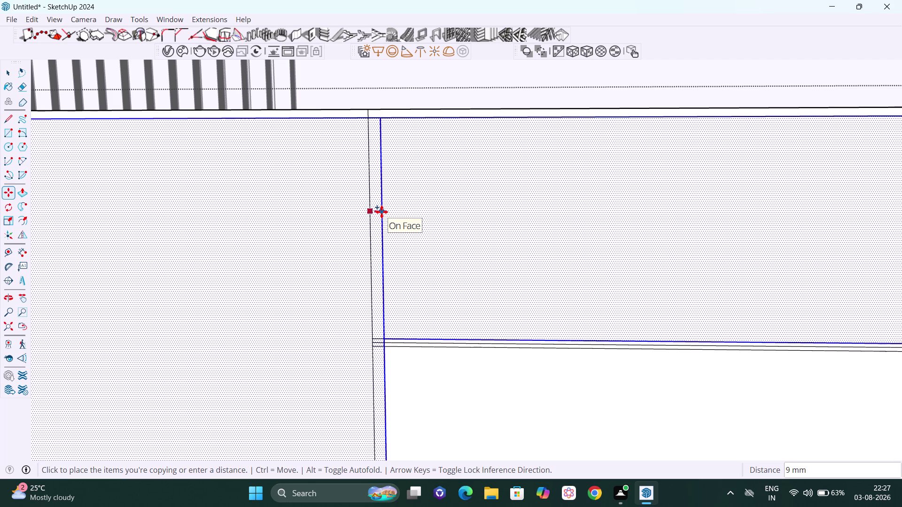
text(1.5)
key(Return)
scroll(up, 3)
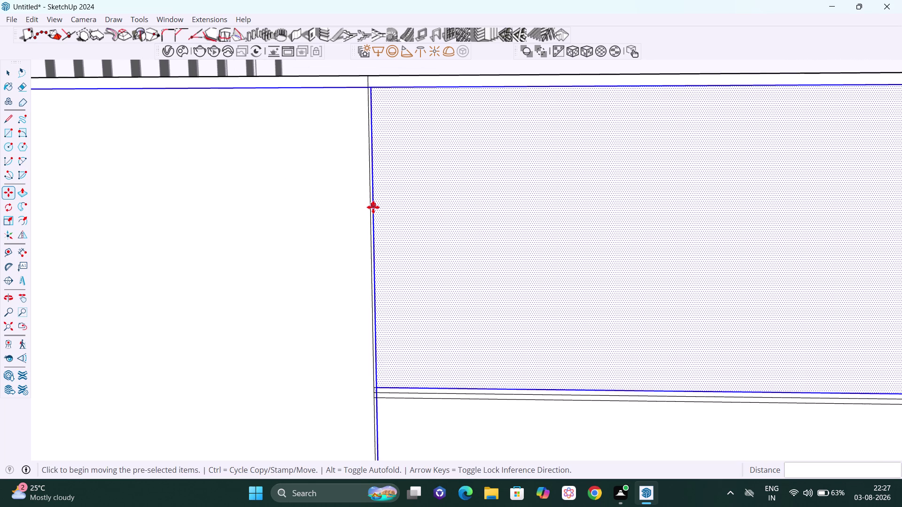
click(373, 207)
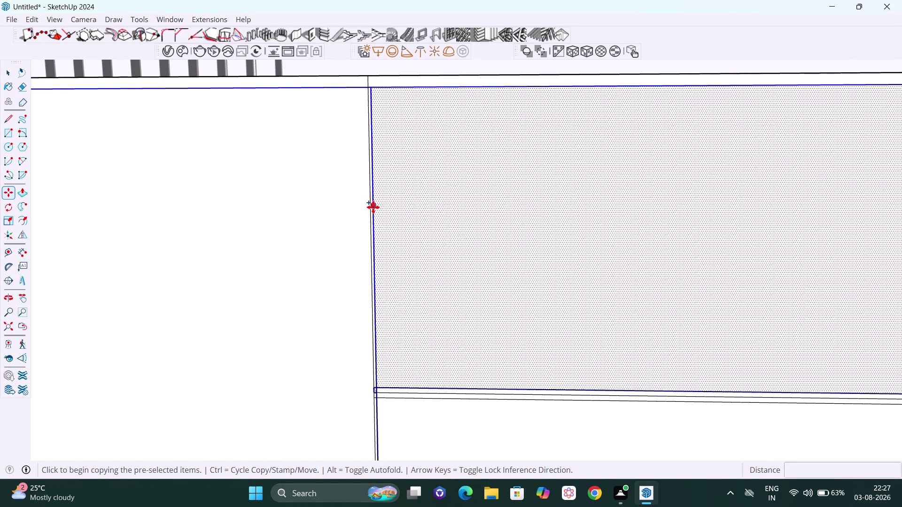
key(Right)
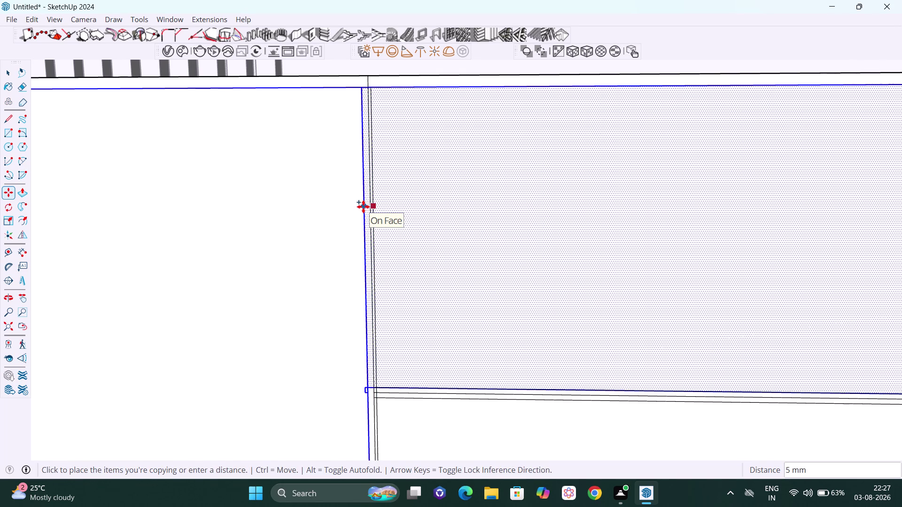
key(3)
key(Return)
key(space)
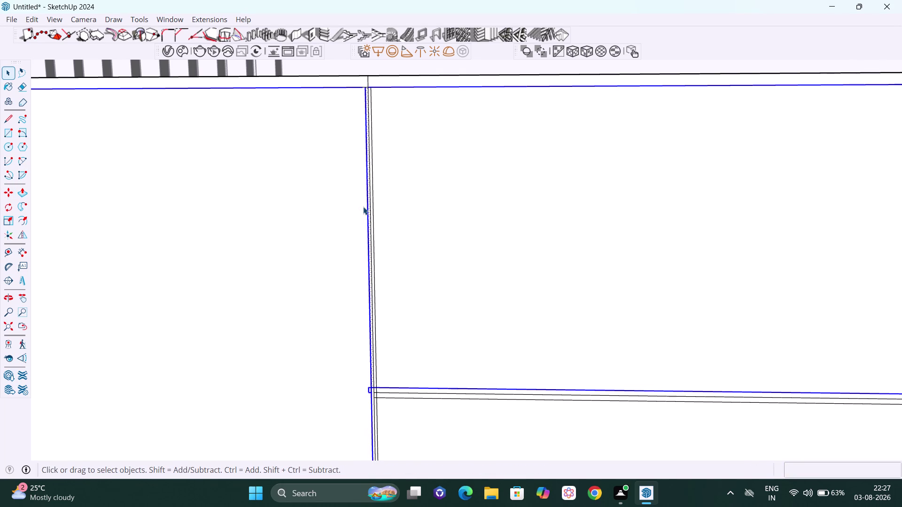
Orbit to the divider corner and select the thin strip faces and stray vertical edge.
scroll(down, 3)
scroll(down, 3)
click(495, 443)
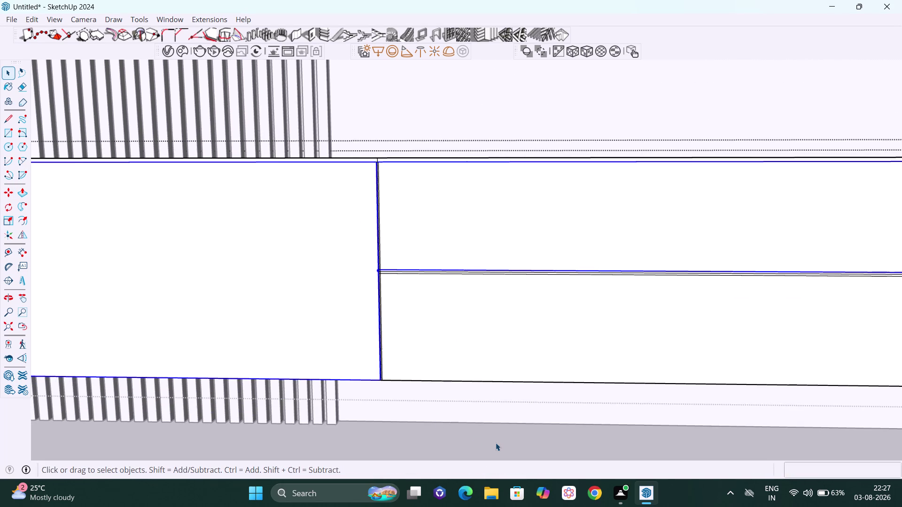
scroll(up, 3)
scroll(up, 3)
scroll(up, 3)
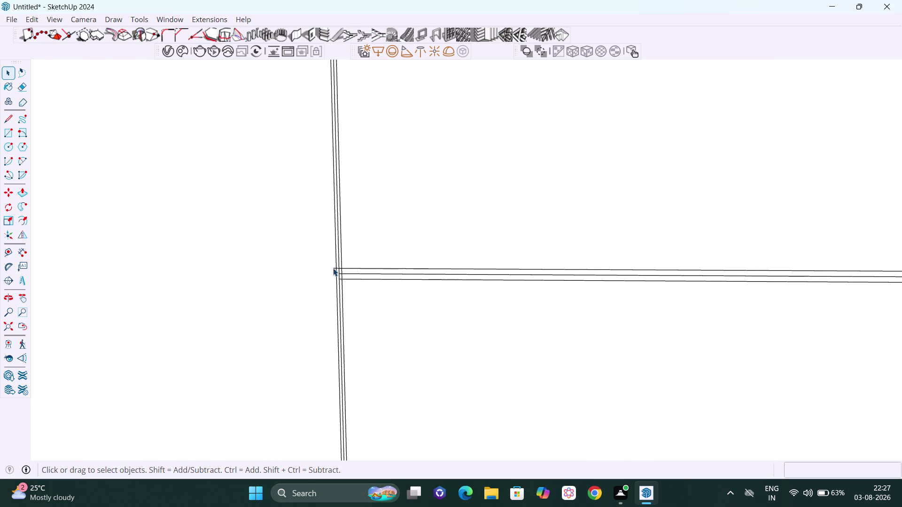
scroll(up, 3)
middle_drag(336, 275, 333, 300)
scroll(up, 3)
scroll(up, 3)
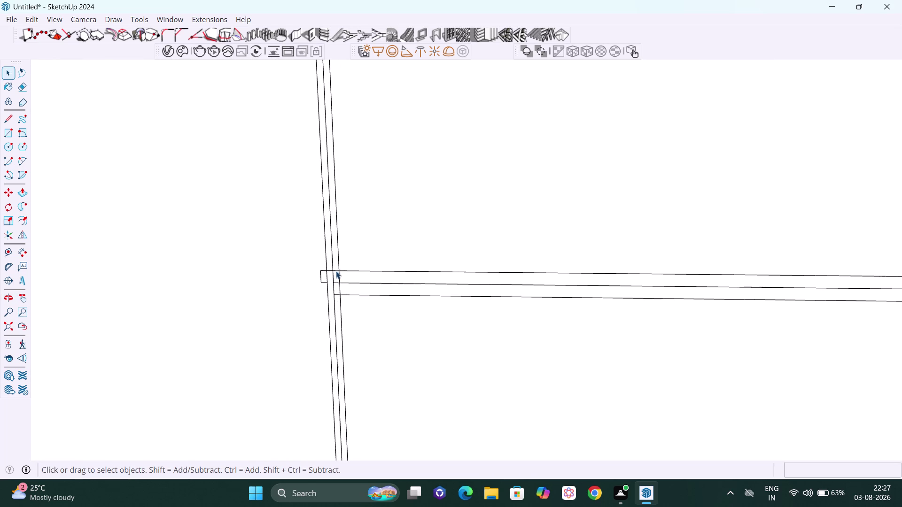
scroll(up, 3)
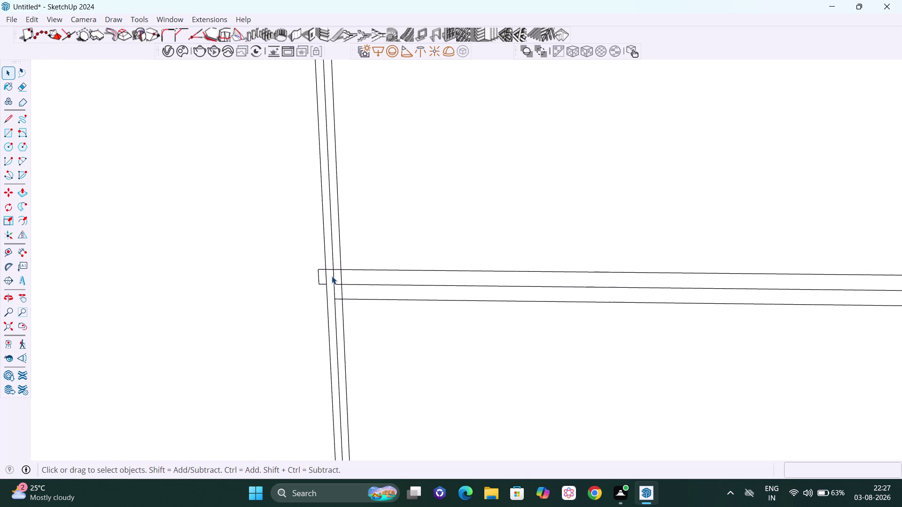
scroll(down, 3)
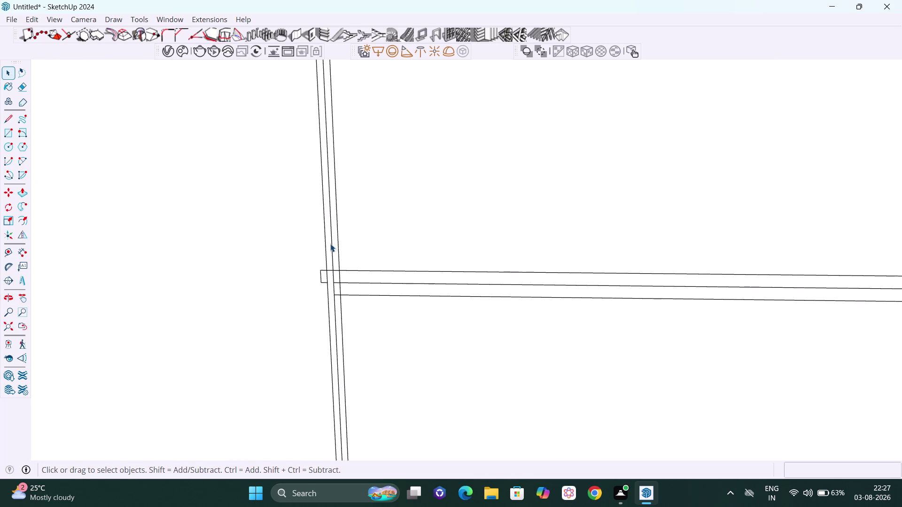
click(332, 244)
double_click(332, 244)
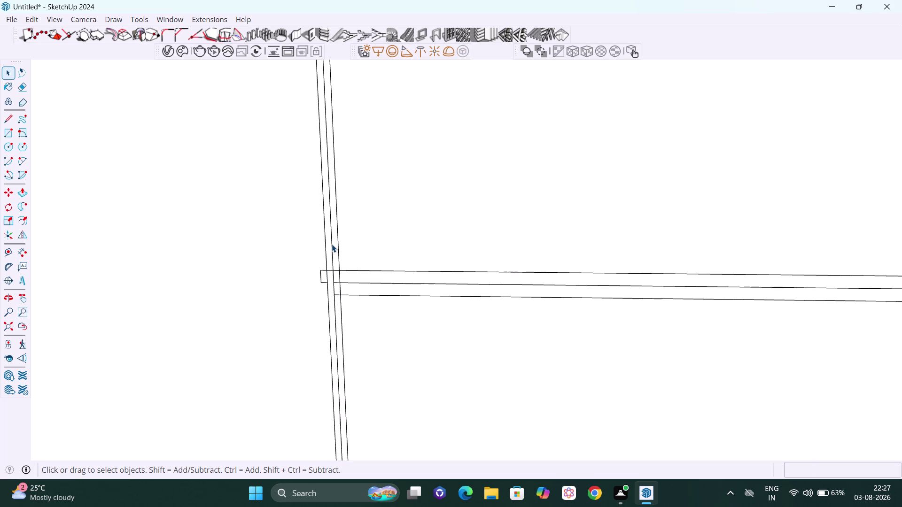
click(331, 244)
double_click(332, 245)
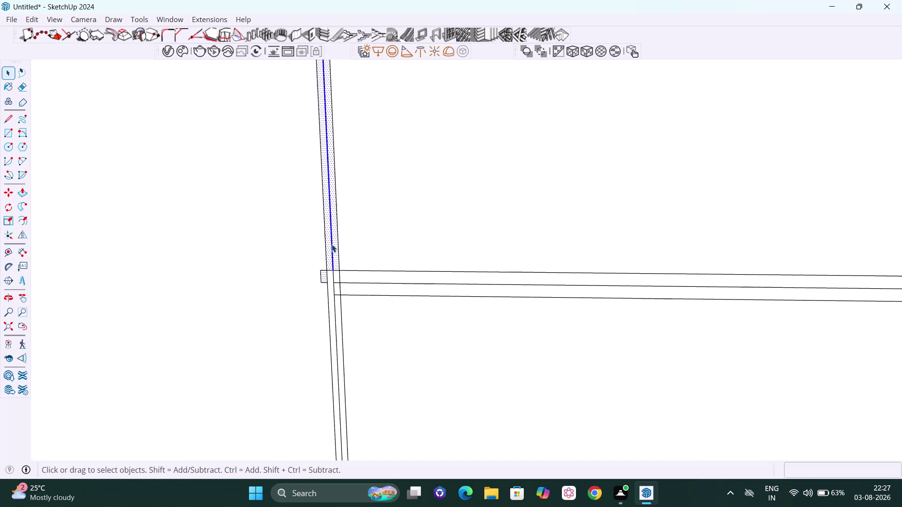
click(332, 245)
click(358, 244)
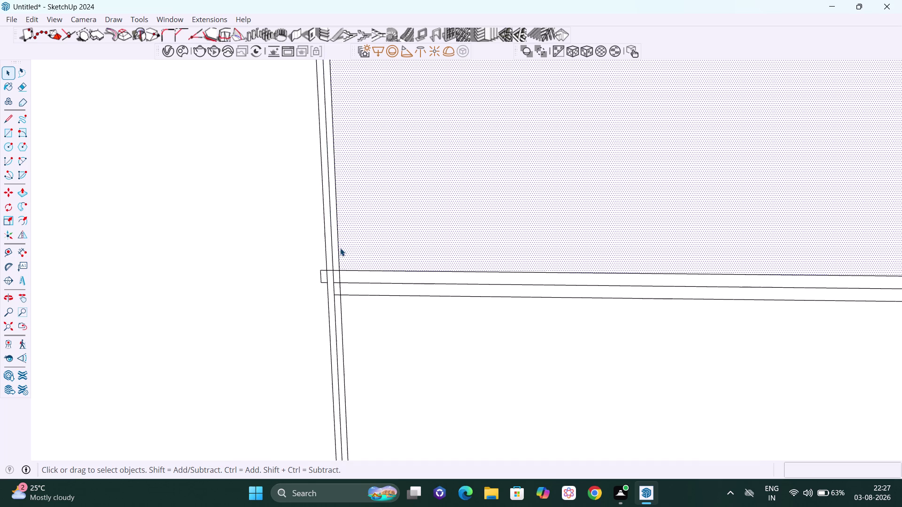
click(337, 246)
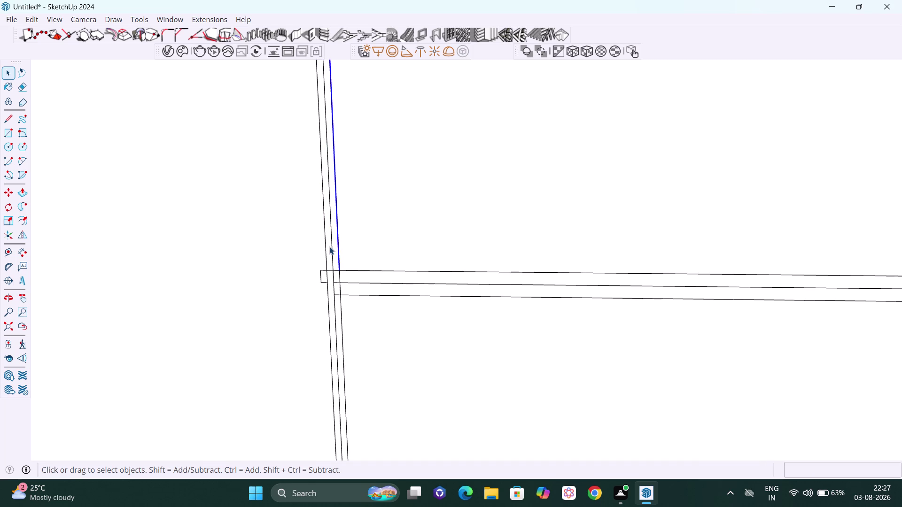
scroll(up, 3)
scroll(up, 3)
Erase the extra vertical edges and leftover notch edges at the corner.
key(e)
scroll(up, 3)
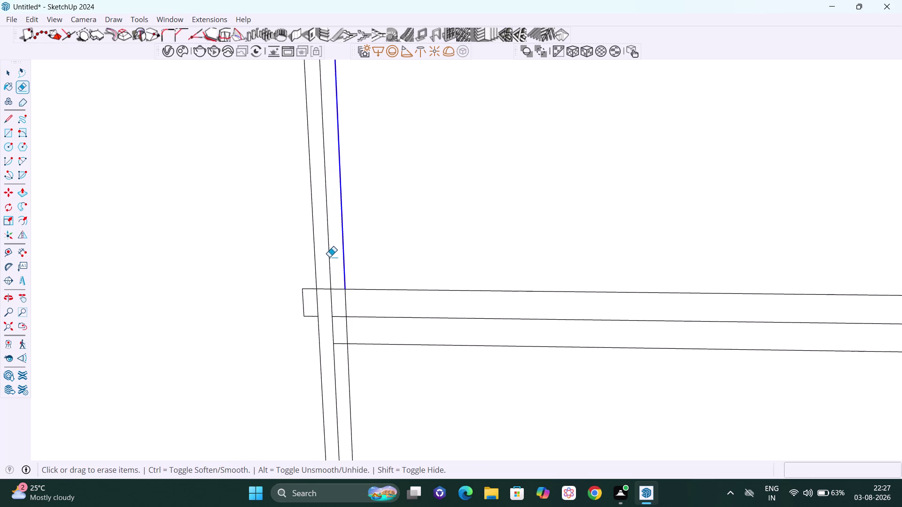
scroll(up, 3)
drag(327, 252, 330, 258)
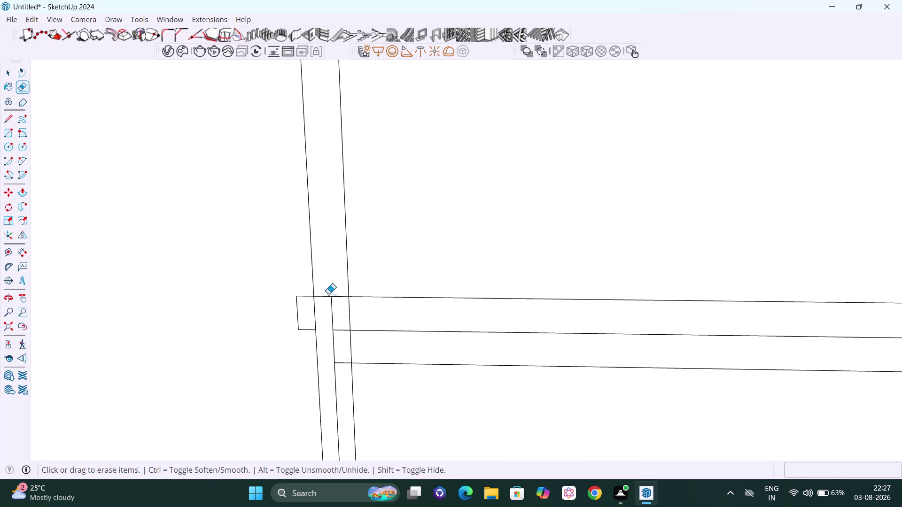
click(333, 295)
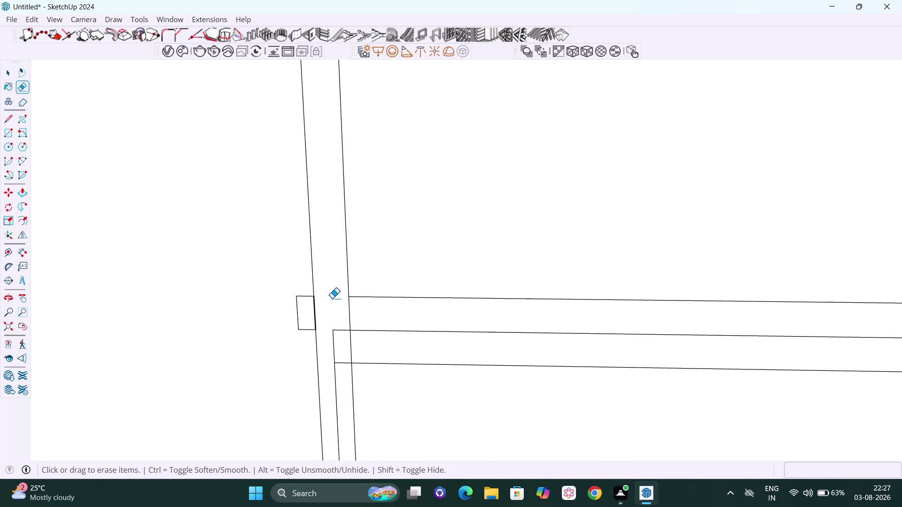
drag(305, 295, 300, 308)
drag(304, 318, 301, 318)
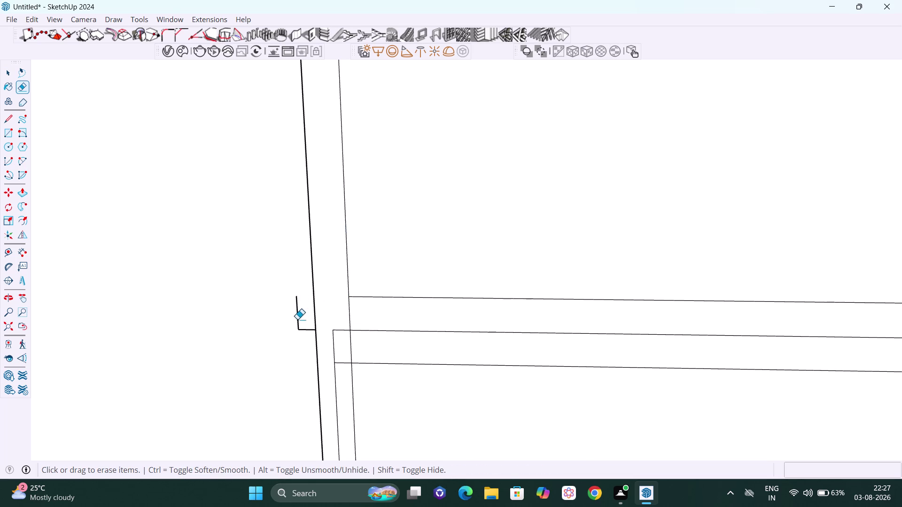
drag(300, 318, 297, 320)
drag(303, 326, 303, 331)
drag(337, 342, 332, 347)
drag(336, 370, 339, 377)
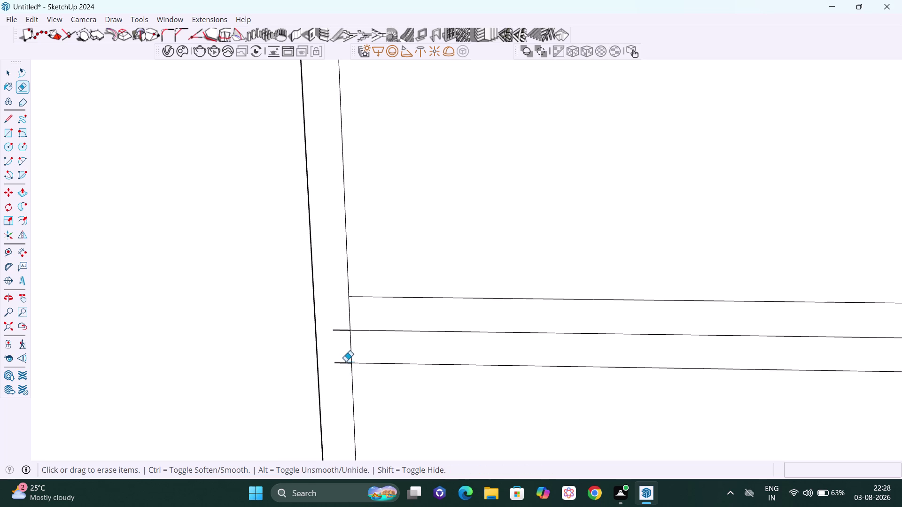
click(346, 361)
scroll(down, 3)
scroll(down, 3)
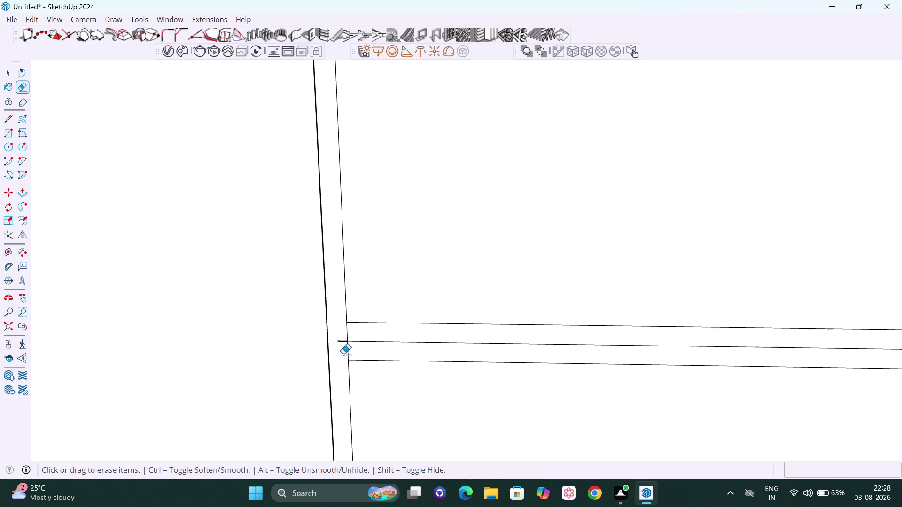
scroll(up, 3)
scroll(up, 3)
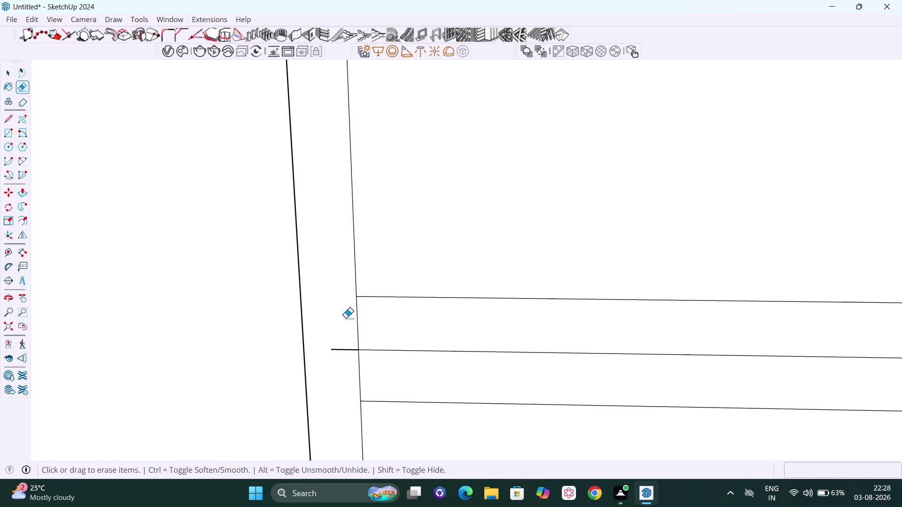
Draw a line extending the short stub out to the outer edge.
key(l)
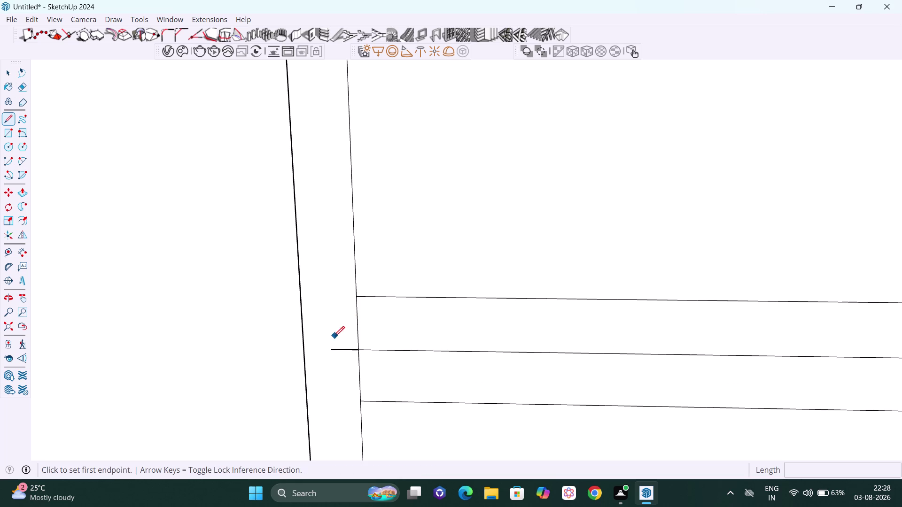
click(333, 350)
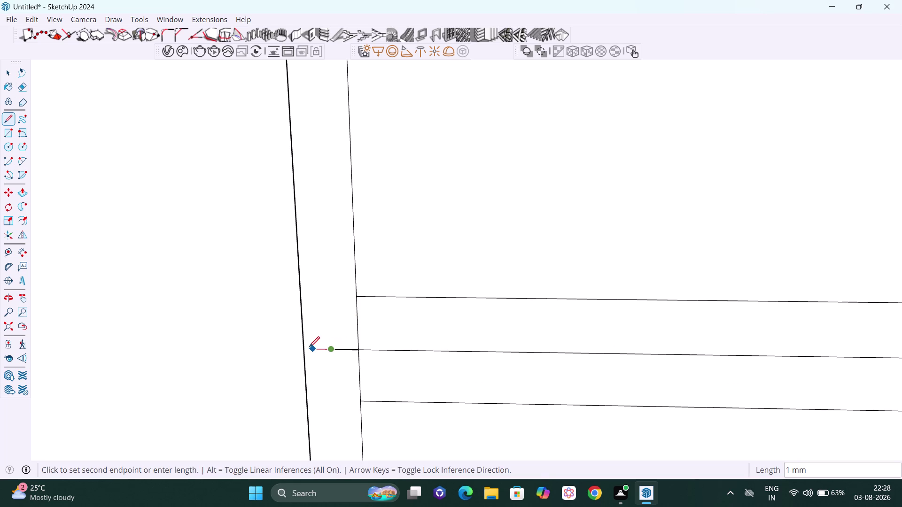
click(306, 349)
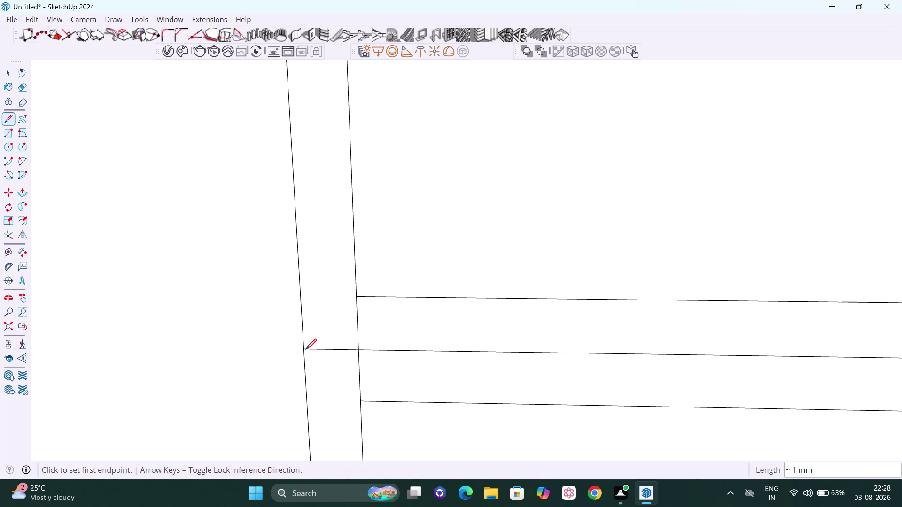
scroll(down, 3)
scroll(down, 3)
scroll(down, 3)
scroll(down, 3)
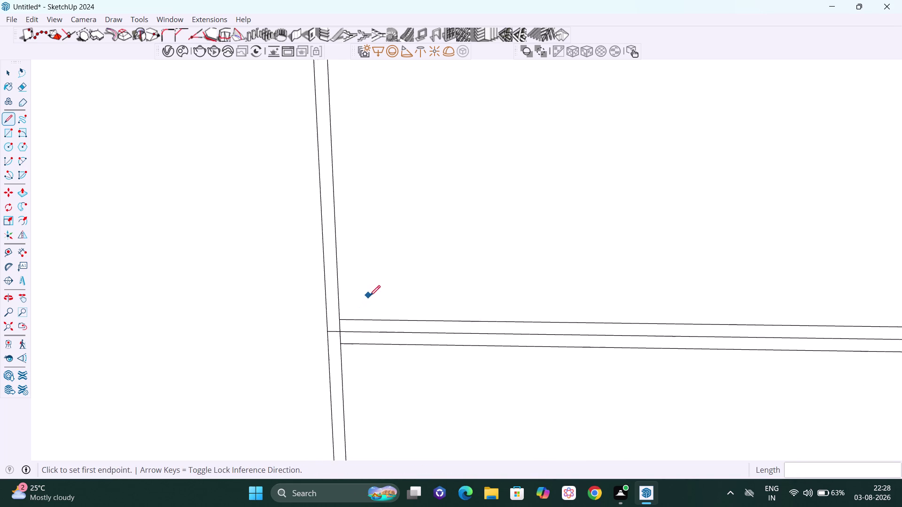
scroll(down, 3)
scroll(down, 3)
scroll(up, 3)
scroll(up, 3)
scroll(up, 3)
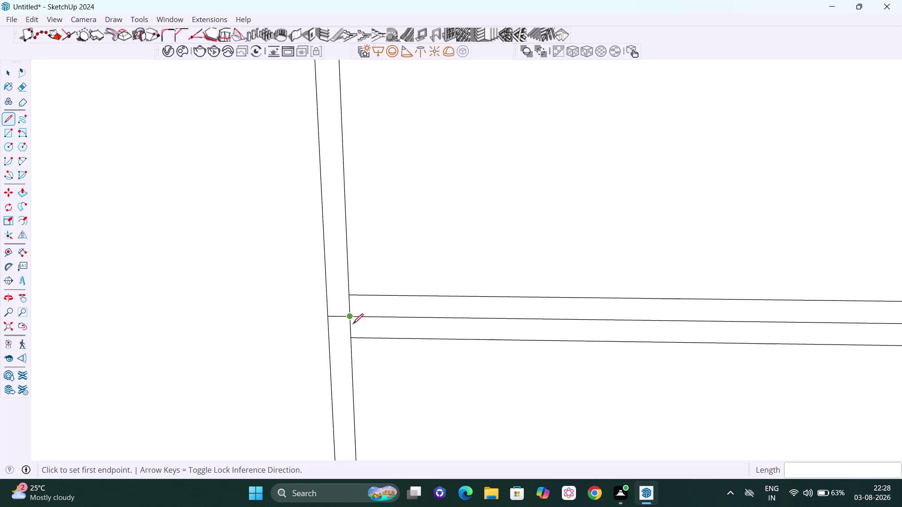
scroll(up, 3)
scroll(up, 3)
key(Escape)
scroll(up, 3)
scroll(up, 3)
Erase the stray edge segments crossing the reveal gap.
key(e)
scroll(up, 3)
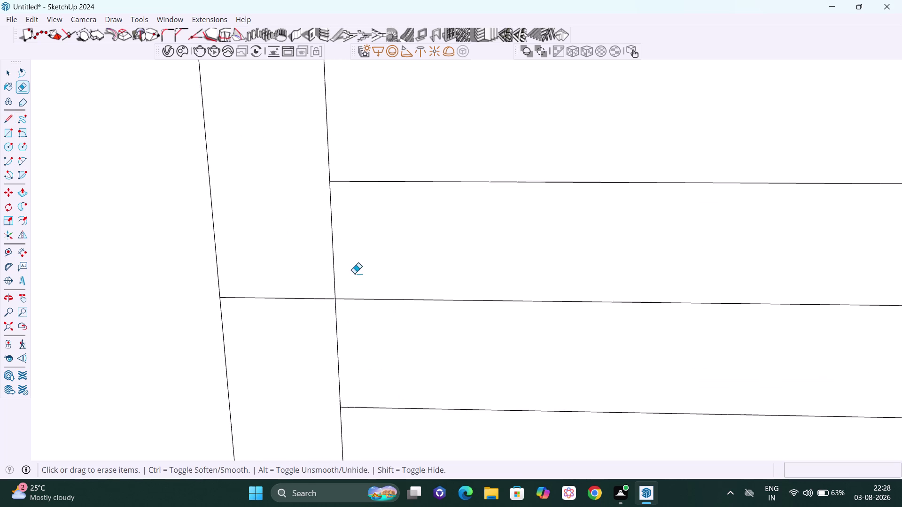
drag(329, 257, 336, 259)
click(334, 342)
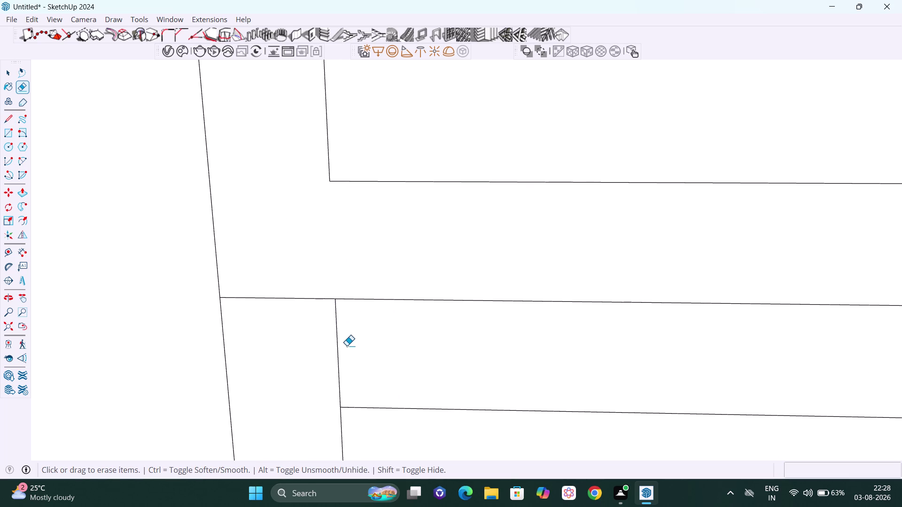
drag(346, 348, 332, 347)
scroll(down, 3)
scroll(down, 3)
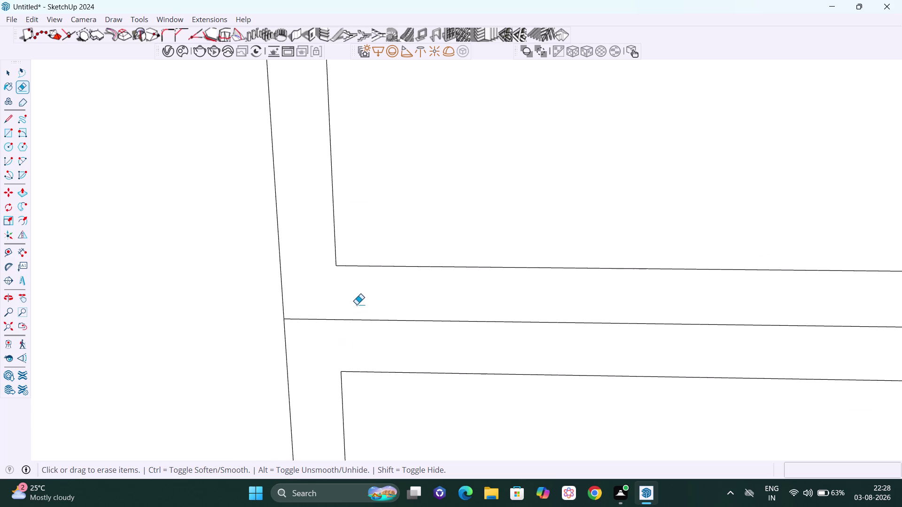
scroll(down, 3)
scroll(down, 3)
scroll(down, 3)
scroll(down, 3)
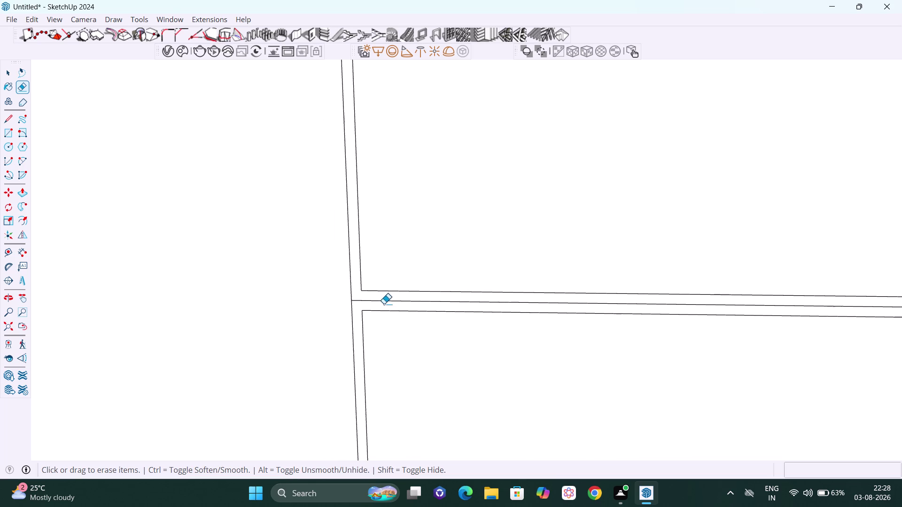
scroll(down, 3)
scroll(down, 3)
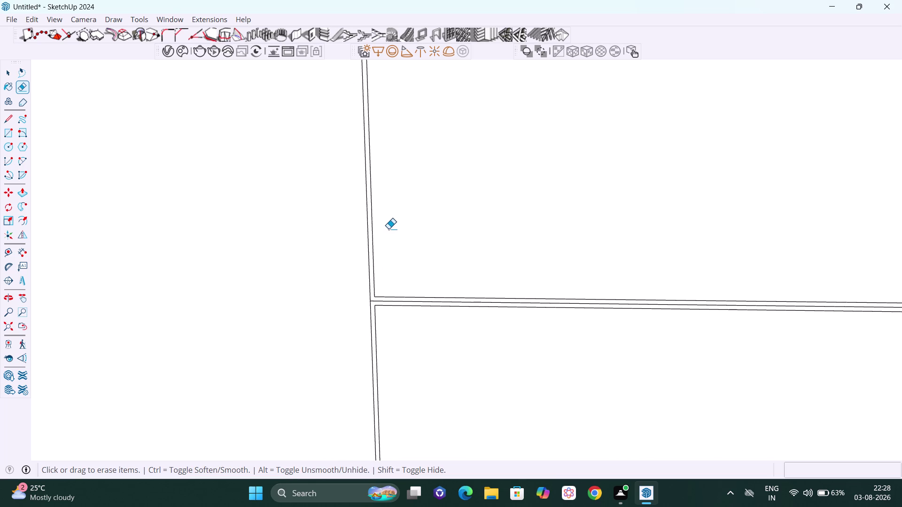
scroll(up, 3)
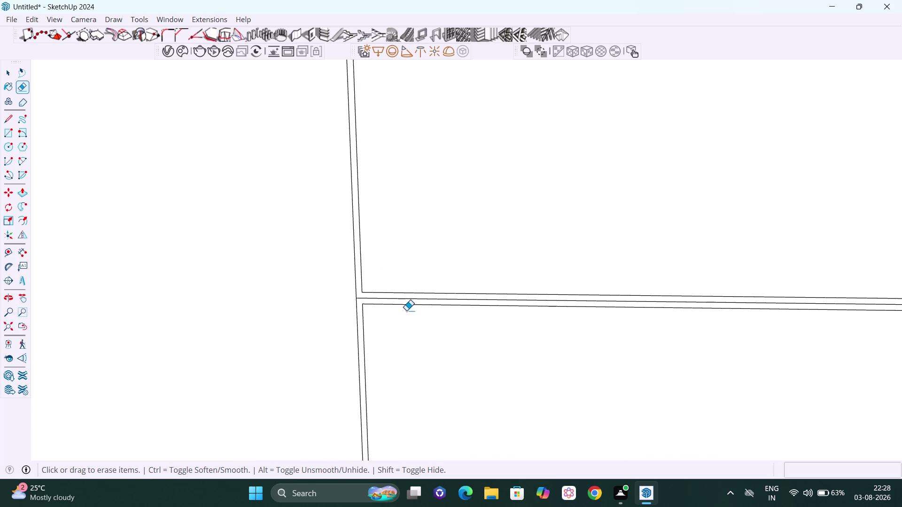
Erase the remaining junction edges and leftover stub, undoing one mistaken erase.
click(401, 301)
scroll(up, 3)
scroll(up, 3)
scroll(up, 3)
drag(400, 294, 399, 308)
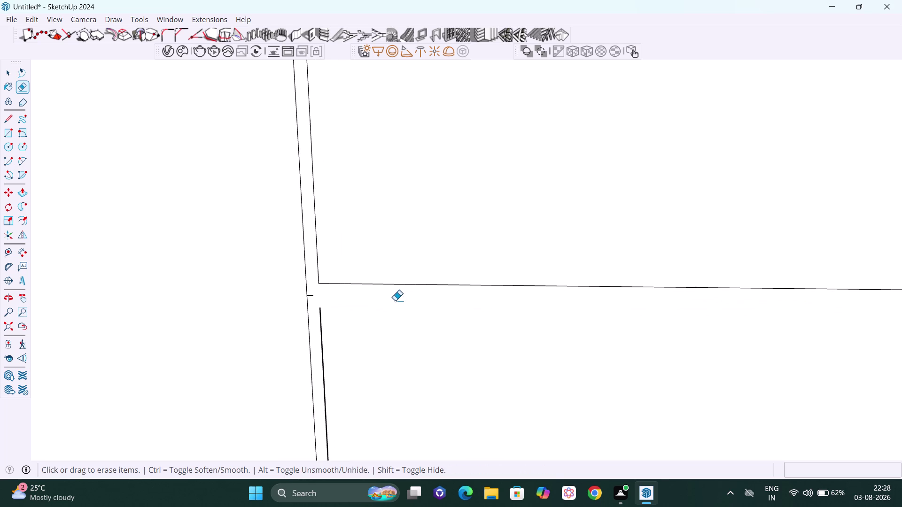
key(ctrl+z)
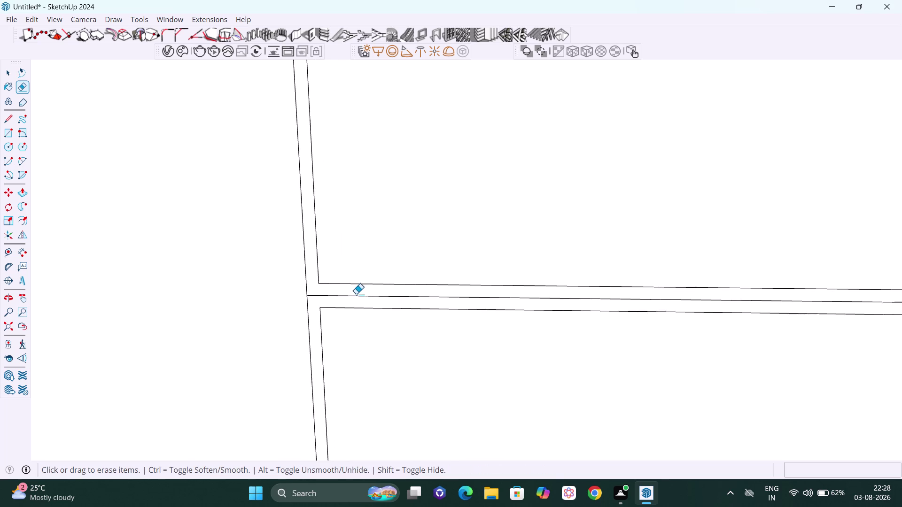
scroll(up, 3)
click(345, 298)
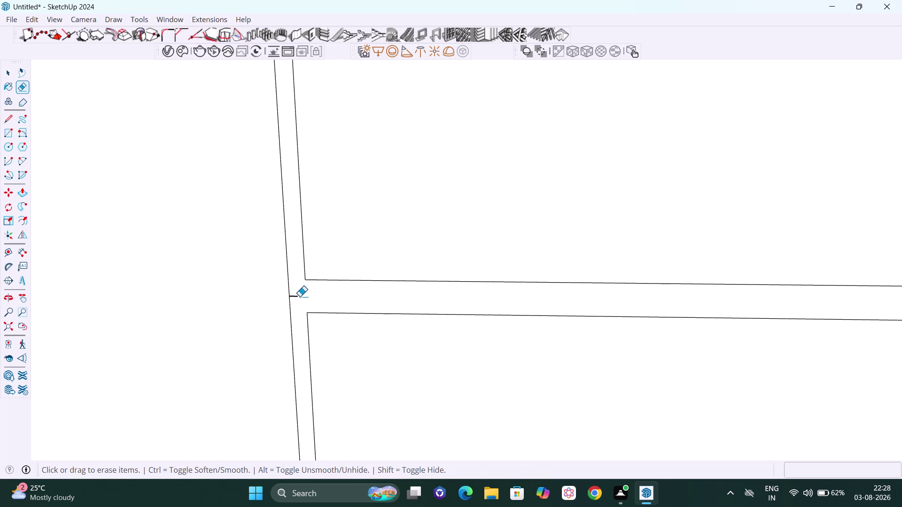
drag(299, 297, 297, 301)
scroll(down, 3)
scroll(down, 3)
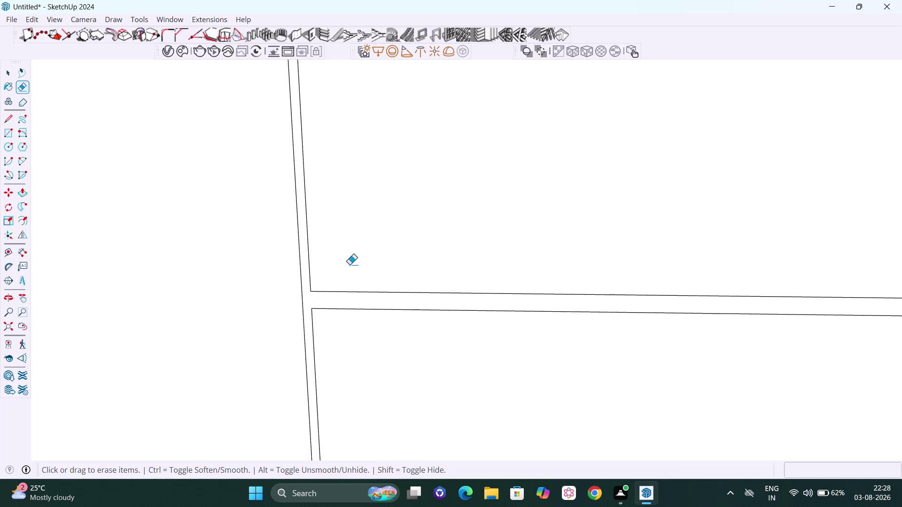
key(h)
drag(356, 232, 368, 339)
scroll(down, 3)
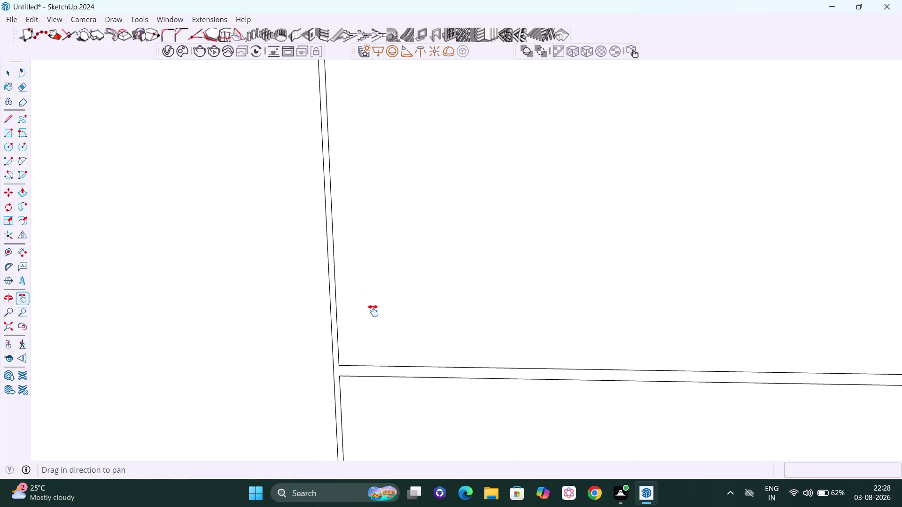
Zoom to the cabinet top and erase the two edges crossing the drawer-front reveal gap.
scroll(down, 3)
drag(365, 283, 429, 361)
scroll(up, 3)
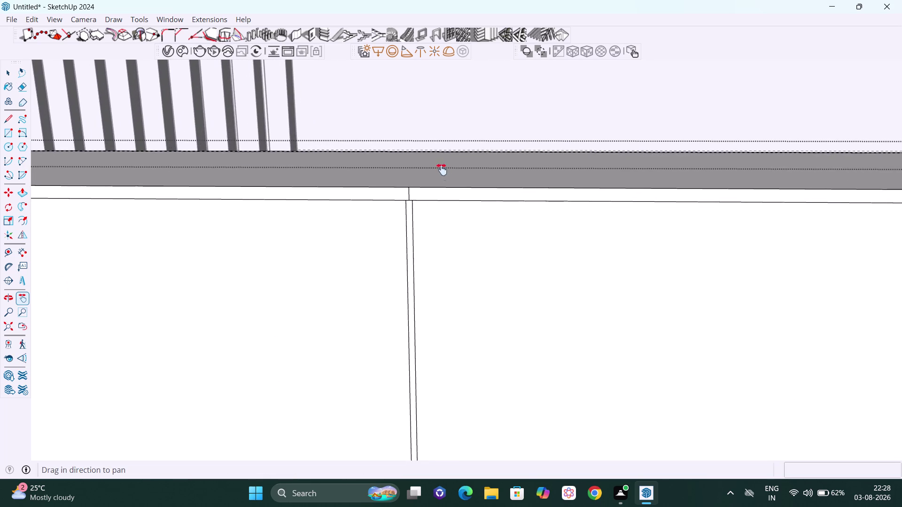
scroll(up, 3)
scroll(up, 3)
scroll(up, 3)
scroll(up, 3)
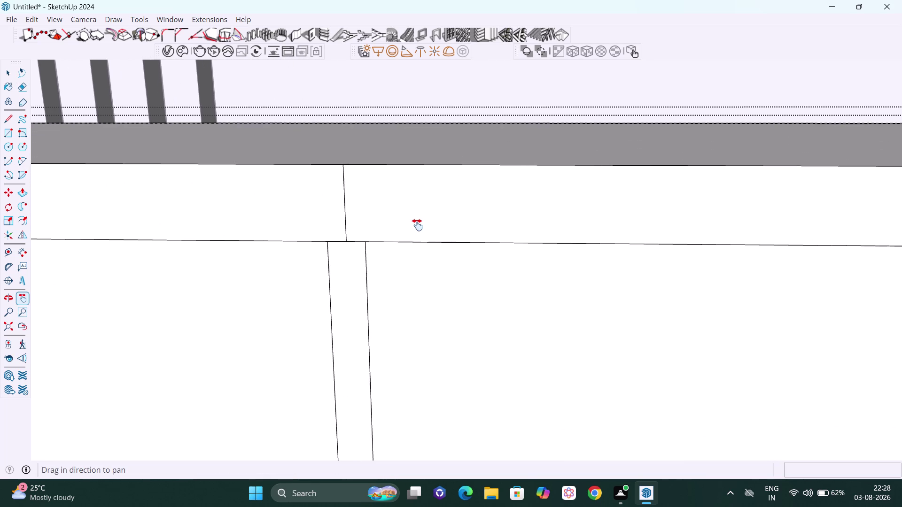
scroll(up, 3)
key(Escape)
drag(329, 202, 334, 205)
drag(339, 244, 341, 251)
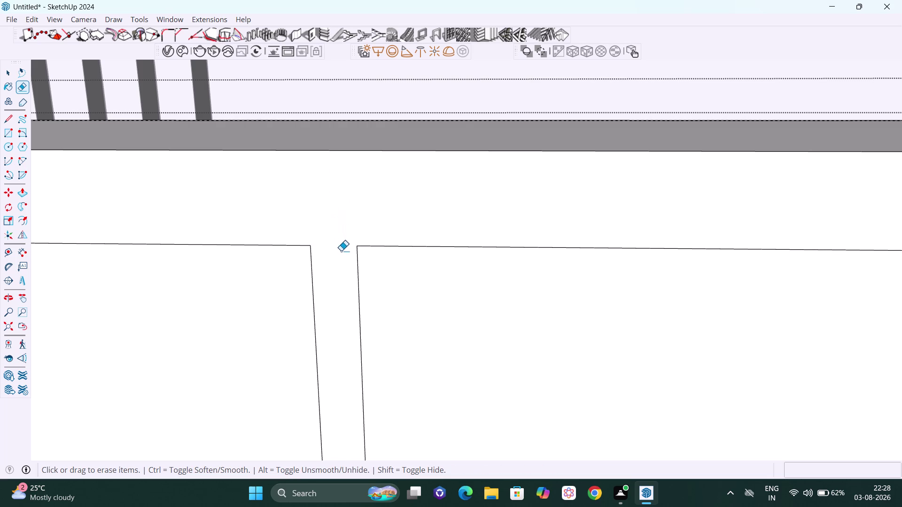
Pan across the drawer fronts to check that the reveal gap is open.
key(h)
scroll(down, 3)
scroll(down, 3)
drag(284, 278, 373, 270)
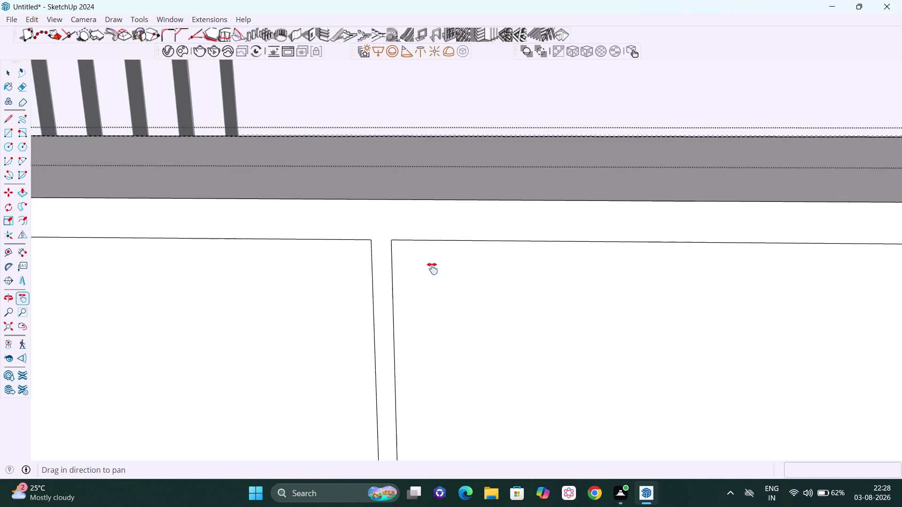
drag(373, 270, 661, 277)
scroll(down, 3)
scroll(down, 3)
drag(331, 359, 744, 253)
scroll(down, 3)
scroll(down, 3)
scroll(down, 3)
scroll(down, 3)
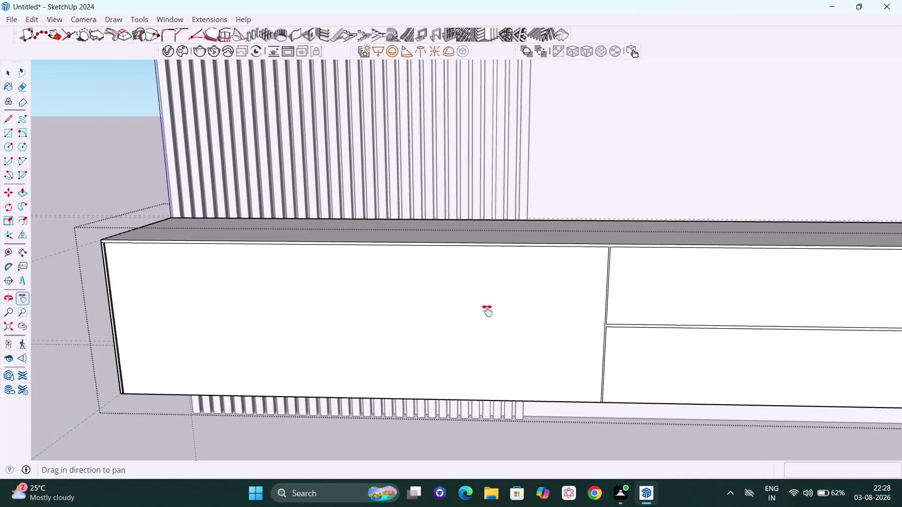
Pan toward the cabinet's left end until the left front corner is in view.
drag(475, 325, 683, 322)
scroll(up, 3)
scroll(up, 3)
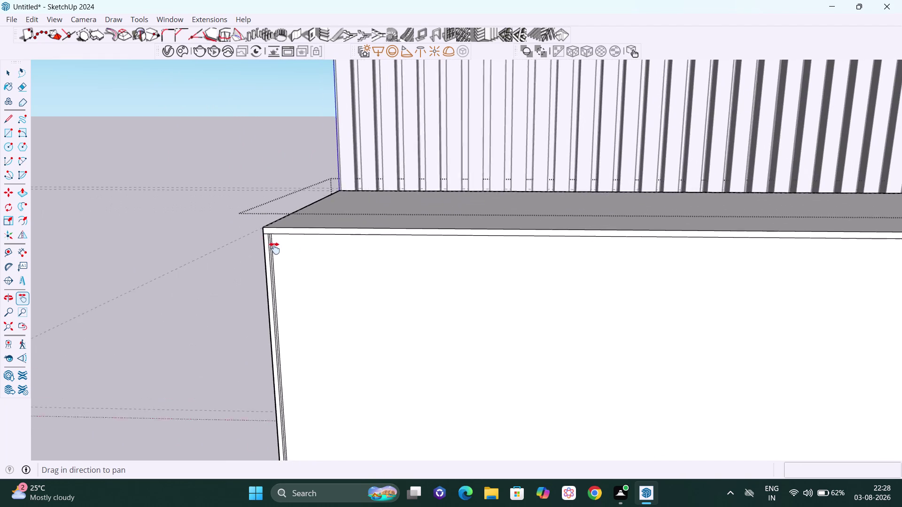
scroll(up, 3)
drag(305, 283, 430, 299)
scroll(up, 3)
scroll(up, 3)
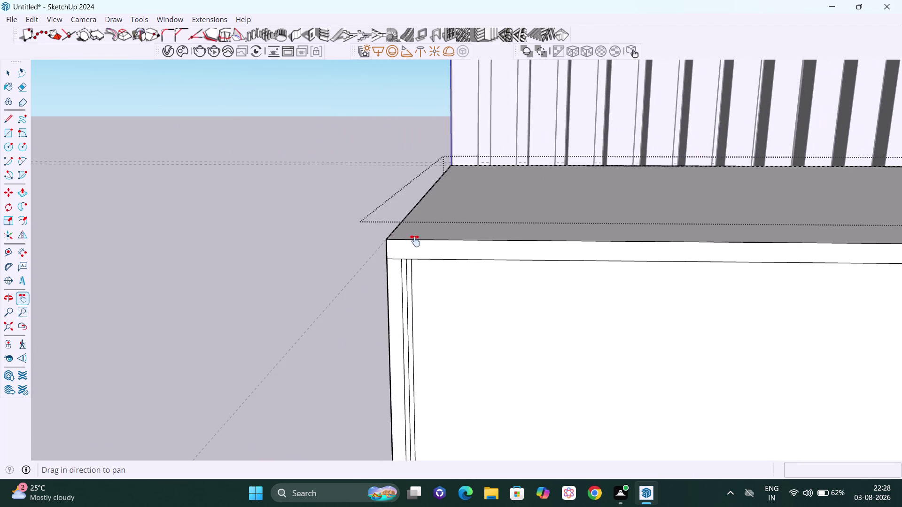
scroll(up, 3)
Orbit around the left front corner and settle on a front view of it.
middle_drag(426, 287, 449, 287)
scroll(up, 3)
scroll(up, 3)
middle_drag(395, 288, 572, 266)
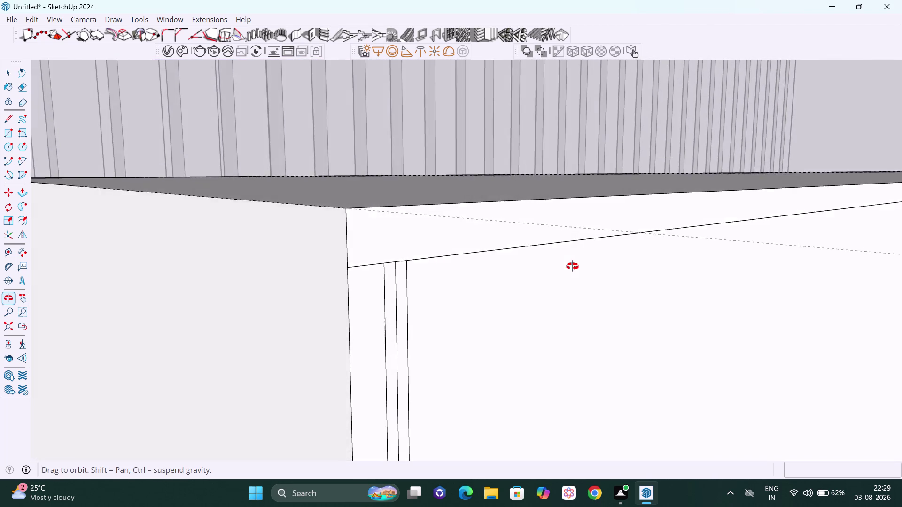
middle_drag(572, 266, 392, 281)
scroll(up, 3)
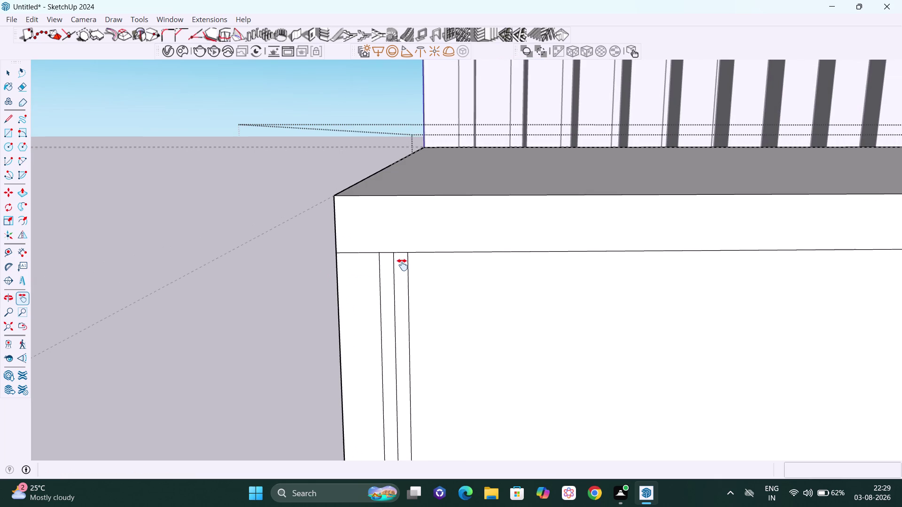
scroll(down, 3)
scroll(down, 3)
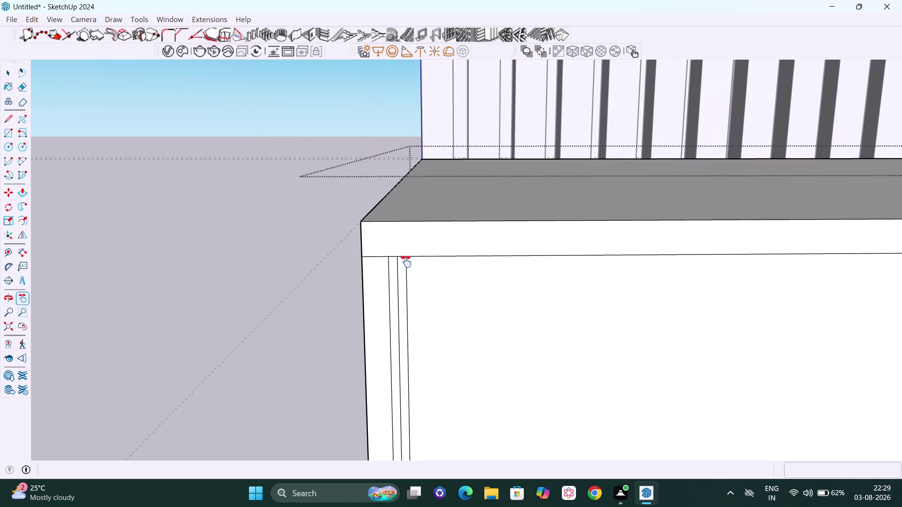
scroll(up, 3)
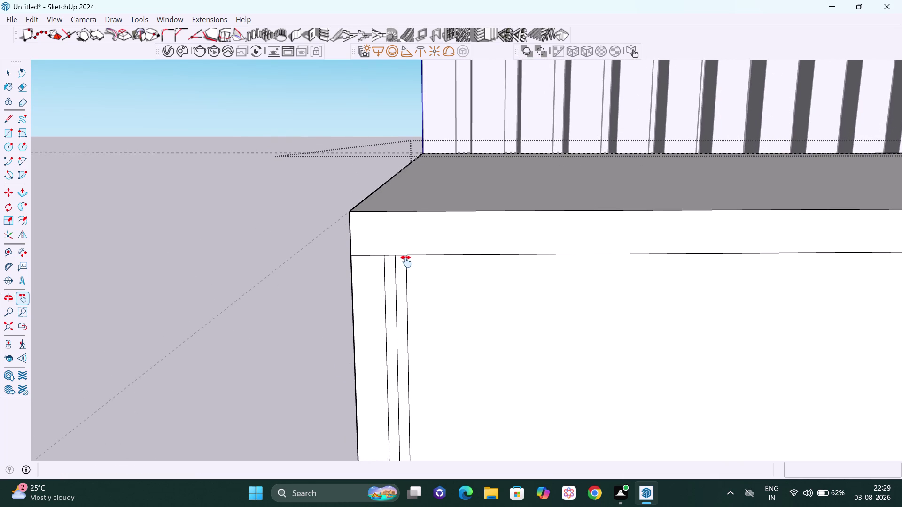
key(t)
scroll(up, 3)
Erase the stray edges beside the first drawer front and its front corner.
scroll(up, 3)
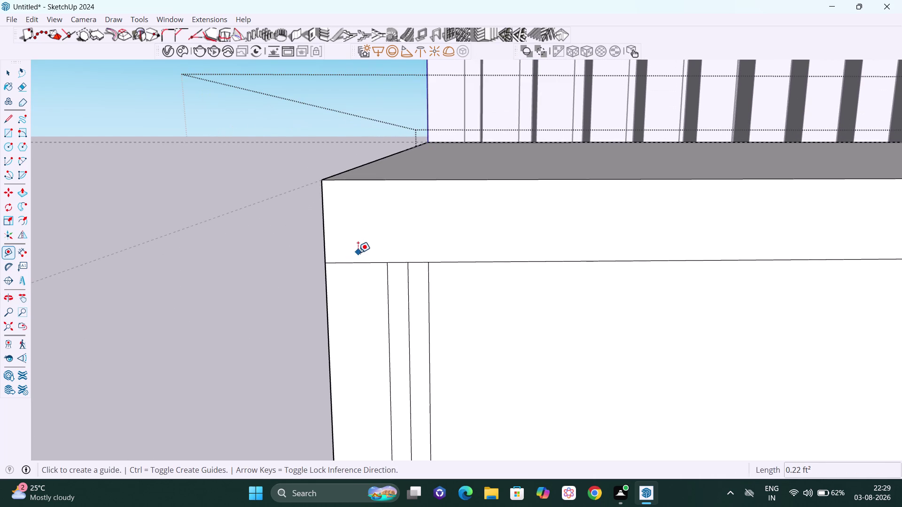
click(326, 263)
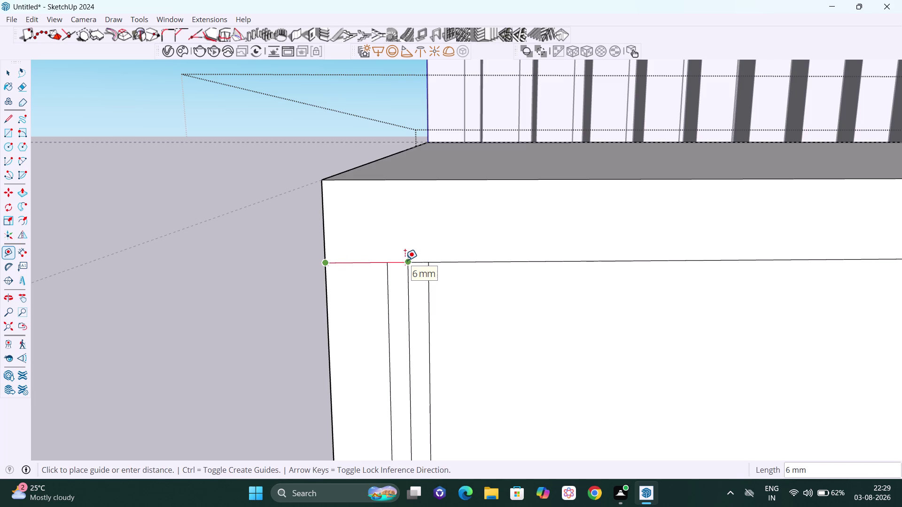
key(space)
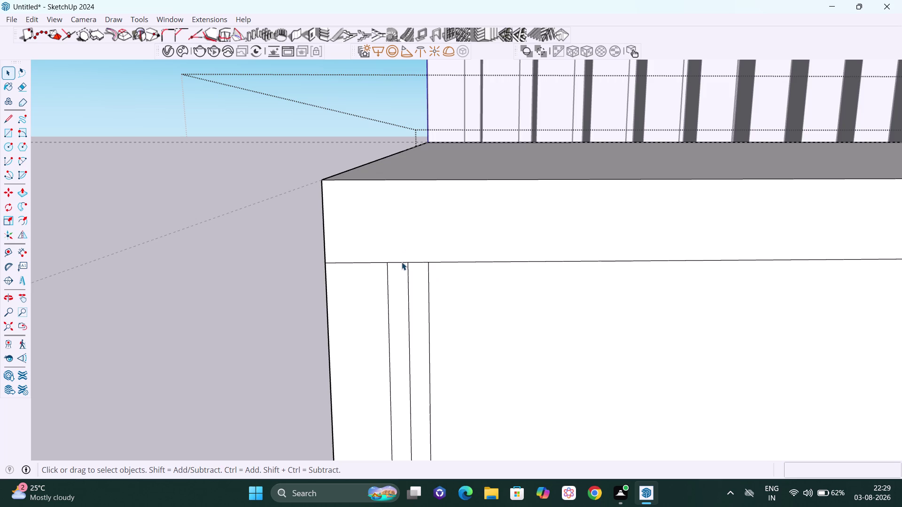
scroll(up, 3)
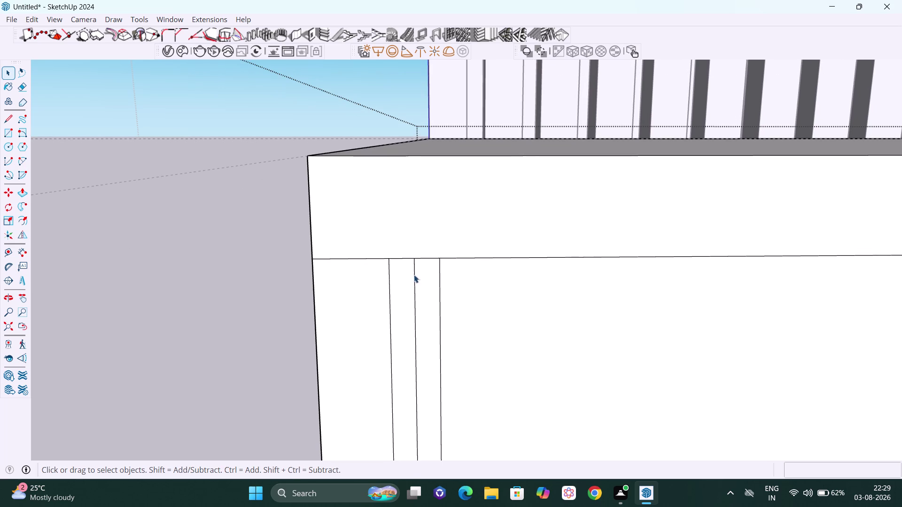
key(e)
drag(369, 257, 369, 262)
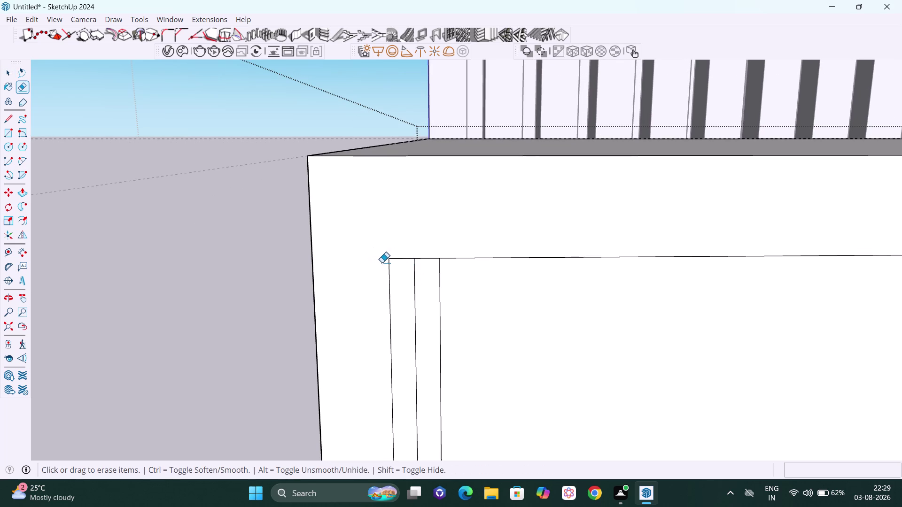
drag(386, 268, 392, 273)
click(403, 256)
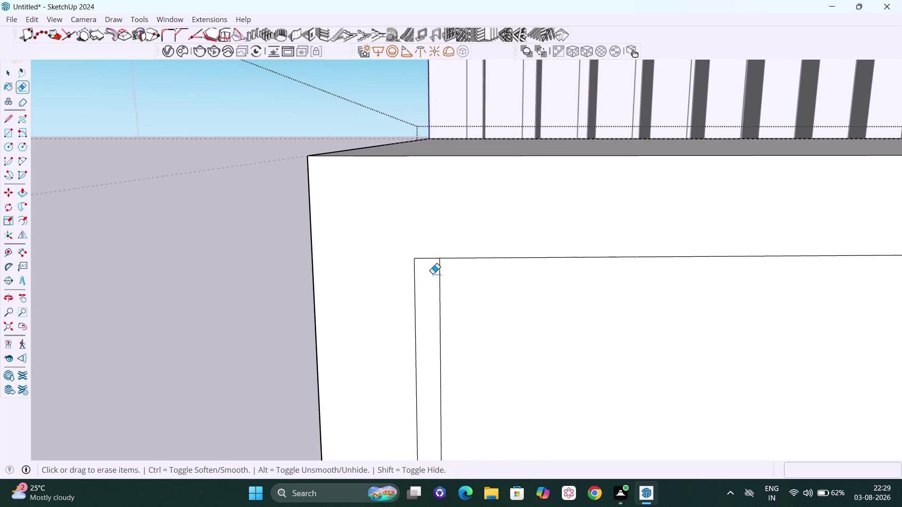
drag(438, 276, 449, 283)
Move along to the junction between the split fronts and erase the extra edges in its gap.
scroll(down, 3)
scroll(down, 3)
scroll(down, 3)
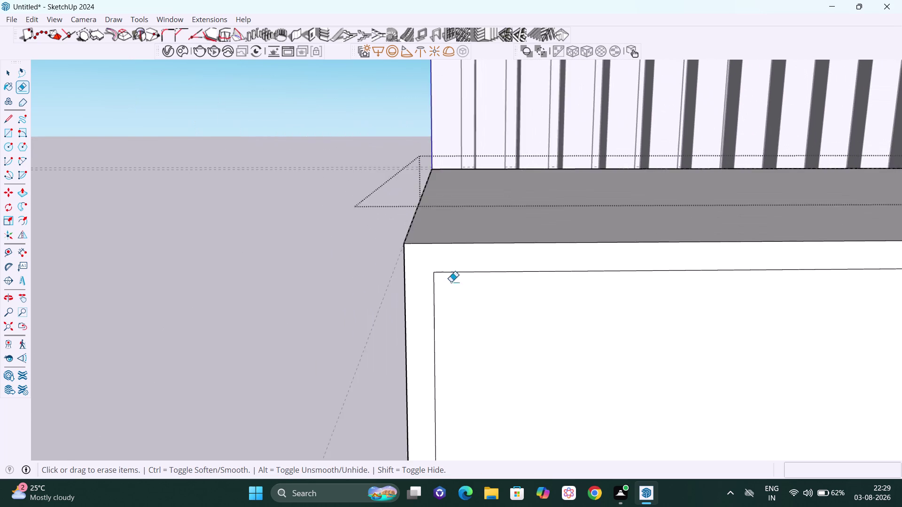
scroll(down, 3)
key(h)
drag(543, 316, 381, 231)
scroll(down, 3)
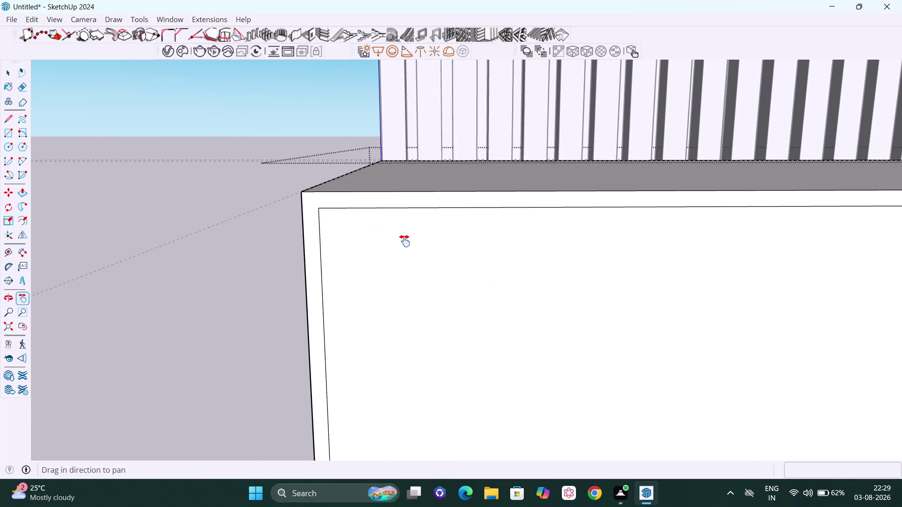
scroll(down, 3)
drag(463, 316, 327, 157)
scroll(down, 3)
scroll(down, 3)
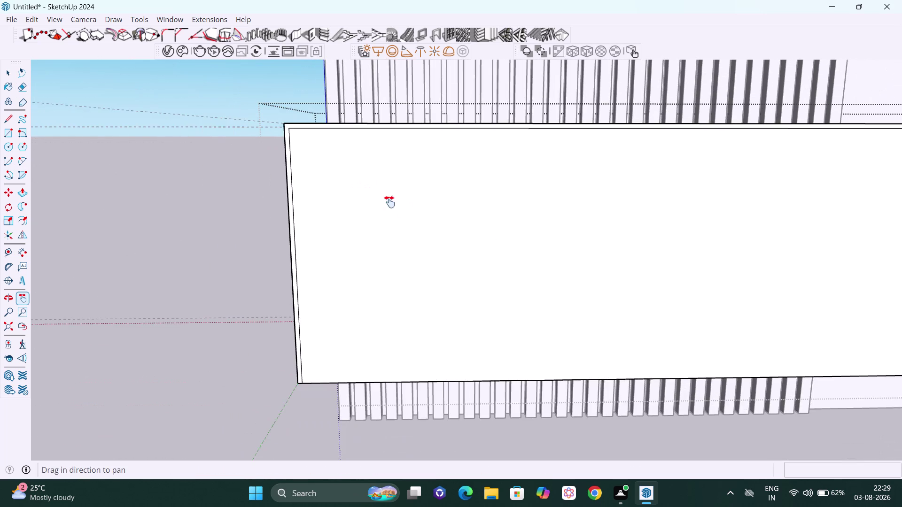
drag(438, 234, 137, 187)
scroll(down, 3)
drag(369, 204, 365, 207)
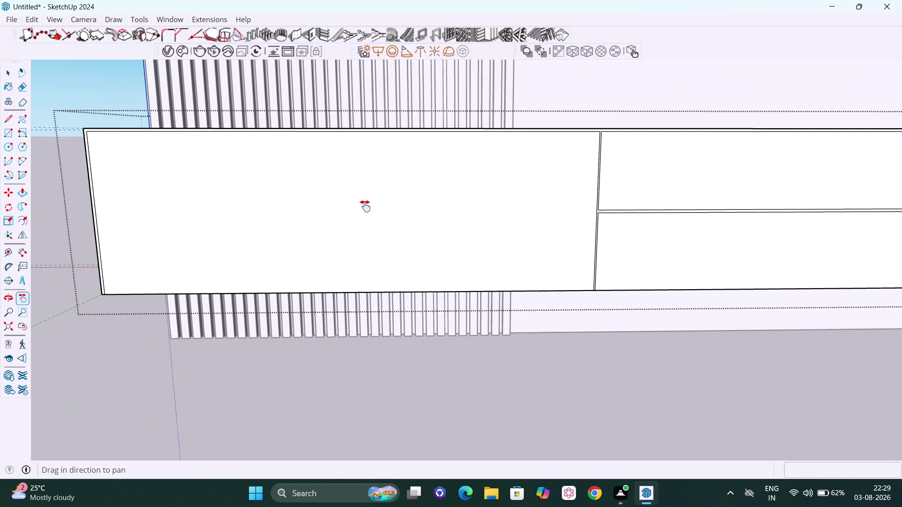
drag(365, 206, 126, 202)
scroll(down, 3)
drag(511, 186, 323, 208)
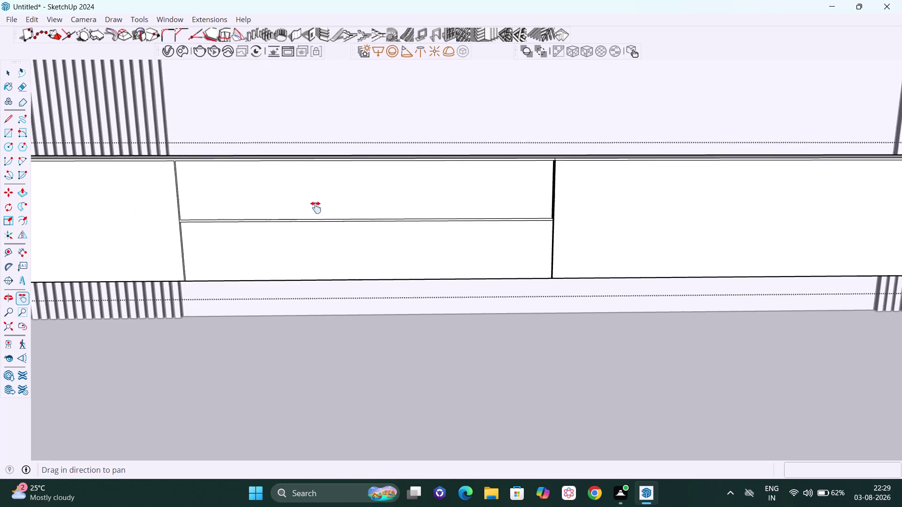
drag(324, 208, 271, 209)
scroll(up, 3)
scroll(up, 3)
scroll(up, 3)
scroll(up, 3)
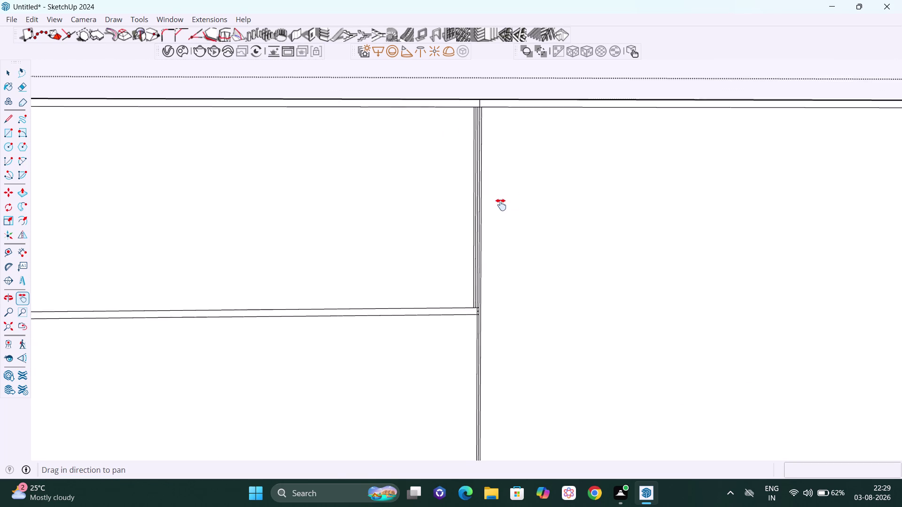
scroll(up, 3)
scroll(up, 3)
middle_drag(479, 213, 465, 233)
scroll(up, 3)
drag(469, 179, 469, 352)
scroll(up, 3)
scroll(up, 3)
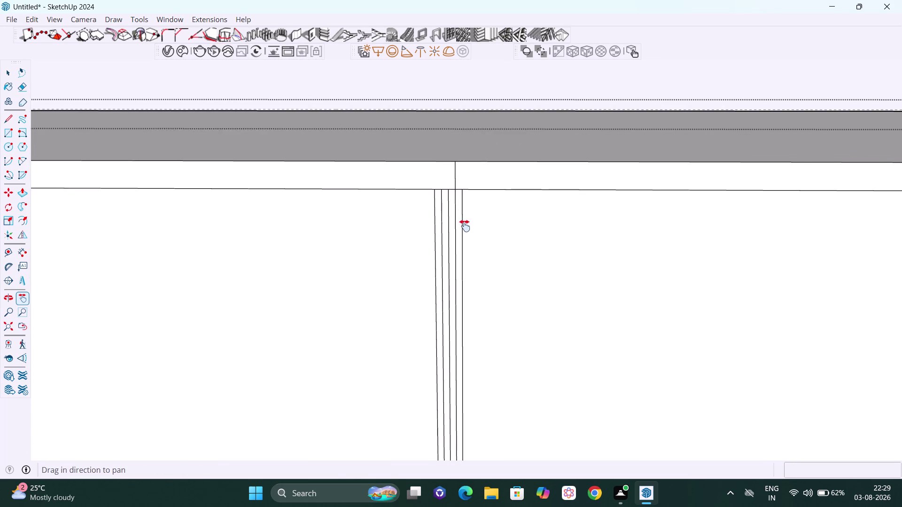
scroll(up, 3)
key(e)
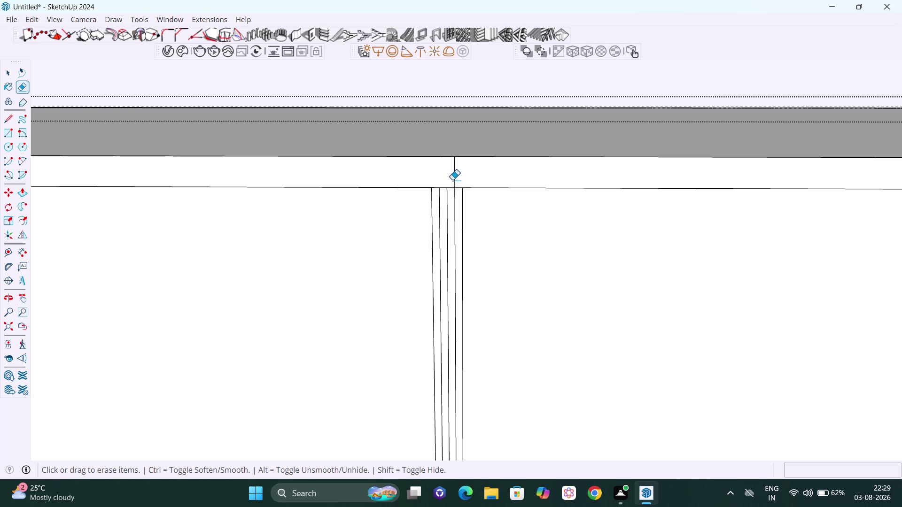
drag(452, 180, 459, 182)
scroll(up, 3)
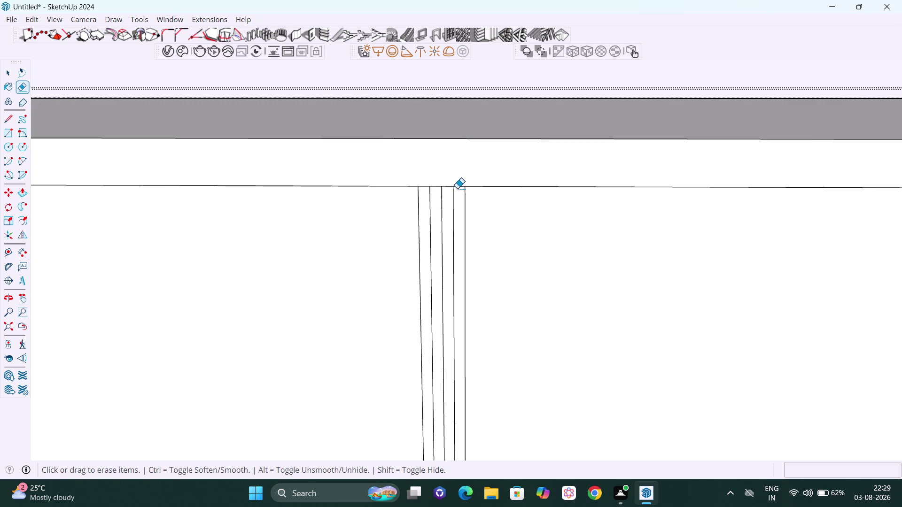
scroll(up, 3)
drag(452, 196, 457, 200)
drag(453, 183, 453, 191)
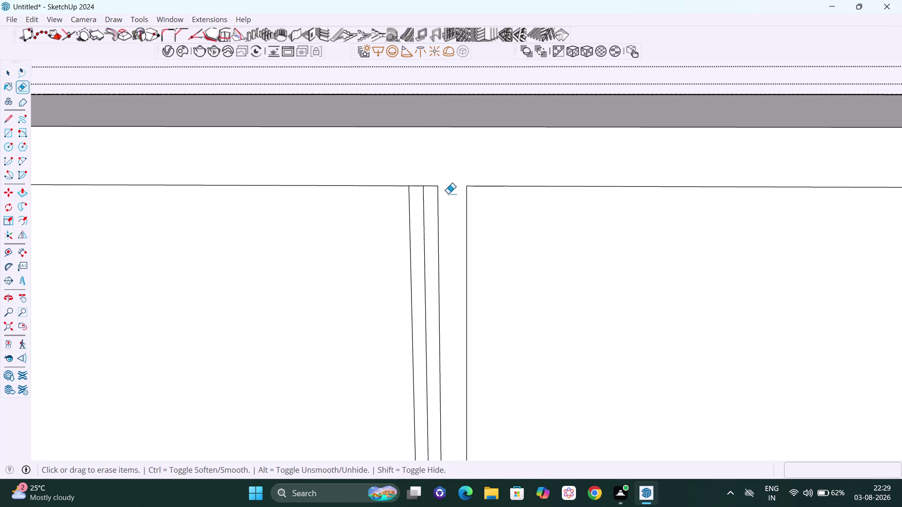
click(425, 200)
click(406, 199)
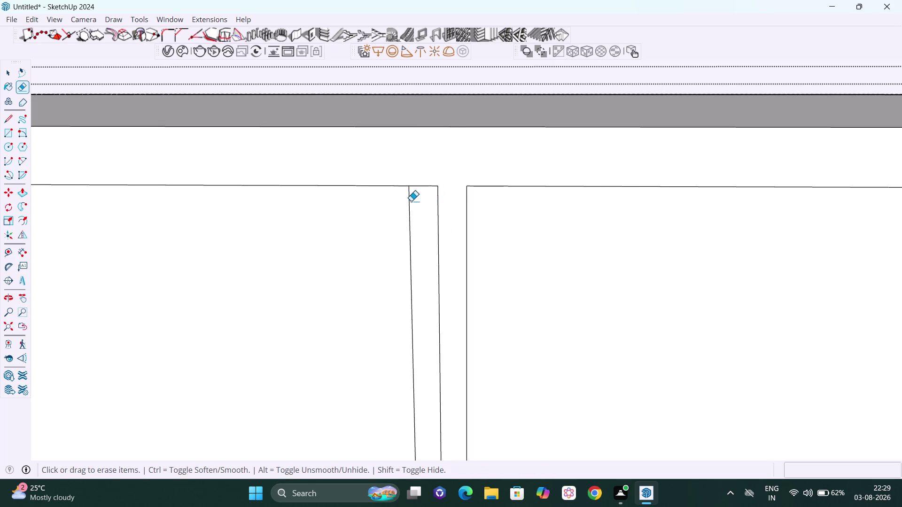
drag(399, 206, 418, 218)
scroll(down, 3)
scroll(down, 3)
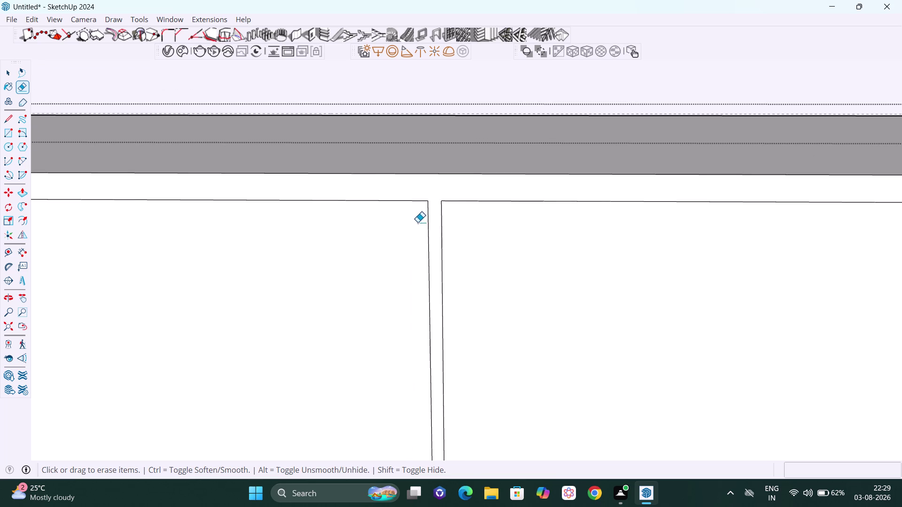
Clear the leftover edges across the gap at the drawer split.
key(h)
drag(506, 276, 519, 134)
scroll(down, 3)
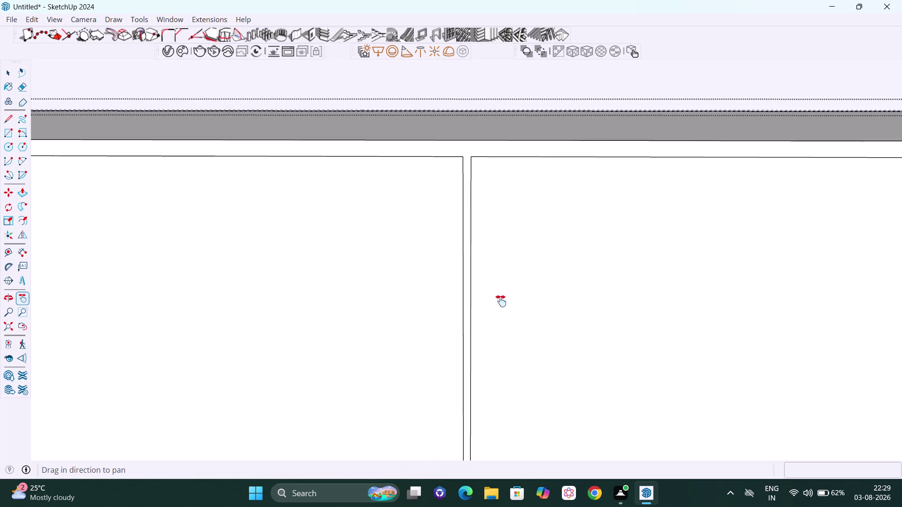
scroll(down, 3)
drag(510, 348, 513, 157)
scroll(up, 3)
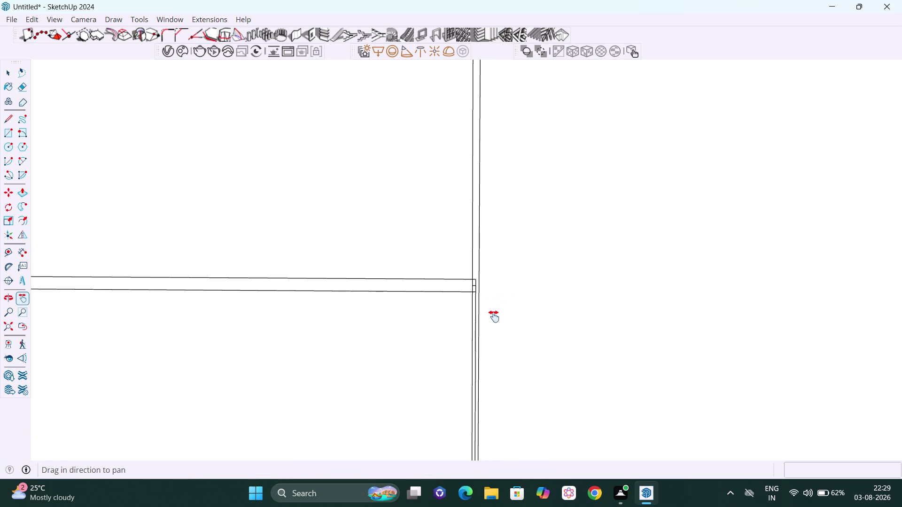
middle_drag(495, 316, 514, 279)
scroll(up, 3)
scroll(up, 3)
scroll(up, 3)
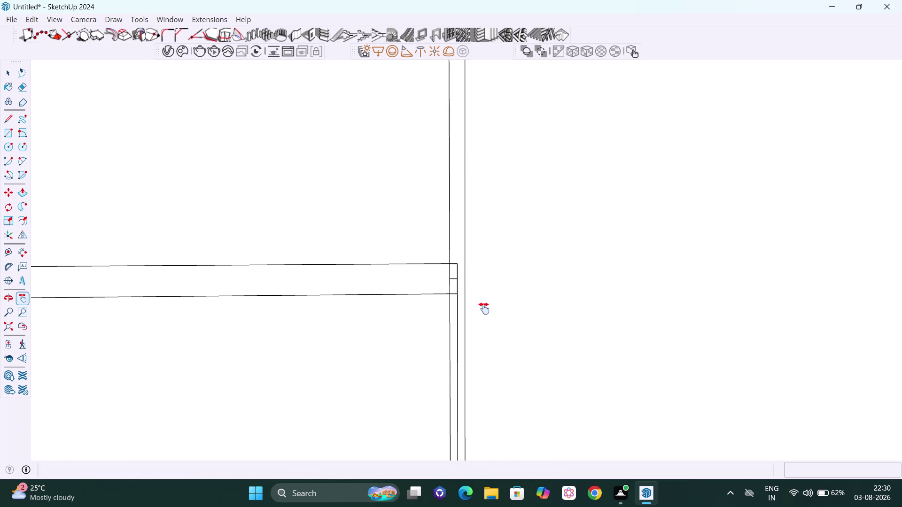
scroll(up, 3)
key(Escape)
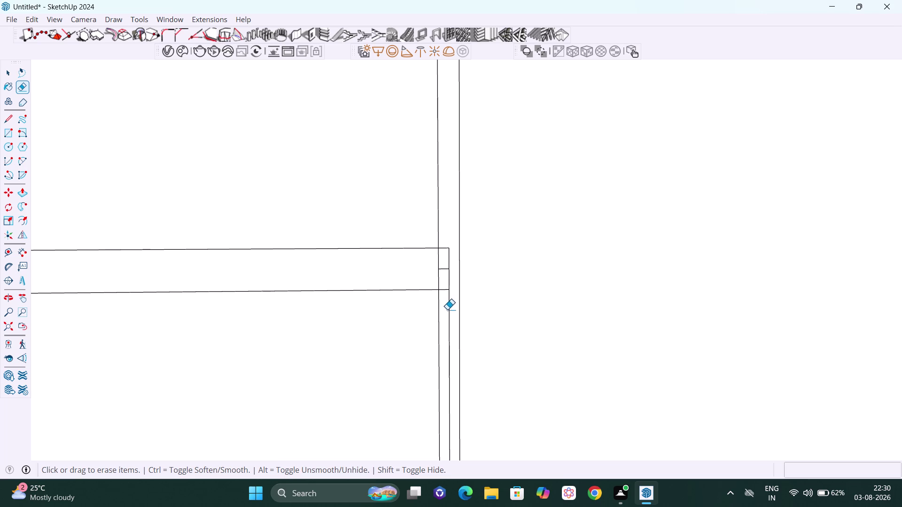
drag(448, 310, 453, 314)
scroll(up, 3)
drag(443, 244, 446, 252)
drag(442, 269, 446, 278)
drag(447, 259, 454, 267)
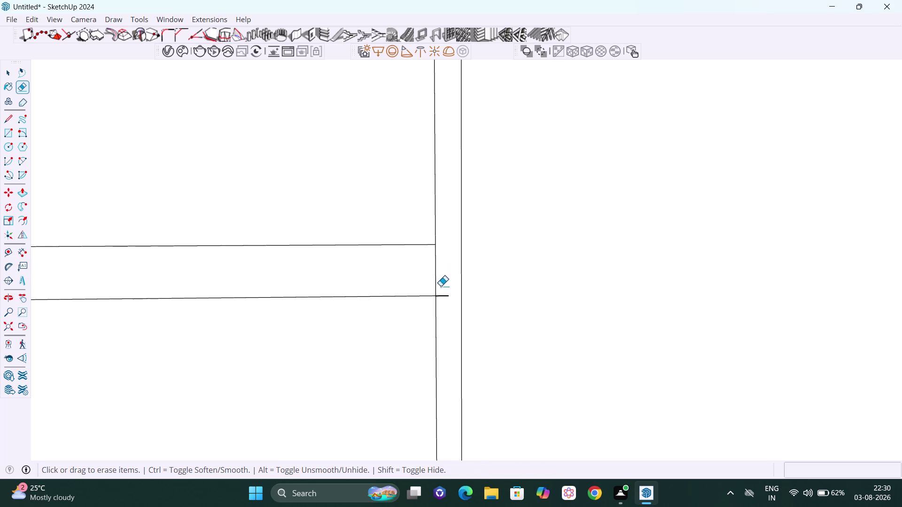
drag(442, 289, 443, 305)
drag(432, 276, 443, 283)
scroll(down, 3)
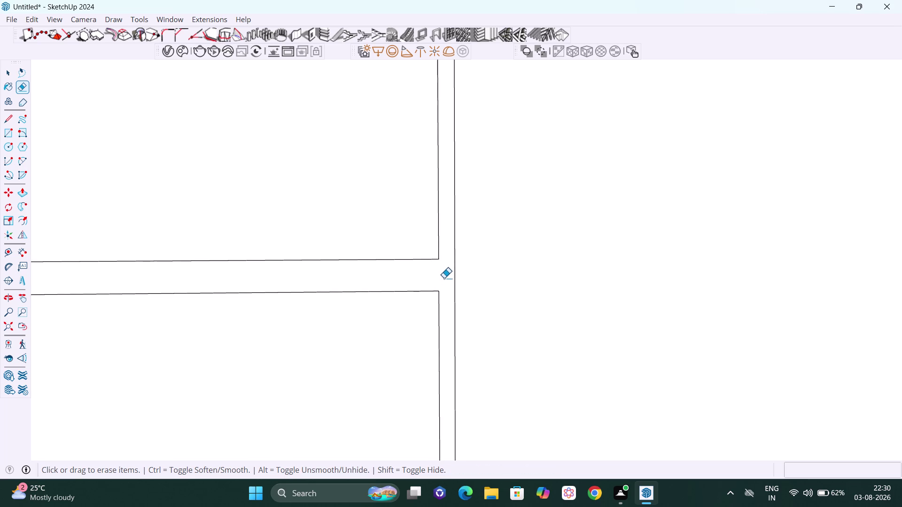
scroll(down, 3)
Erase the leftover edges at the next front junction along the top edge.
key(h)
drag(553, 304, 559, 176)
scroll(down, 3)
scroll(down, 3)
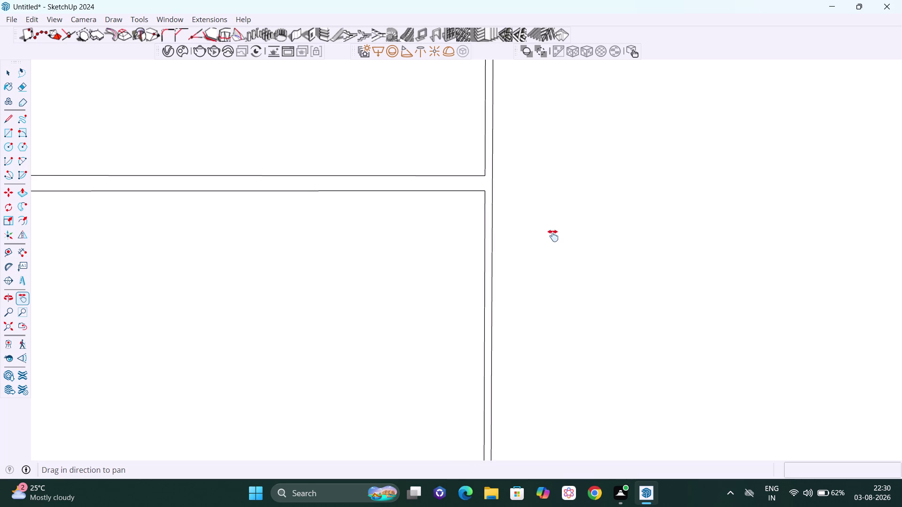
scroll(down, 3)
scroll(down, 3)
scroll(down, 3)
drag(598, 310, 430, 308)
drag(511, 273, 314, 302)
drag(557, 288, 211, 284)
drag(500, 265, 318, 283)
scroll(up, 3)
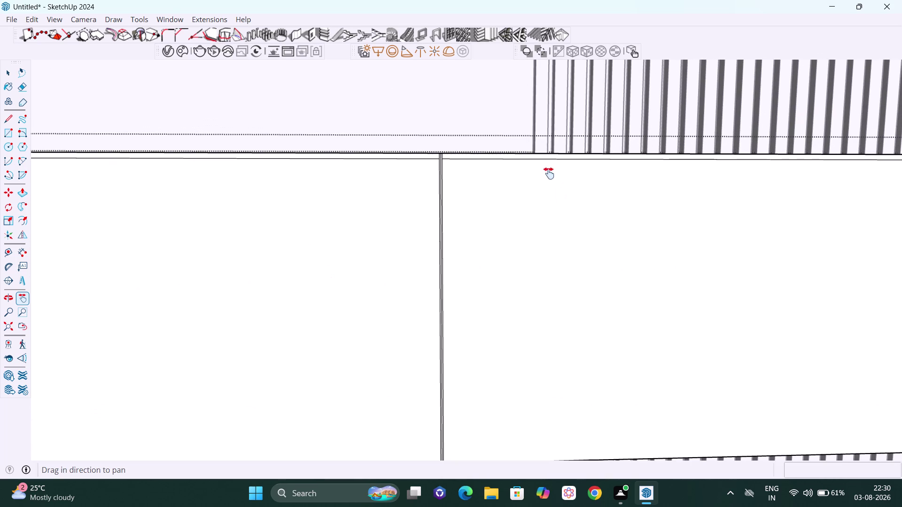
middle_drag(448, 219, 426, 264)
scroll(up, 3)
scroll(up, 3)
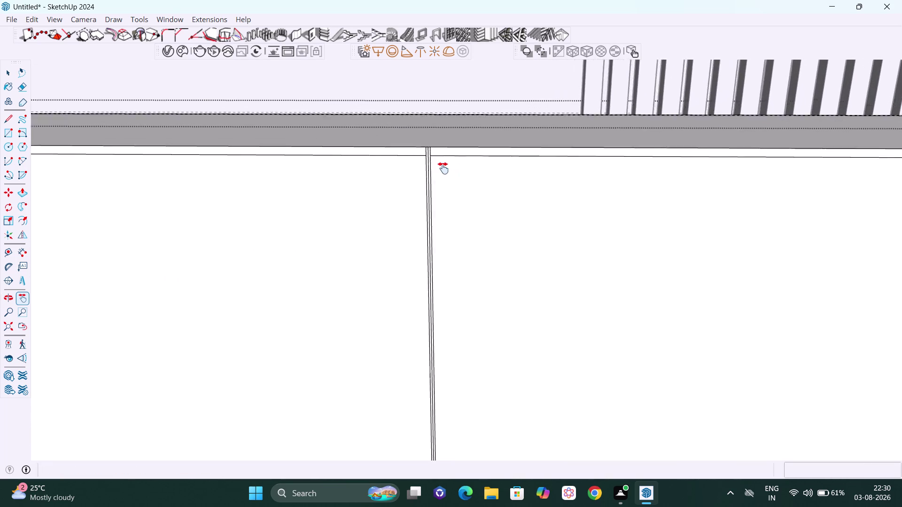
middle_drag(447, 187, 448, 231)
scroll(up, 3)
scroll(up, 3)
scroll(up, 3)
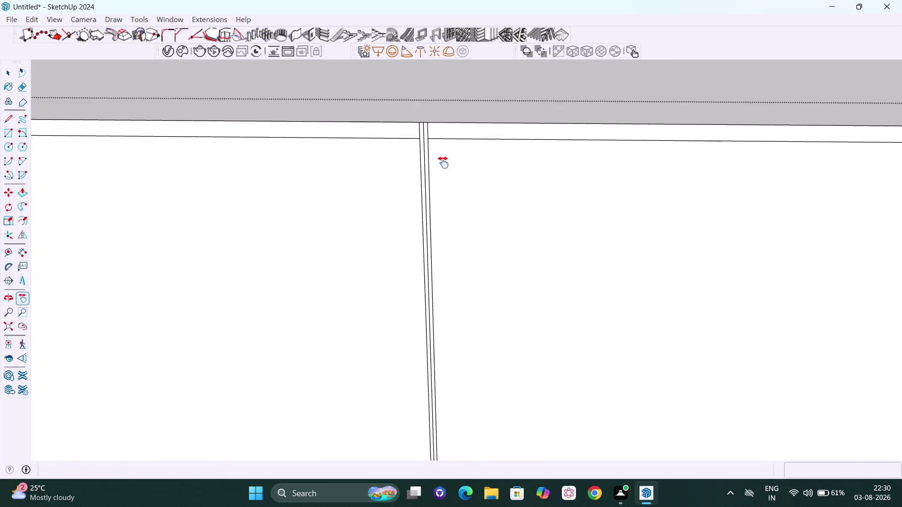
scroll(up, 3)
scroll(up, 3)
key(Escape)
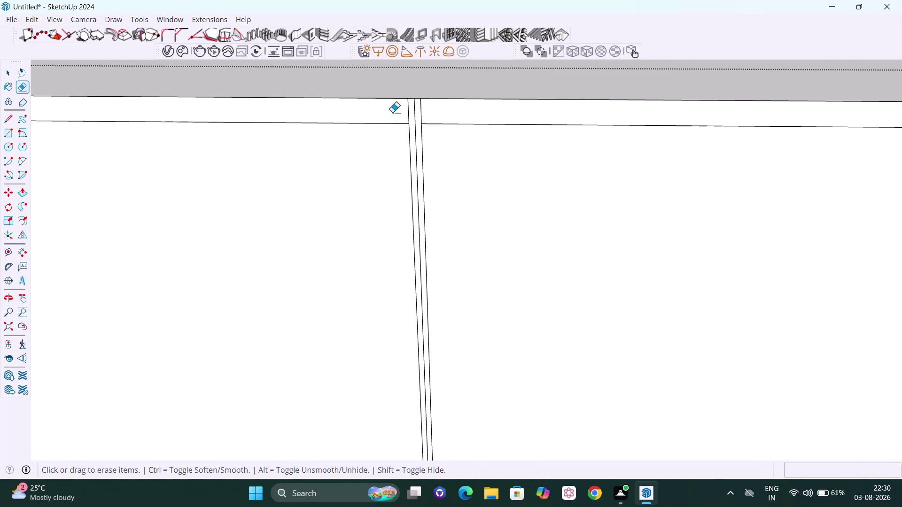
drag(407, 109, 413, 113)
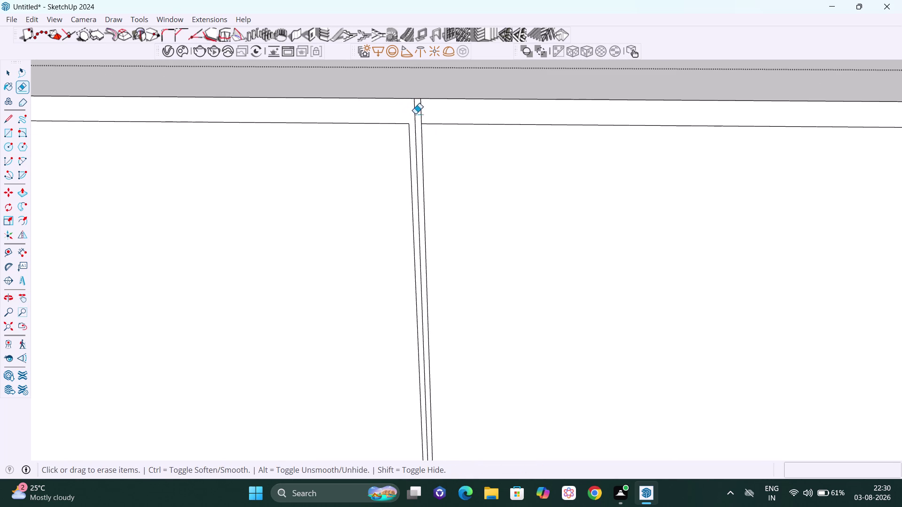
click(420, 115)
click(412, 110)
scroll(down, 3)
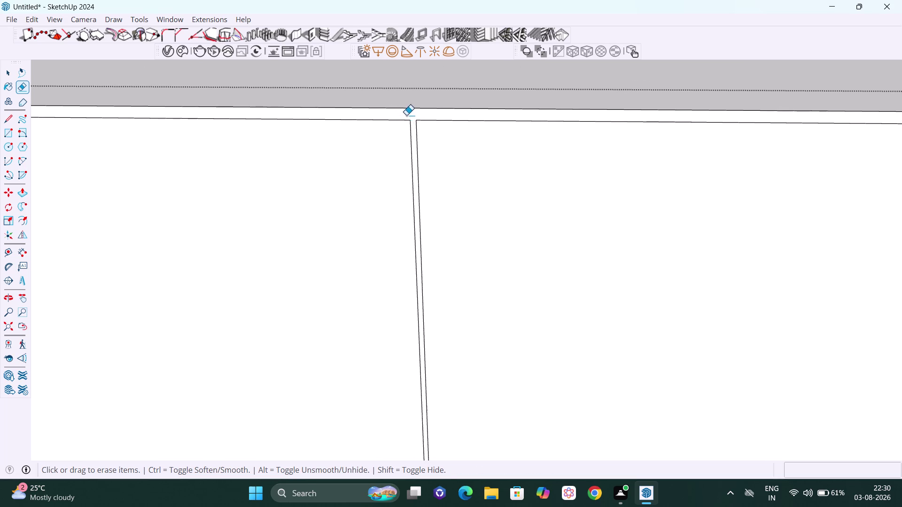
Pan toward the cabinet's right end panel.
key(h)
drag(535, 294, 548, 119)
scroll(down, 3)
scroll(down, 3)
drag(632, 229, 193, 211)
drag(593, 228, 413, 245)
scroll(up, 3)
scroll(up, 3)
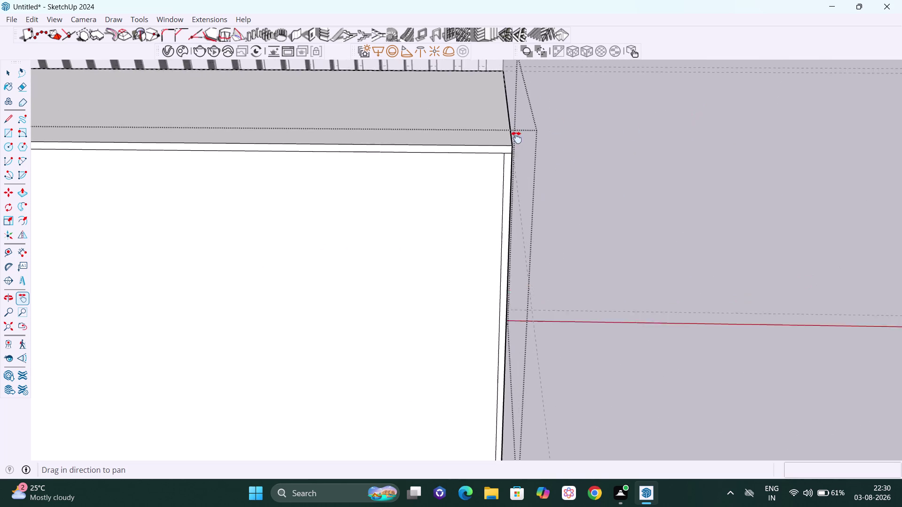
scroll(up, 3)
middle_drag(479, 159, 451, 164)
scroll(up, 3)
scroll(up, 3)
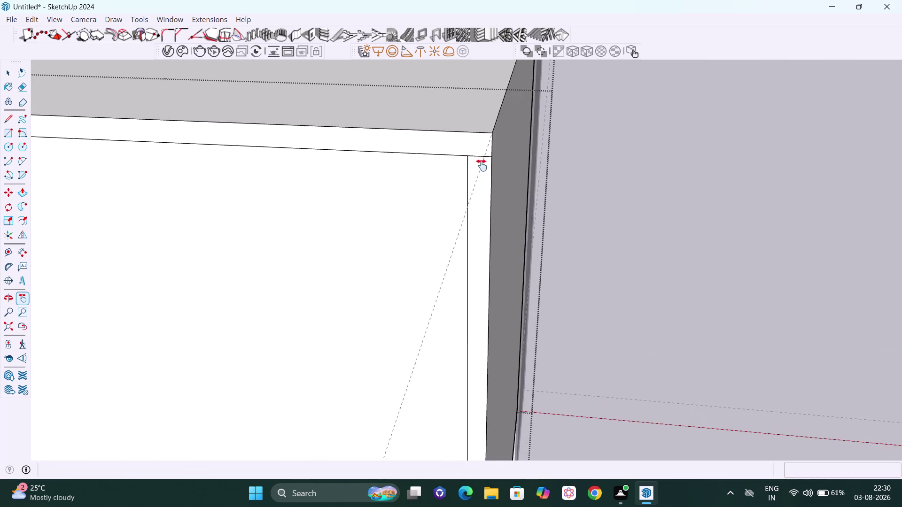
middle_drag(461, 172, 479, 179)
scroll(up, 3)
key(Escape)
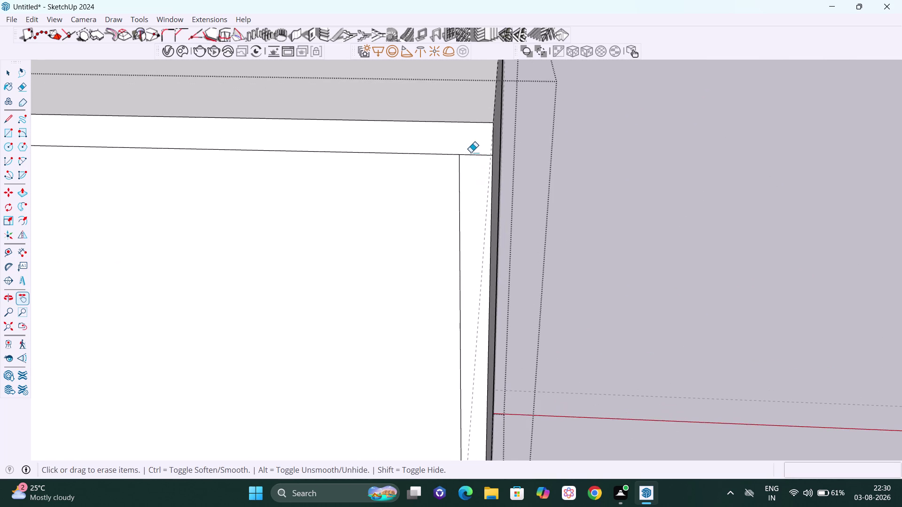
scroll(up, 3)
drag(468, 155, 469, 164)
scroll(down, 3)
scroll(down, 3)
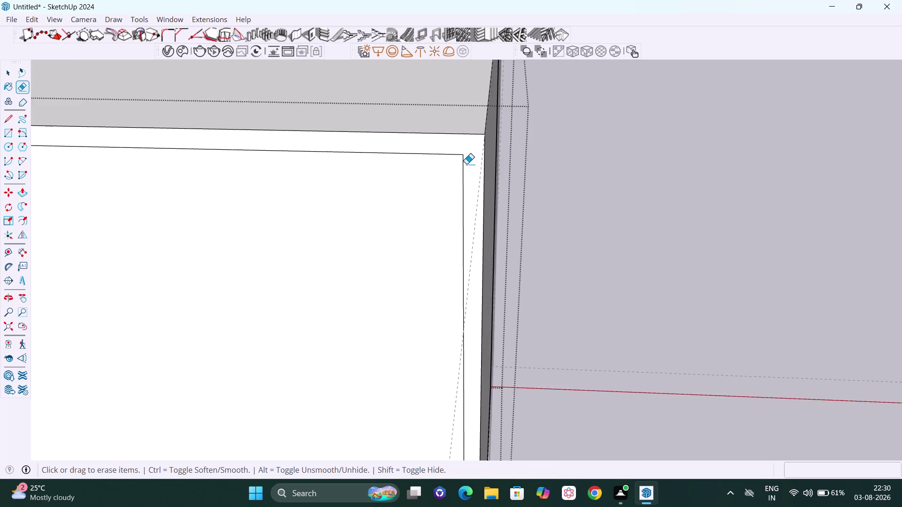
scroll(down, 3)
key(space)
scroll(down, 3)
scroll(down, 3)
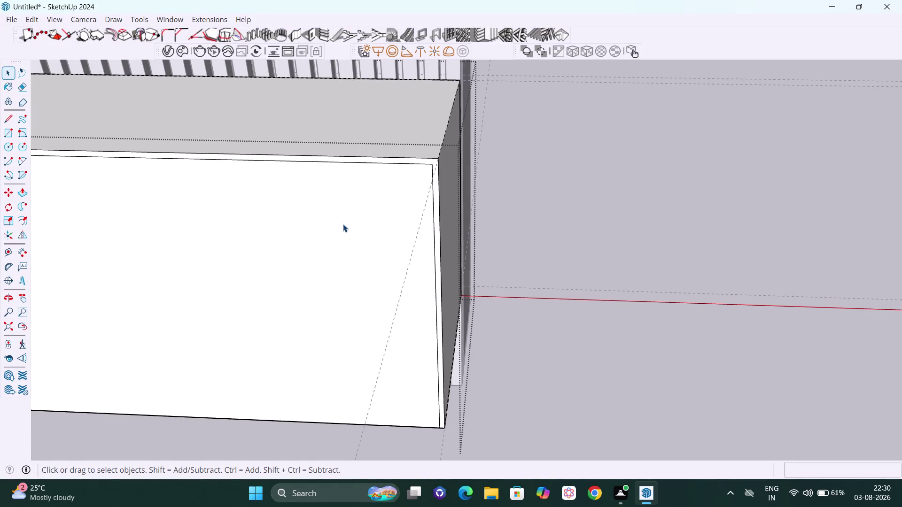
key(h)
drag(311, 223, 519, 219)
scroll(down, 3)
scroll(down, 3)
drag(436, 224, 756, 190)
drag(496, 170, 779, 184)
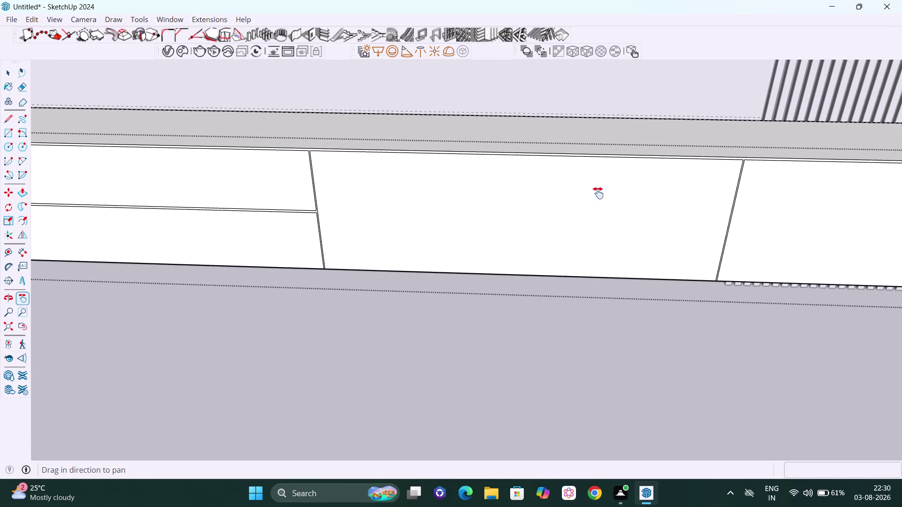
scroll(down, 3)
drag(374, 190, 699, 207)
scroll(down, 3)
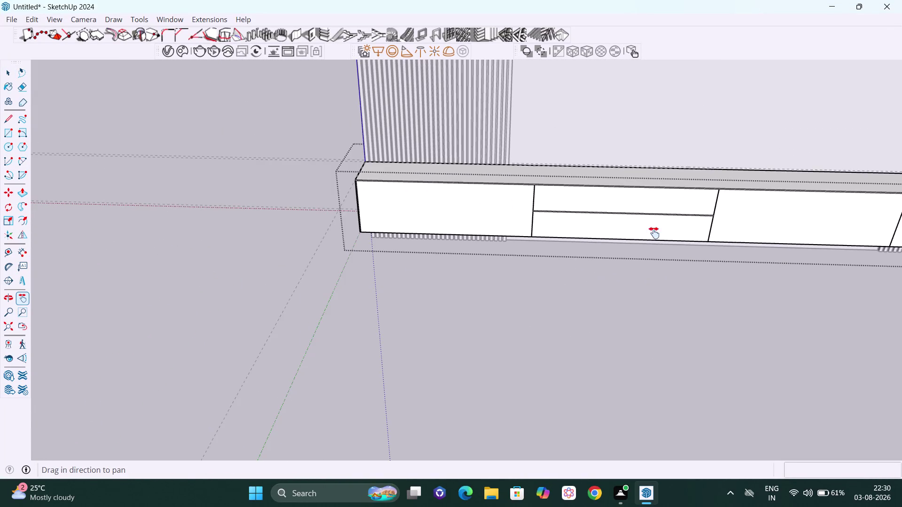
middle_drag(654, 233, 697, 172)
scroll(up, 3)
middle_drag(621, 186, 550, 208)
scroll(up, 3)
scroll(up, 3)
middle_drag(526, 216, 508, 252)
key(space)
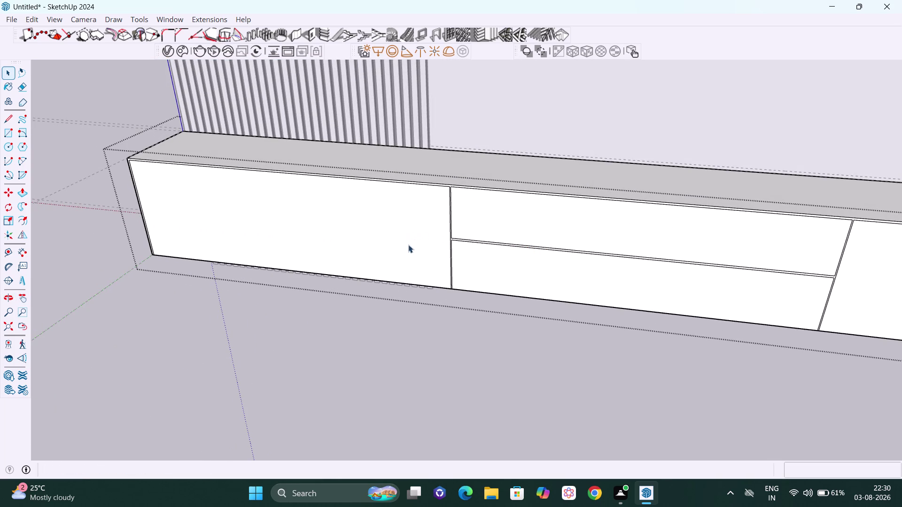
click(85, 76)
middle_drag(226, 185, 243, 193)
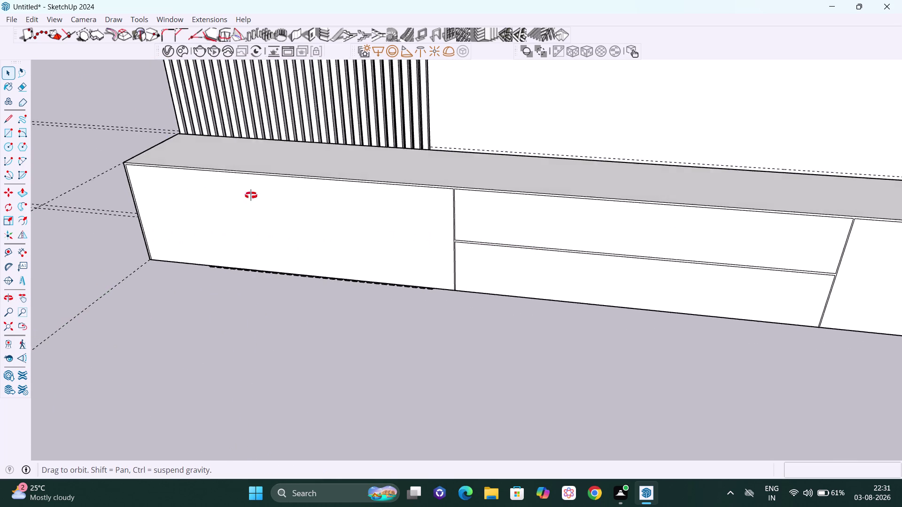
middle_drag(243, 193, 239, 179)
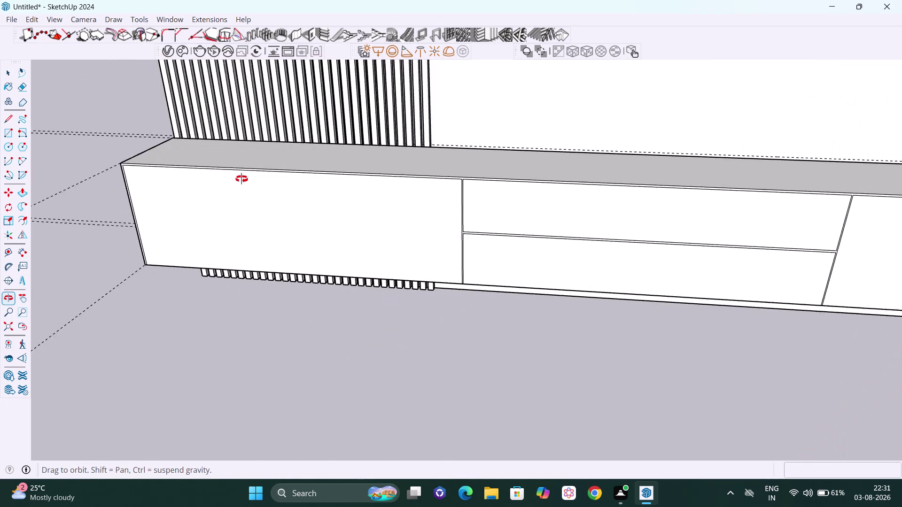
middle_drag(240, 179, 199, 180)
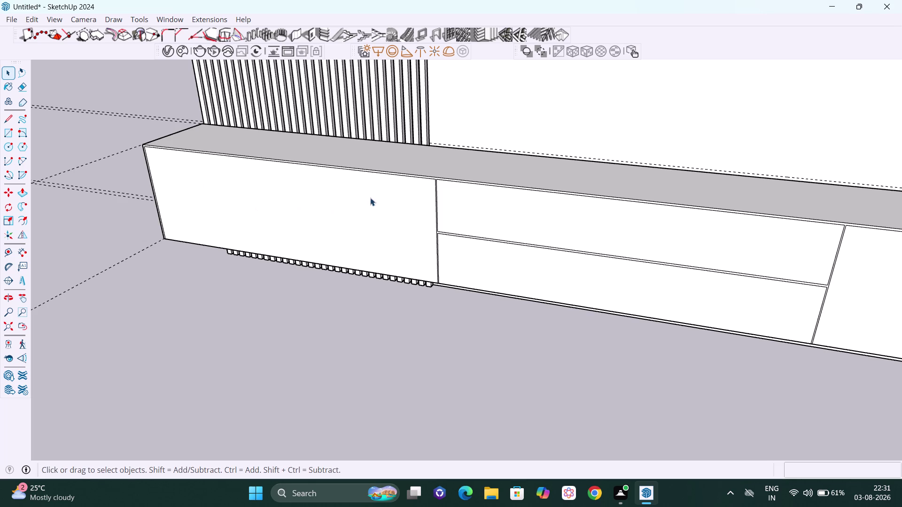
scroll(down, 3)
middle_drag(487, 231, 597, 248)
scroll(up, 3)
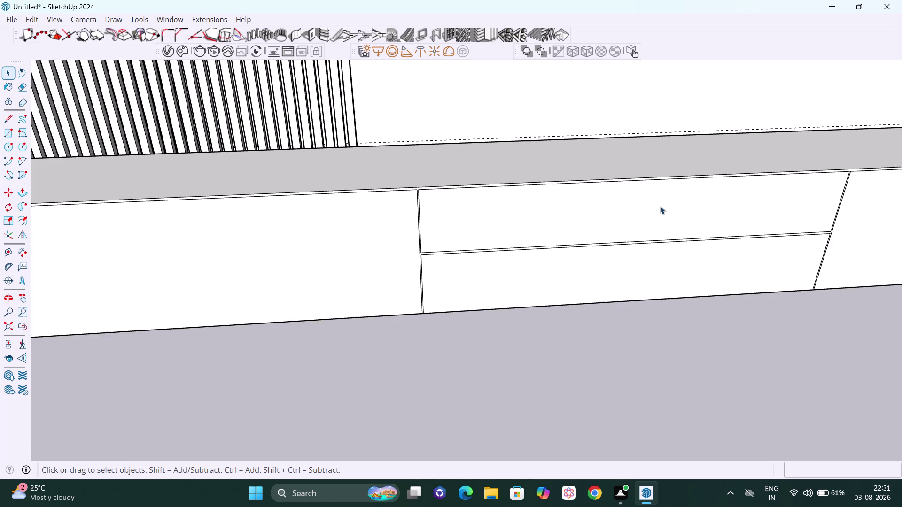
middle_drag(667, 215, 627, 251)
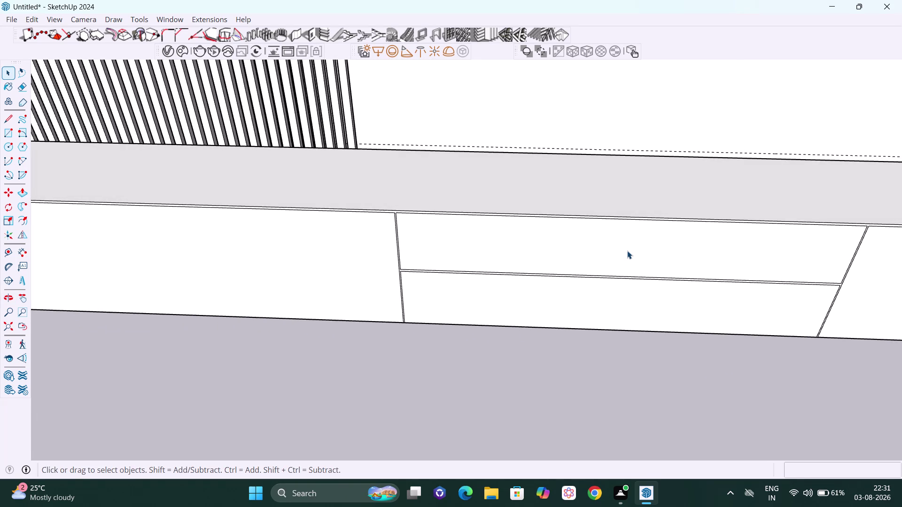
key(p)
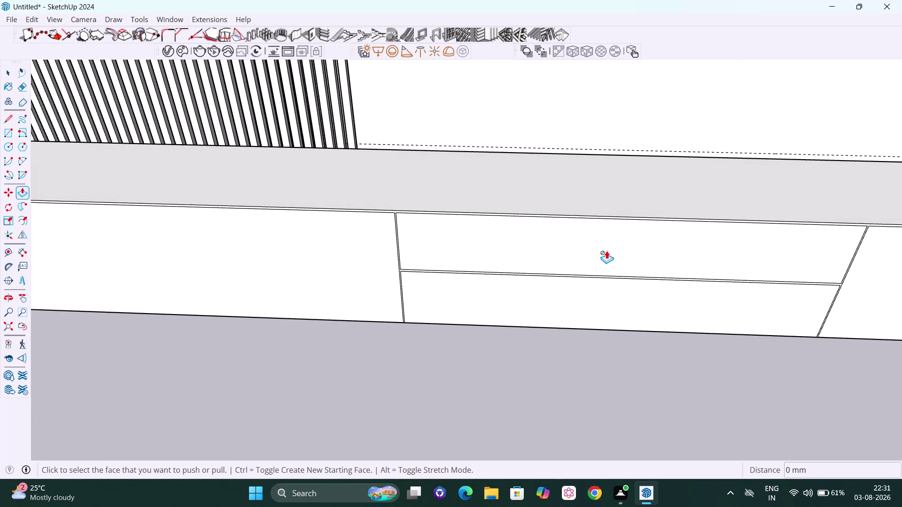
Push the upper drawer front face 280 mm inward with Push/Pull, then orbit into the niche.
key(space)
click(583, 245)
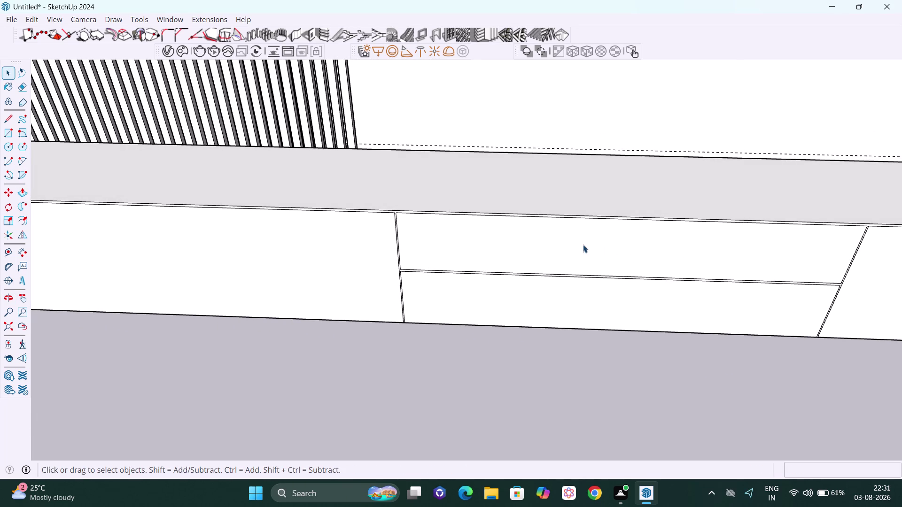
click(582, 244)
click(582, 244)
click(568, 245)
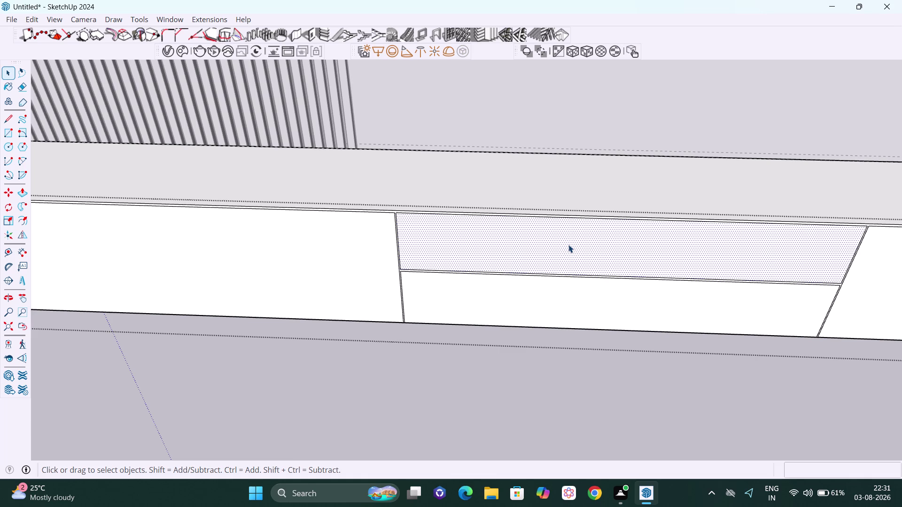
key(p)
click(574, 254)
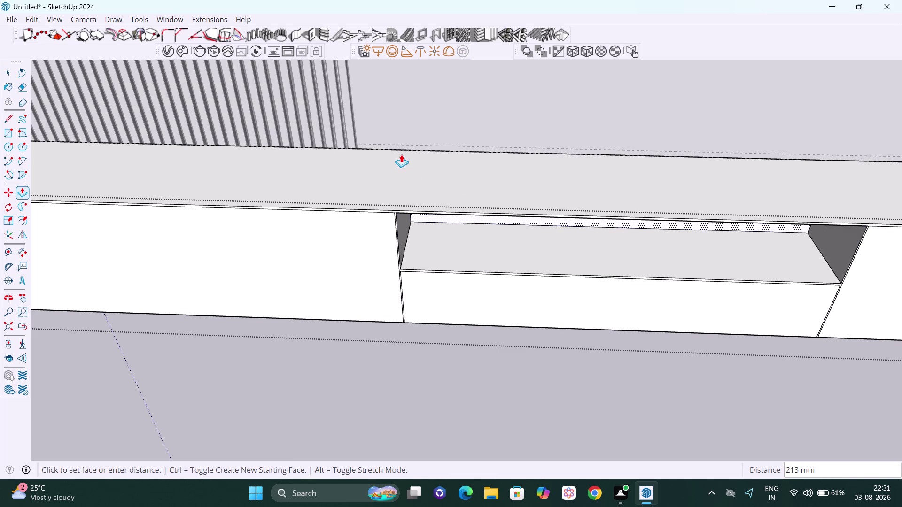
text(280)
key(Return)
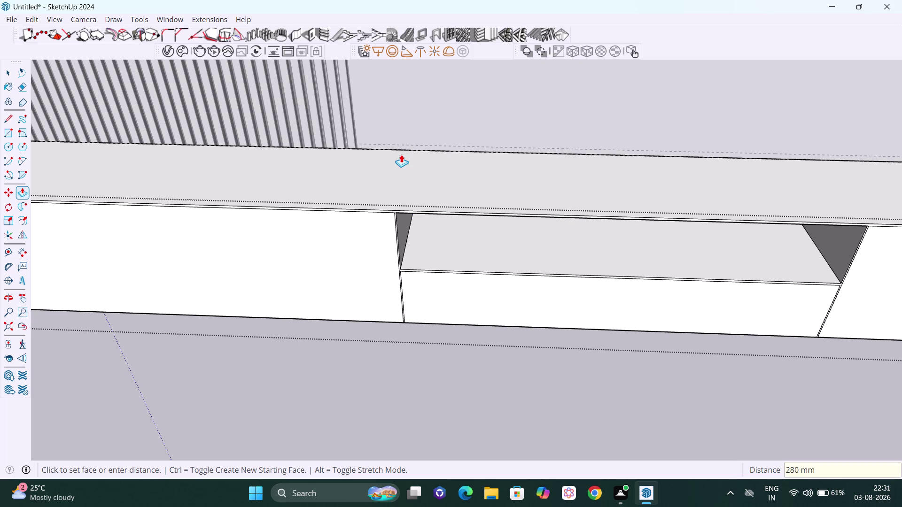
key(space)
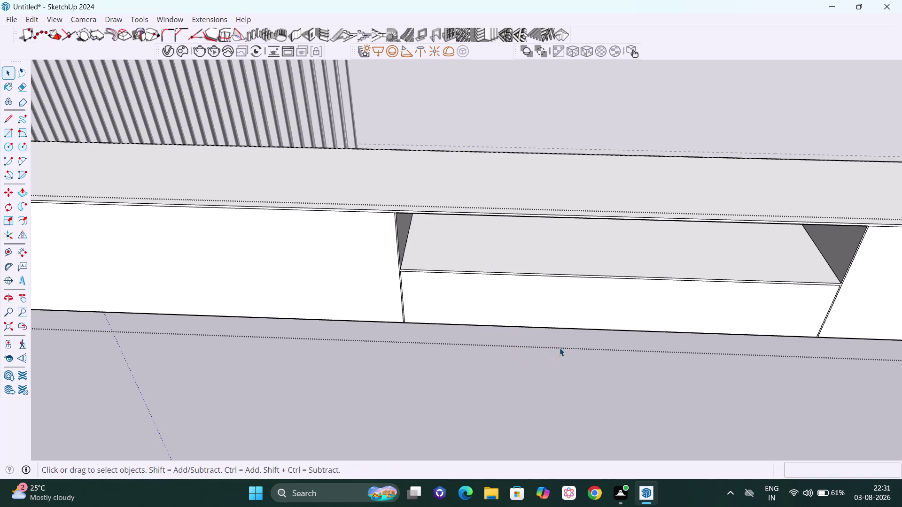
middle_drag(632, 360, 611, 270)
scroll(up, 3)
middle_drag(613, 235, 613, 227)
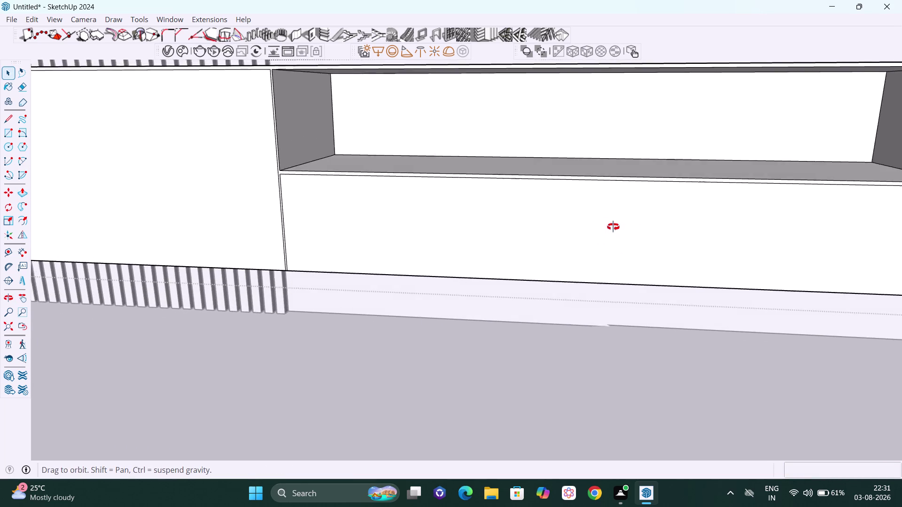
Select the lower drawer front's left edge and start a copy-move from its top endpoint.
middle_drag(613, 228, 619, 214)
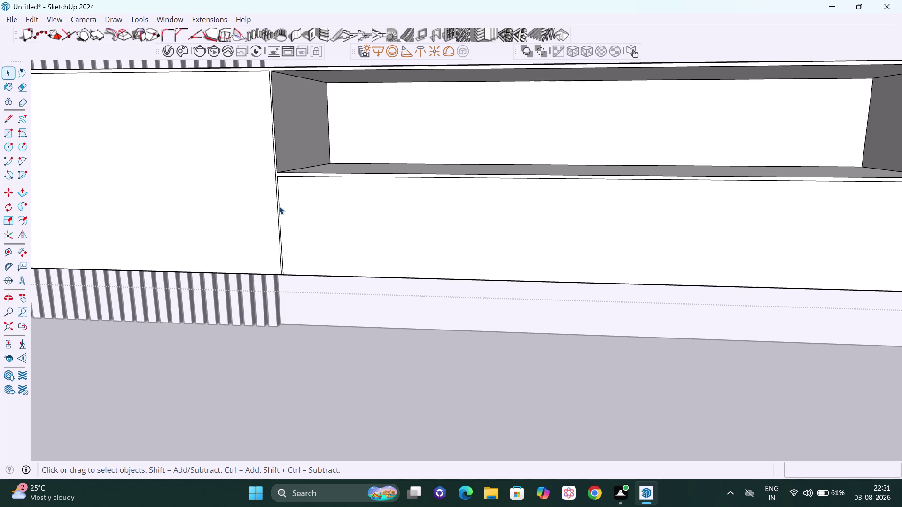
click(279, 207)
scroll(up, 3)
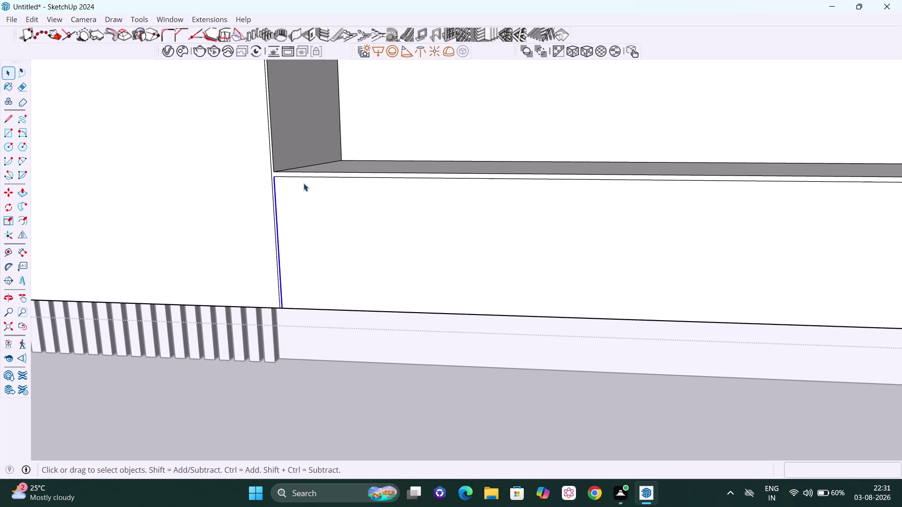
key(m)
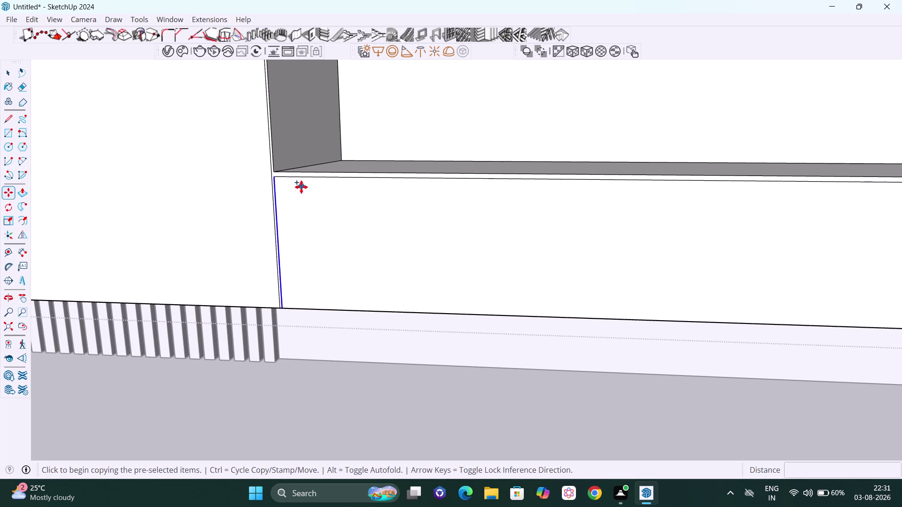
key(Right)
scroll(up, 3)
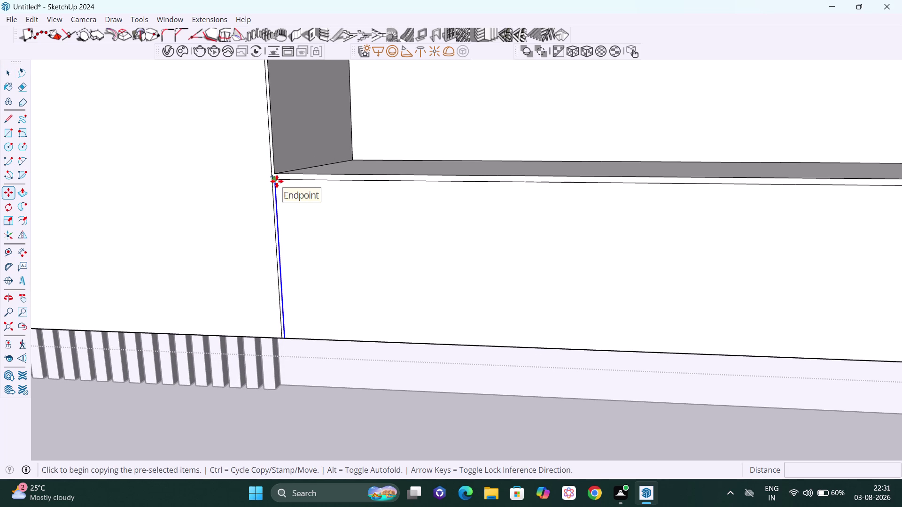
click(277, 181)
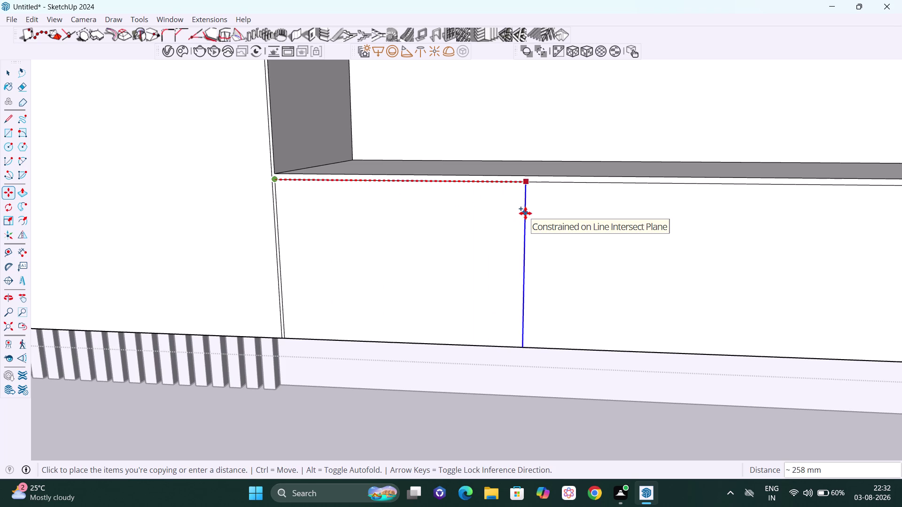
Place the copied edge at the middle of the lower drawer front.
key(h)
drag(524, 214, 351, 193)
scroll(down, 3)
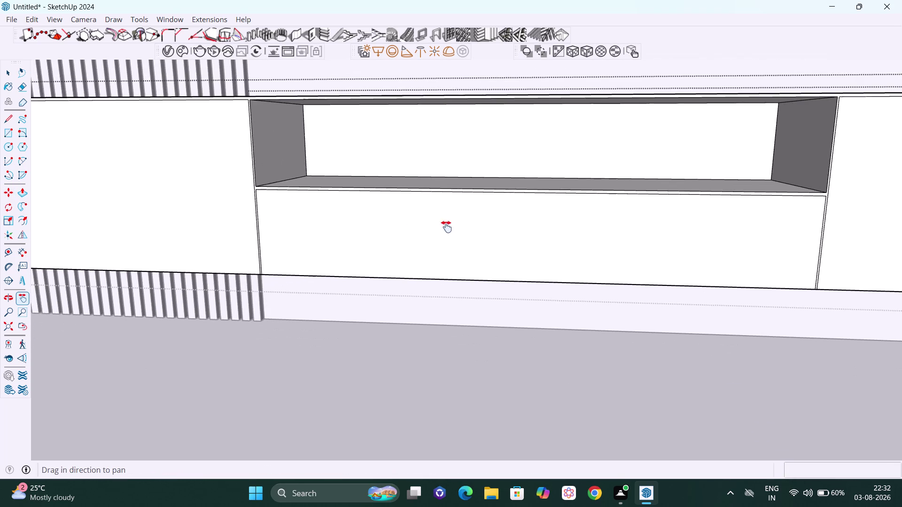
drag(454, 230, 371, 221)
middle_drag(476, 241, 519, 240)
scroll(up, 3)
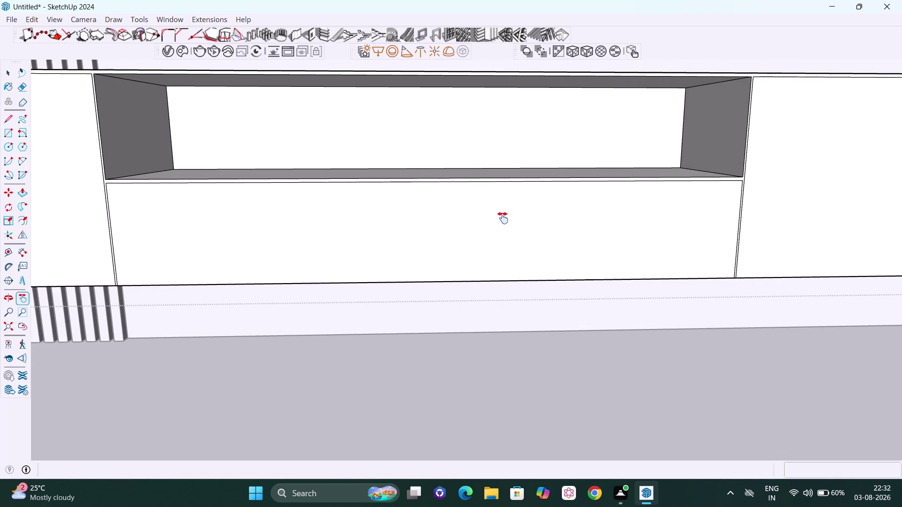
key(Escape)
scroll(up, 3)
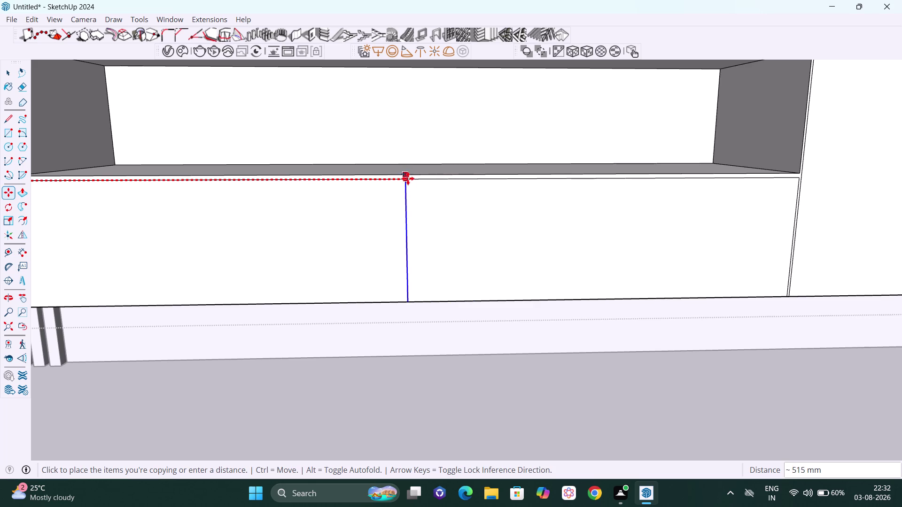
click(411, 178)
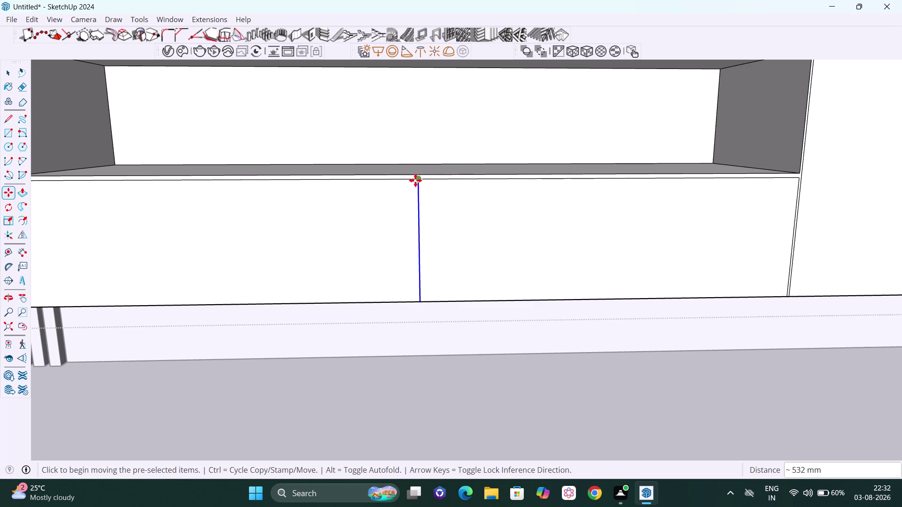
scroll(down, 3)
key(space)
scroll(down, 3)
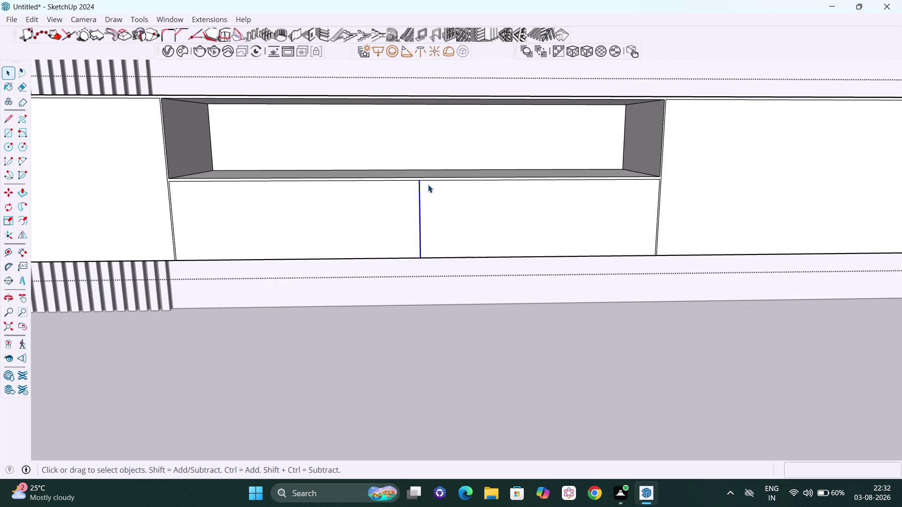
scroll(up, 3)
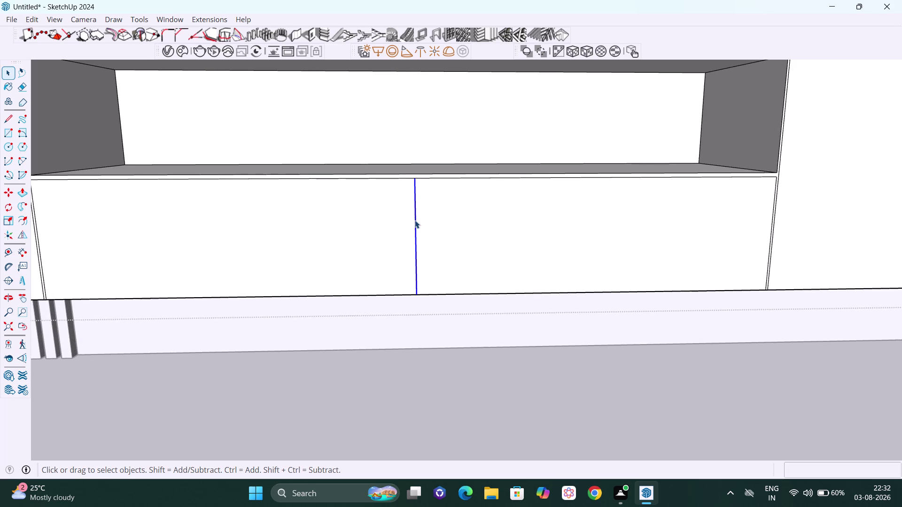
Copy the drawer split line under the niche 1.5 mm across.
key(m)
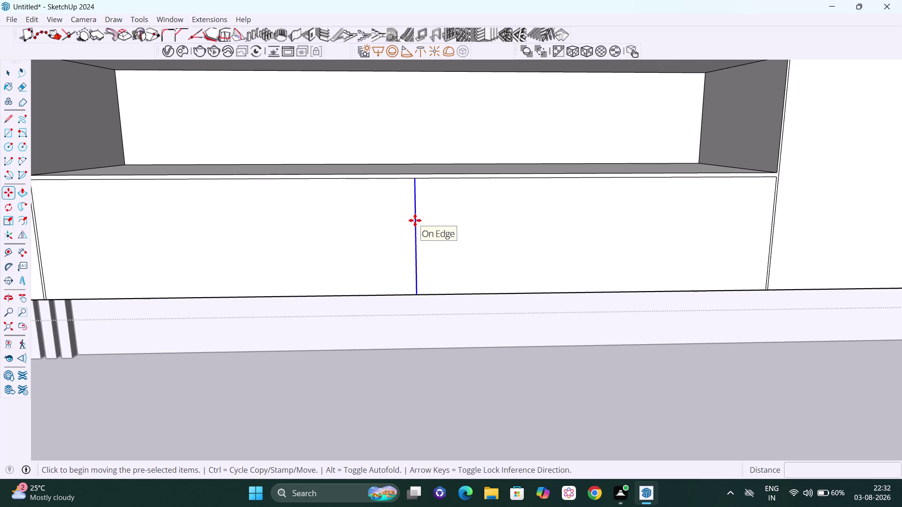
scroll(up, 3)
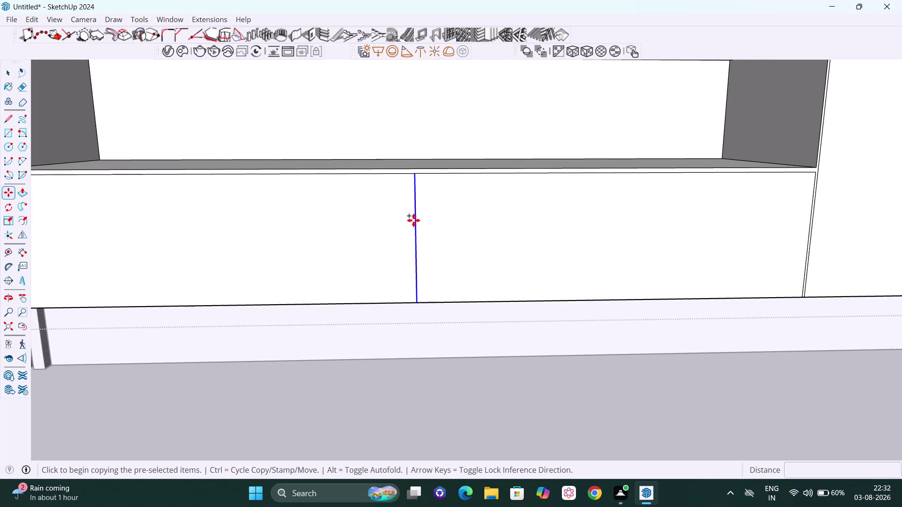
scroll(up, 3)
click(417, 230)
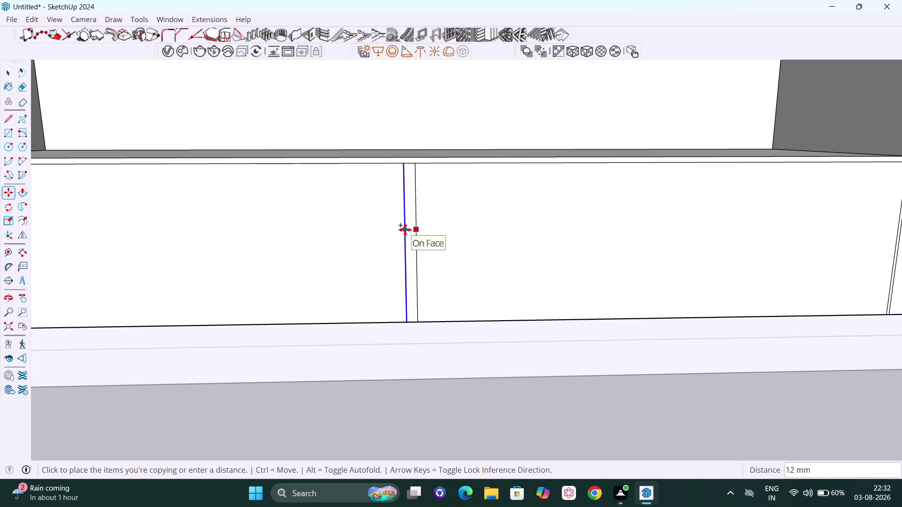
text(1.5)
key(Return)
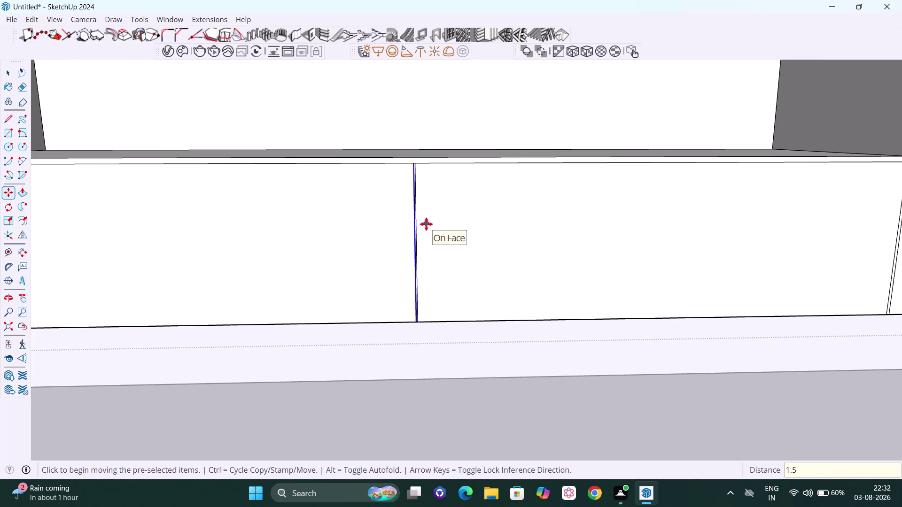
Make a second copy of the split line, offset 3 along the red axis.
scroll(up, 3)
scroll(up, 3)
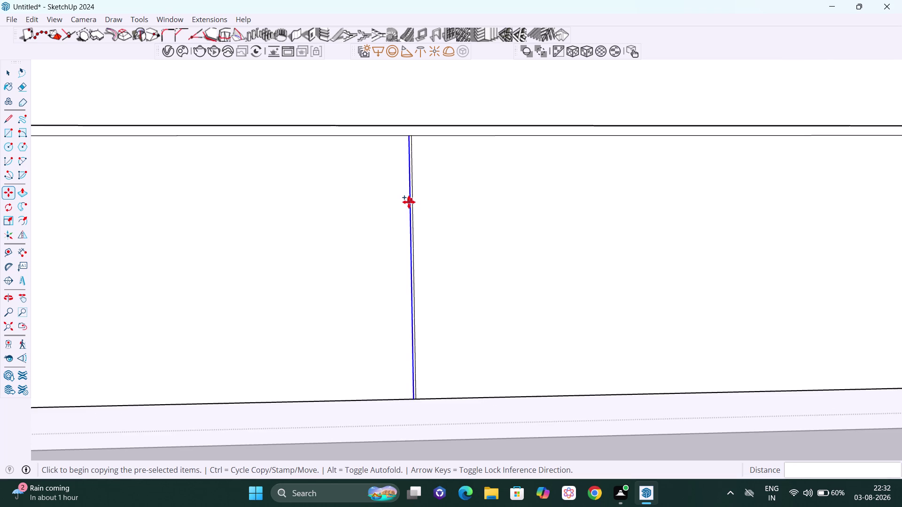
click(409, 202)
key(Right)
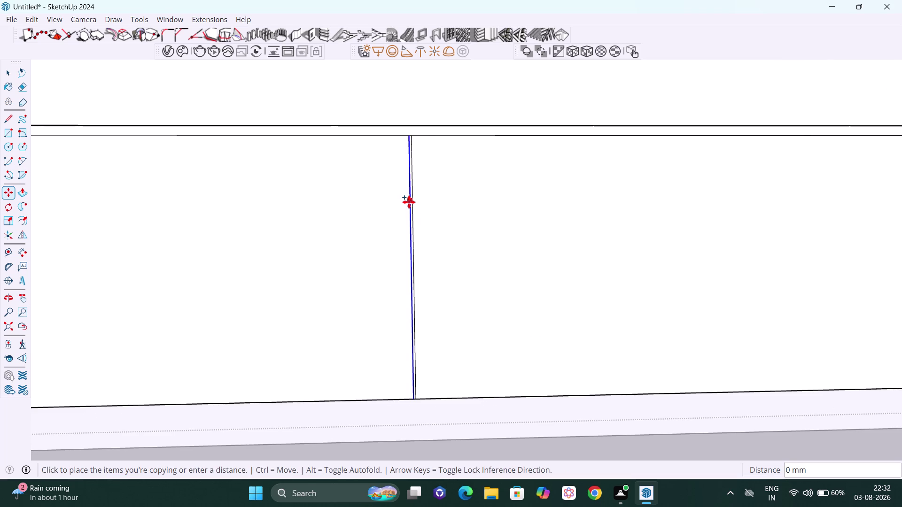
key(3)
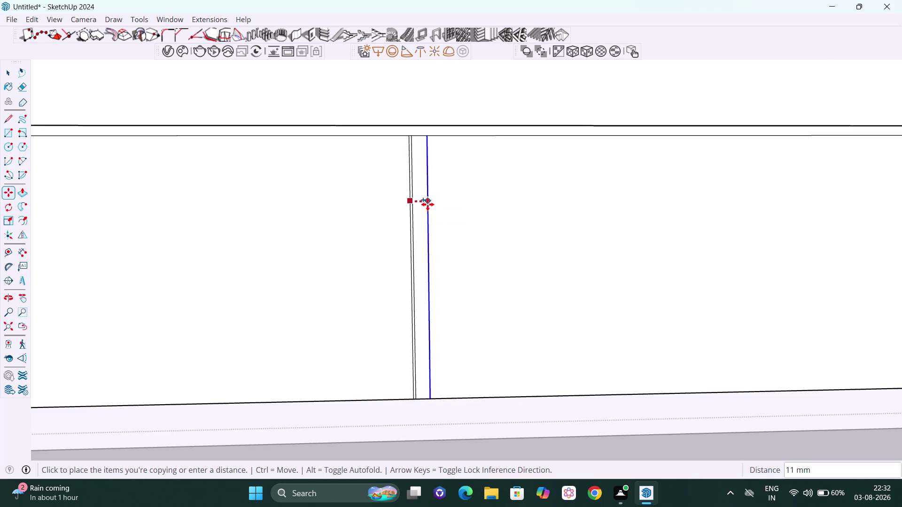
key(Return)
scroll(up, 3)
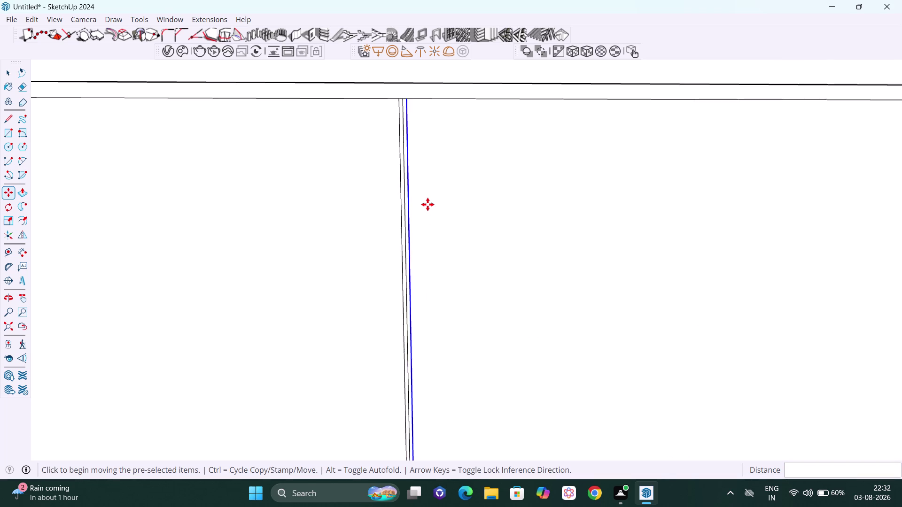
scroll(up, 3)
scroll(down, 3)
middle_drag(421, 218, 409, 258)
Erase the extra copied split line with the Eraser.
key(space)
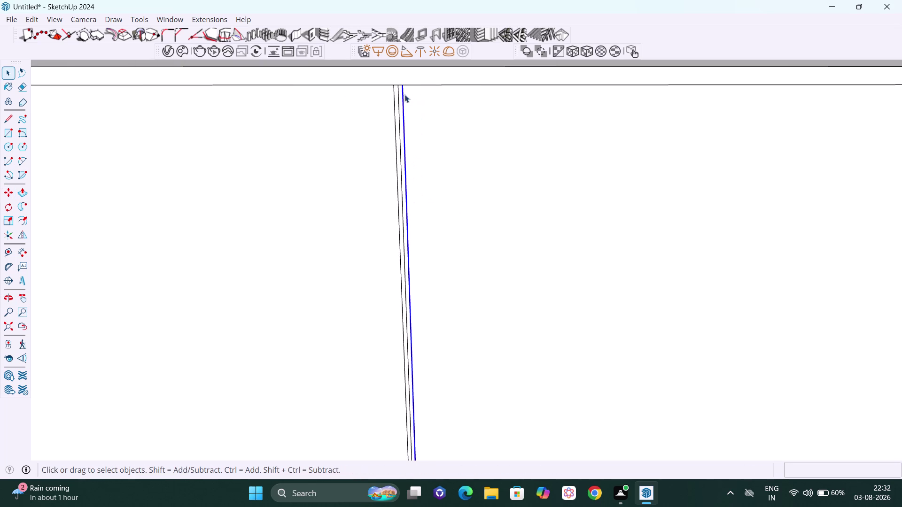
scroll(up, 3)
scroll(up, 3)
scroll(up, 3)
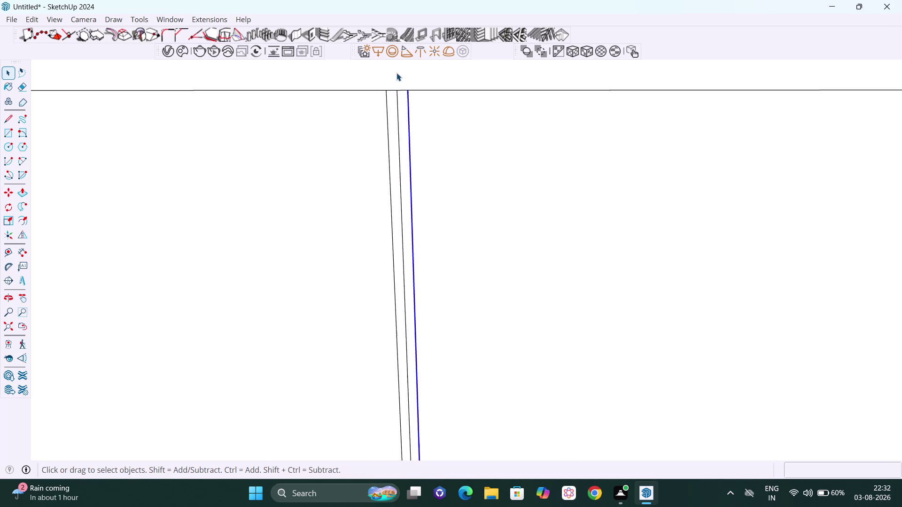
key(e)
drag(397, 85, 397, 94)
scroll(down, 3)
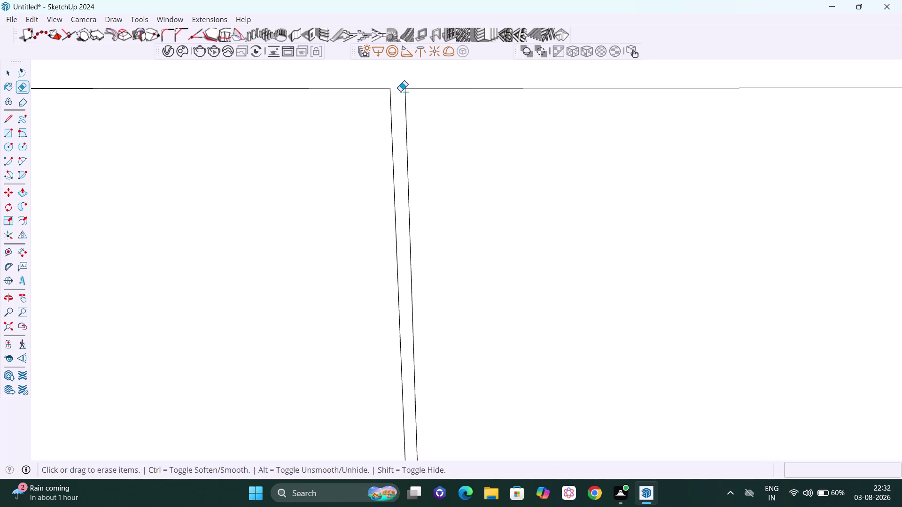
key(space)
Orbit out to check the niche and the two split drawer fronts.
scroll(down, 3)
scroll(down, 3)
scroll(down, 3)
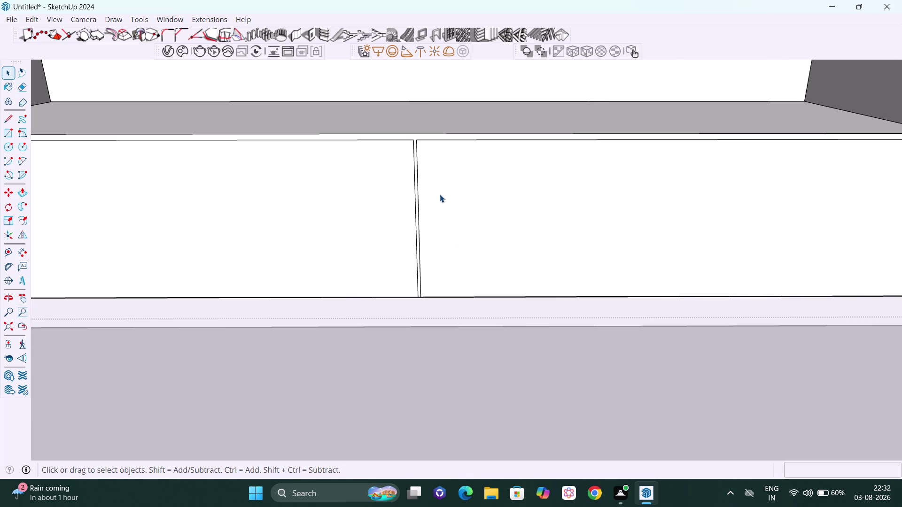
middle_drag(459, 245, 467, 220)
scroll(down, 3)
scroll(down, 3)
middle_drag(474, 210, 480, 201)
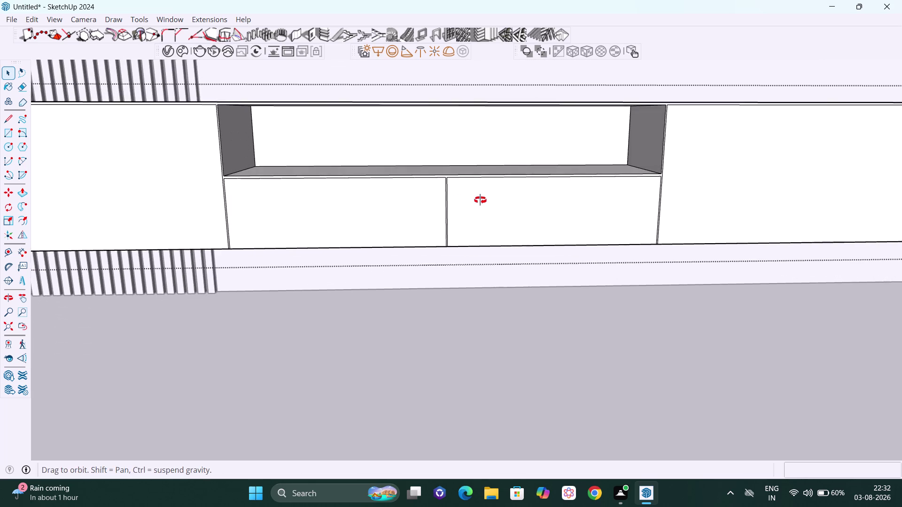
middle_drag(480, 201, 481, 204)
scroll(up, 3)
scroll(up, 3)
scroll(down, 3)
scroll(down, 3)
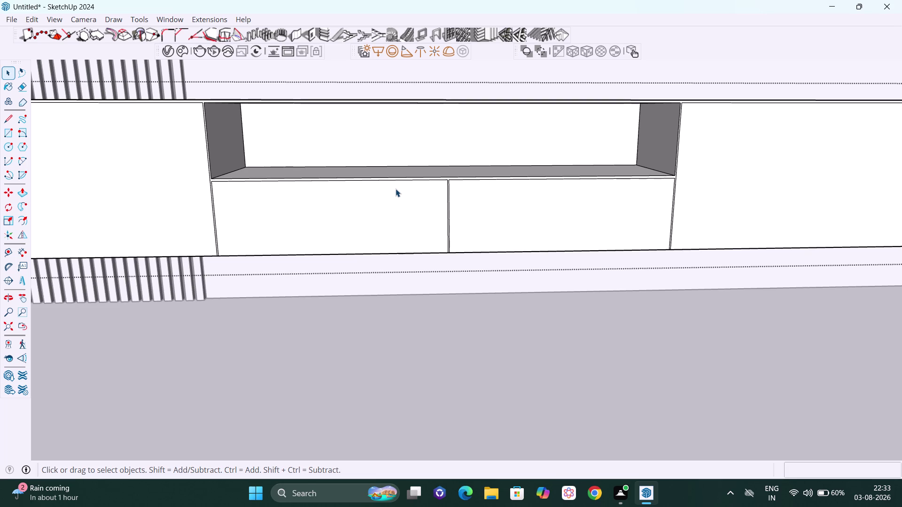
scroll(down, 3)
scroll(down, 3)
scroll(down, 3)
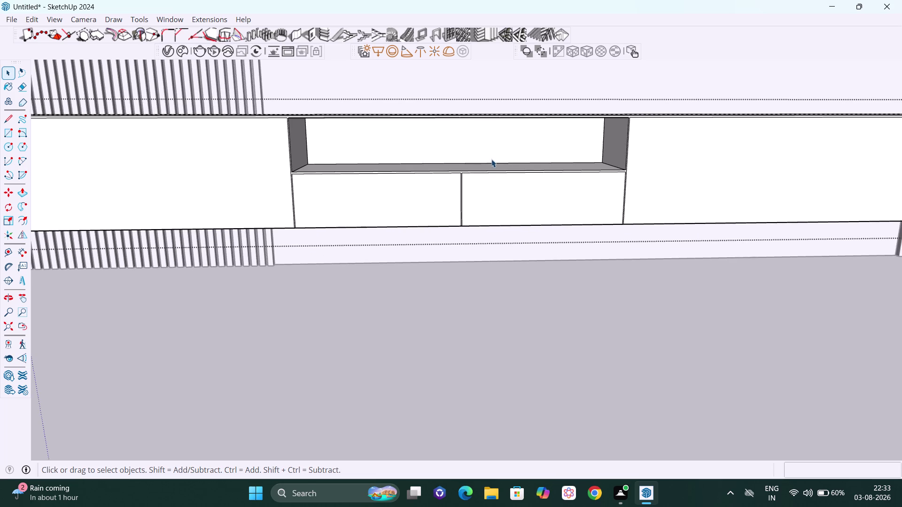
scroll(down, 3)
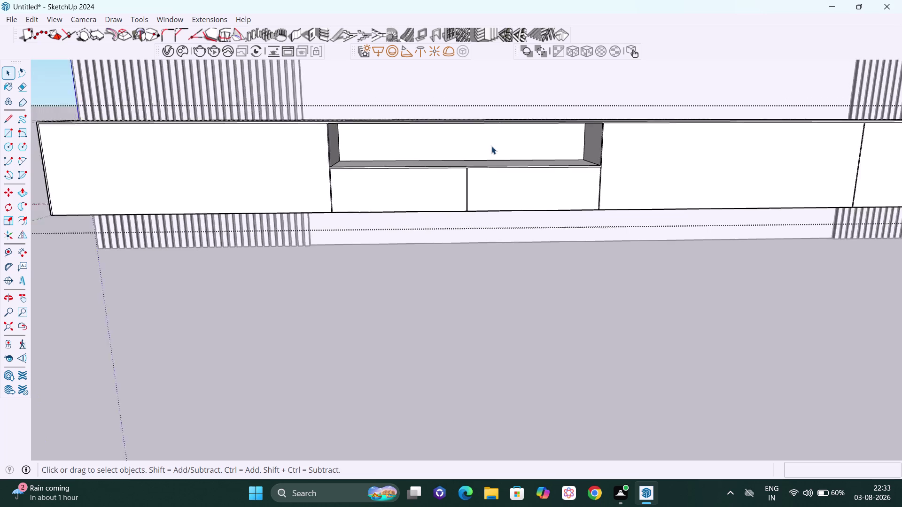
scroll(down, 3)
middle_drag(482, 148, 564, 223)
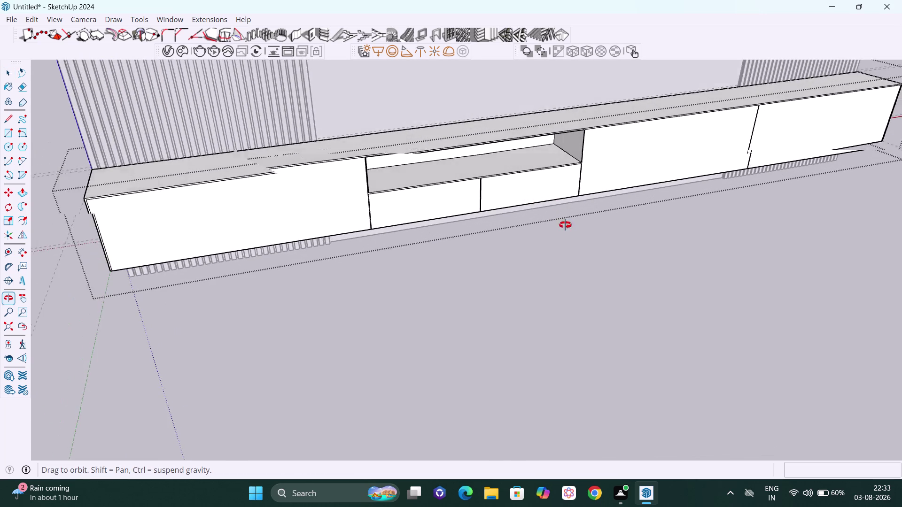
middle_drag(564, 223, 581, 256)
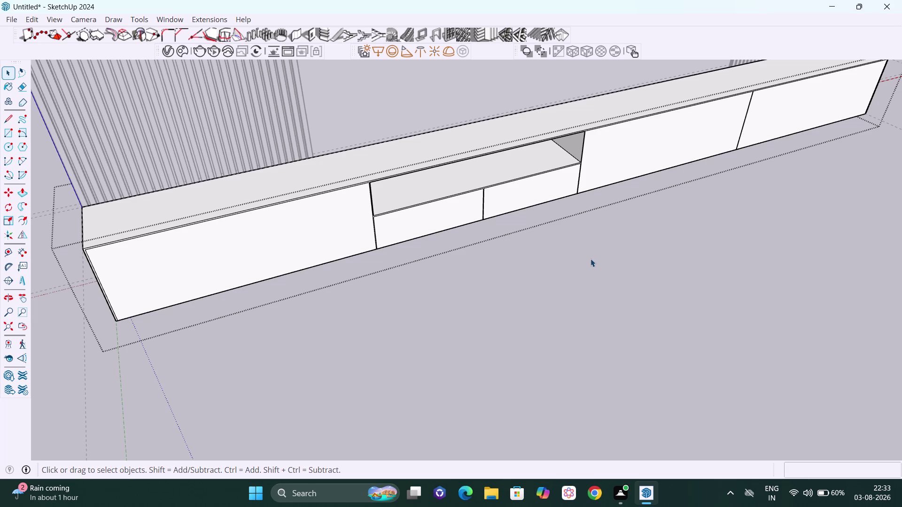
scroll(down, 3)
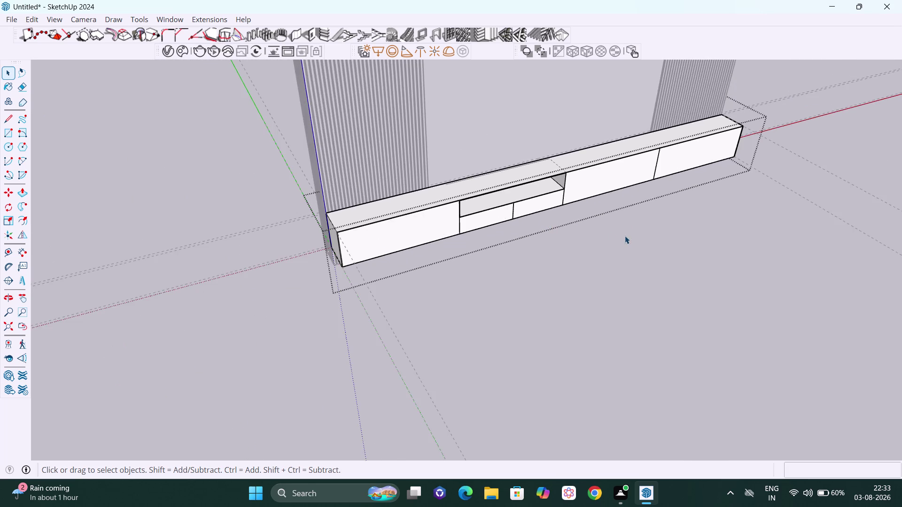
middle_drag(625, 236, 684, 234)
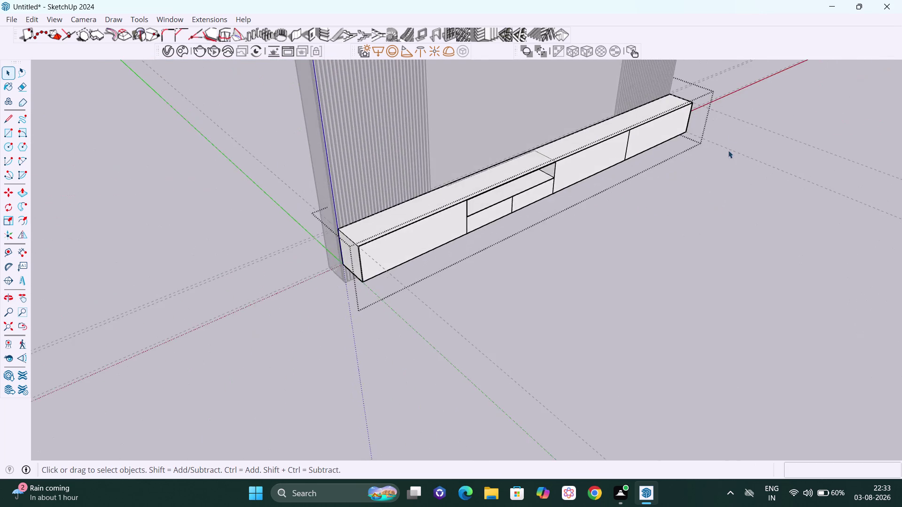
scroll(up, 3)
click(754, 115)
middle_drag(767, 107, 592, 88)
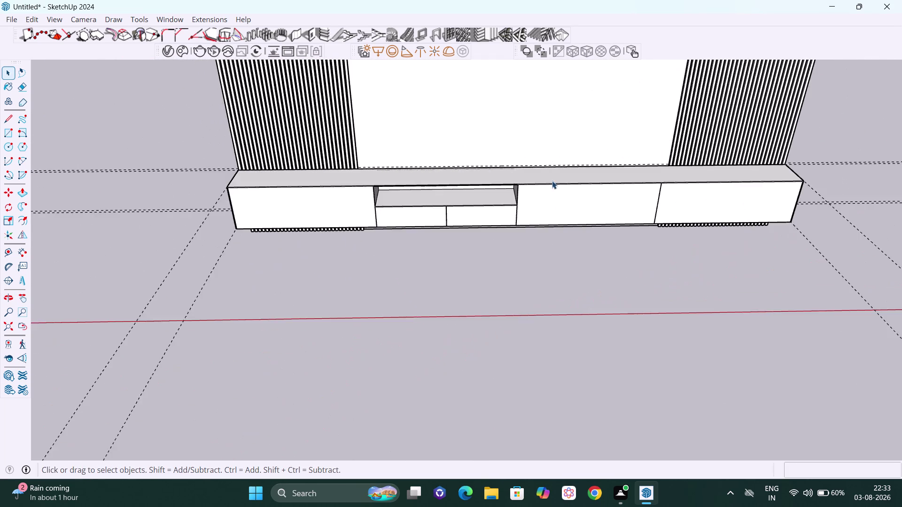
scroll(up, 3)
middle_drag(497, 208, 503, 108)
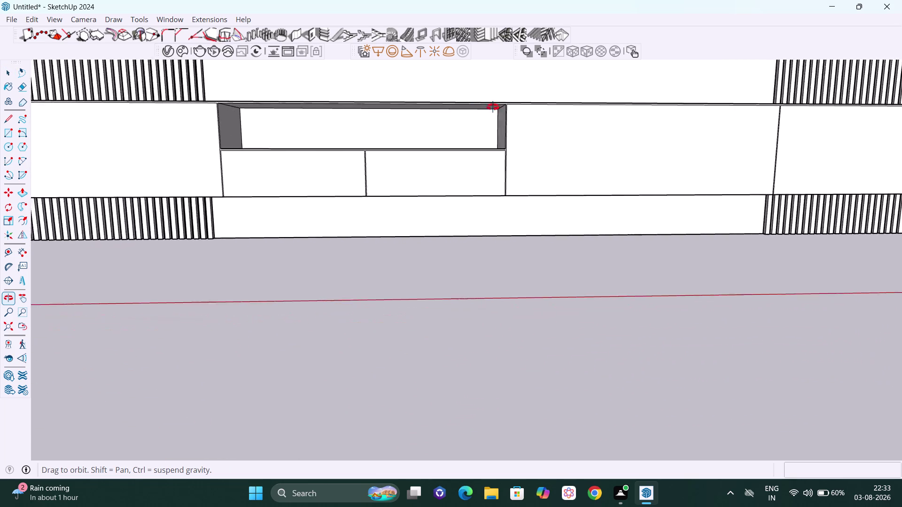
middle_drag(503, 107, 652, 139)
scroll(up, 3)
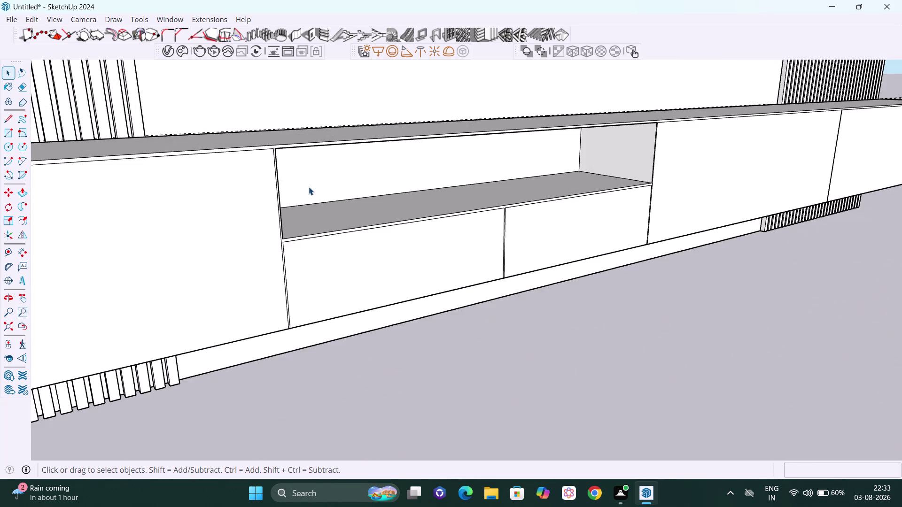
scroll(up, 3)
scroll(up, 3)
middle_drag(297, 217, 218, 193)
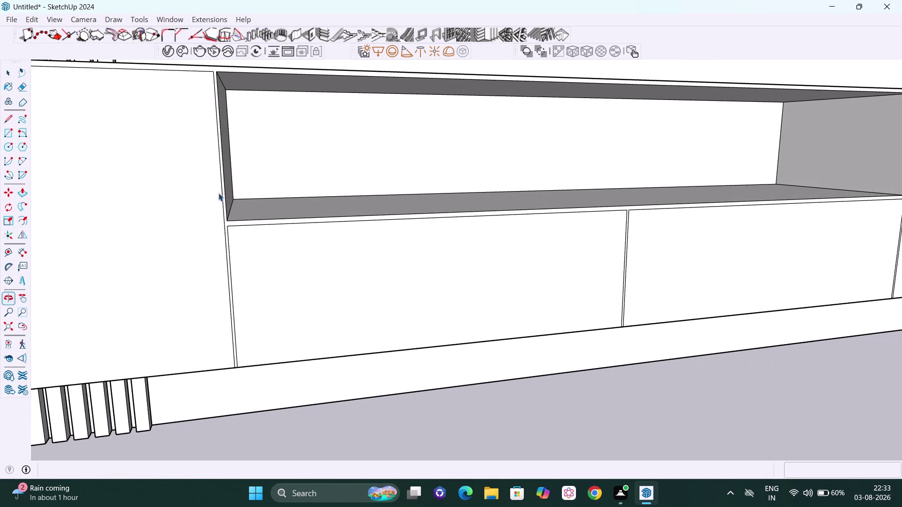
scroll(down, 3)
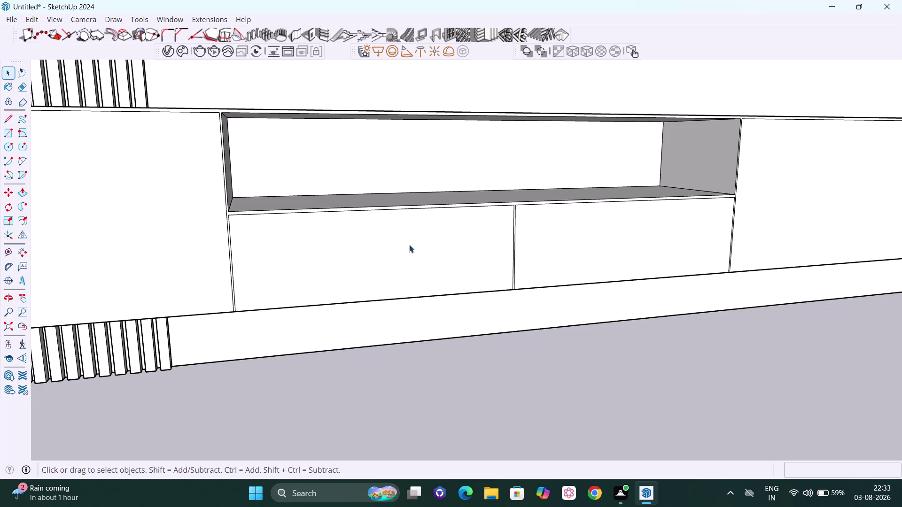
Select the left door face and orbit to view it at an angle.
click(354, 254)
double_click(354, 254)
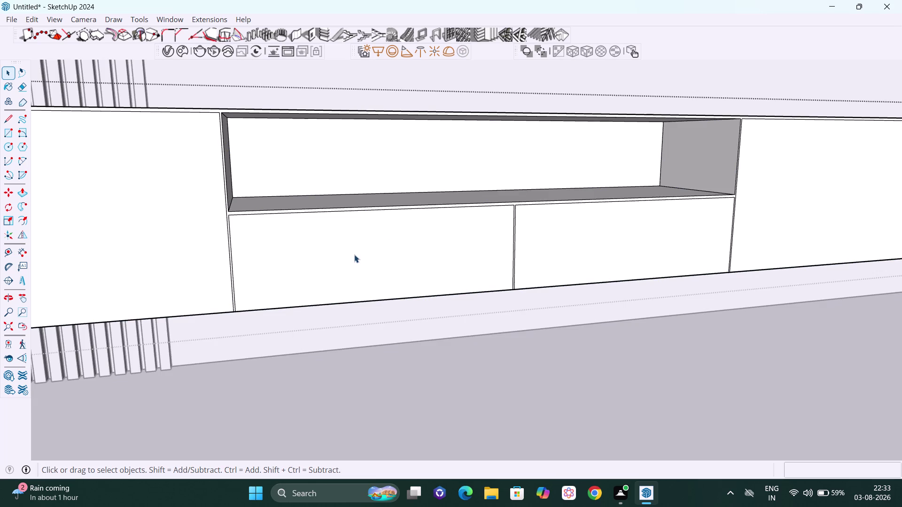
key(p)
scroll(down, 3)
scroll(down, 3)
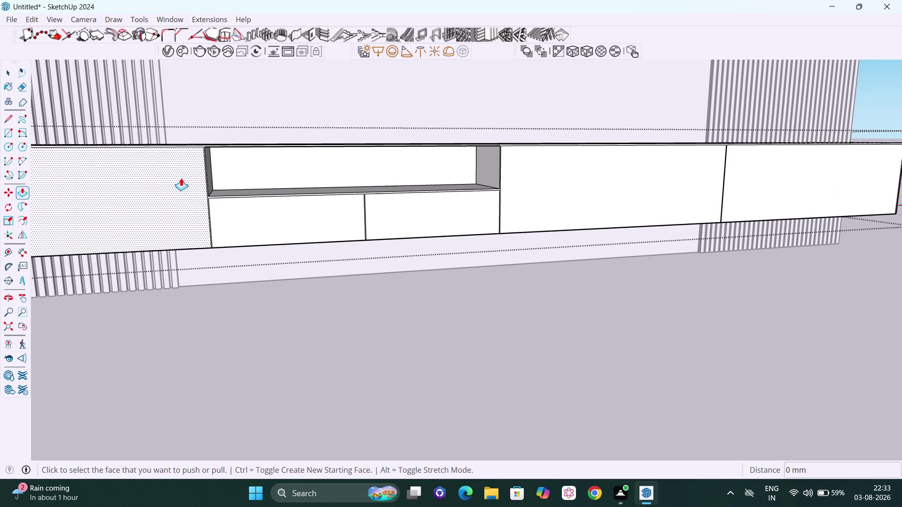
key(h)
drag(170, 170, 459, 194)
scroll(down, 3)
middle_drag(453, 198, 439, 237)
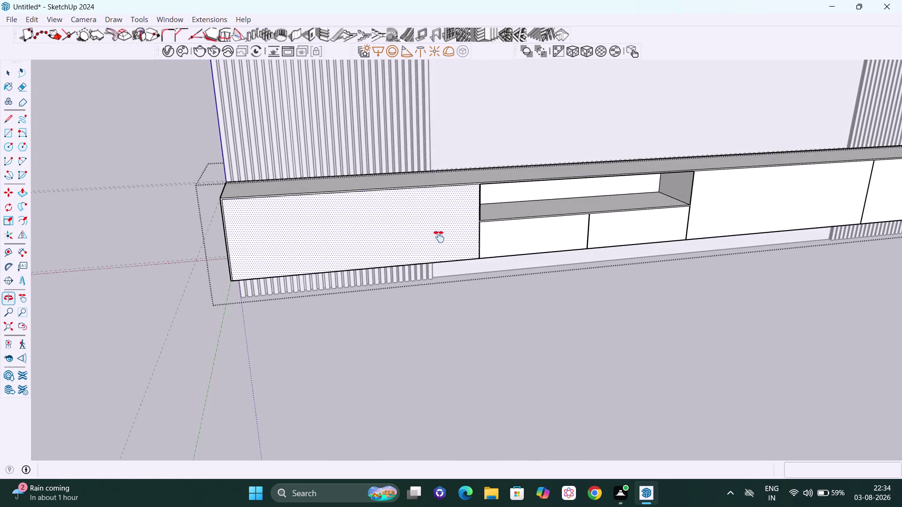
scroll(up, 3)
middle_drag(405, 213, 406, 226)
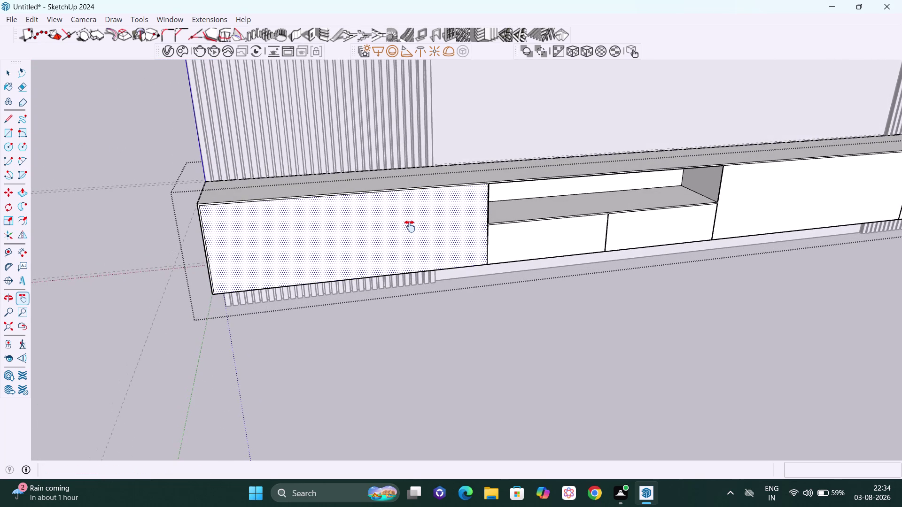
Pull the left door face out 18", then undo it.
key(Escape)
click(391, 220)
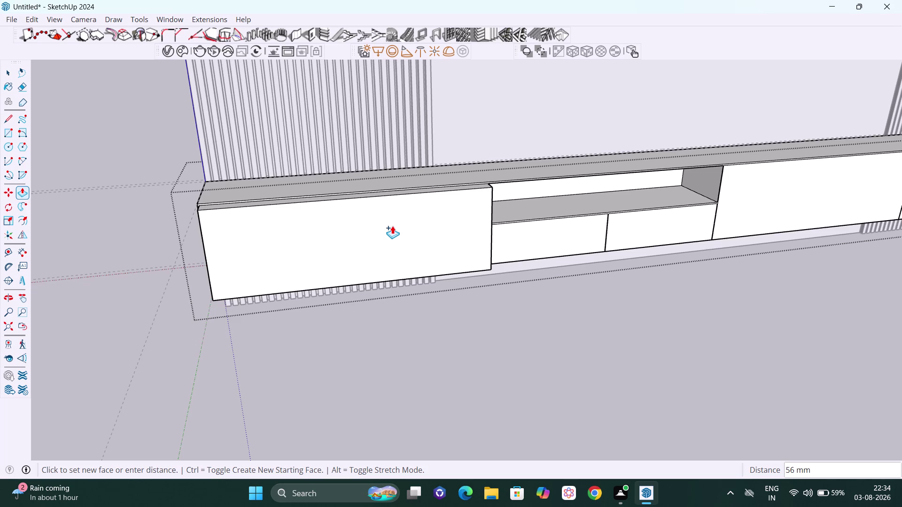
text(18)
key(shift+quotedbl)
key(Return)
key(ctrl+z)
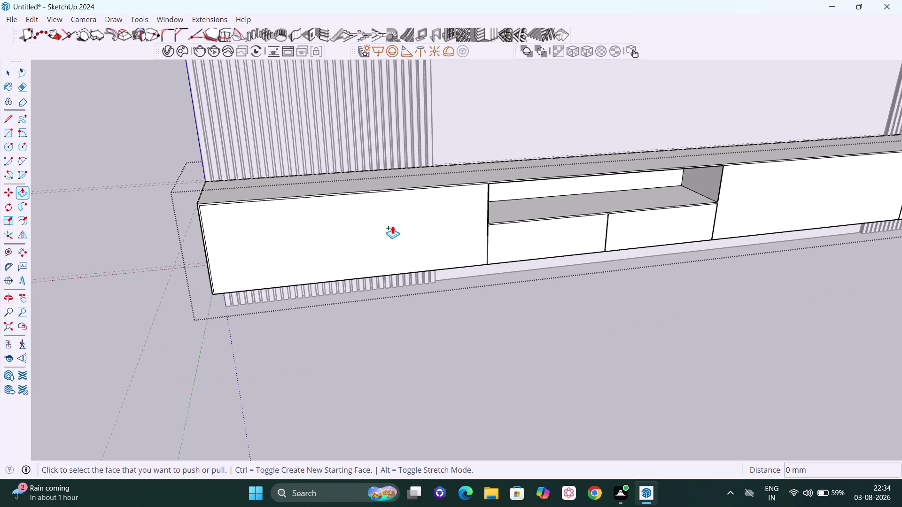
Pull the left door face out 20 mm from the carcass.
middle_drag(396, 211, 397, 232)
click(389, 224)
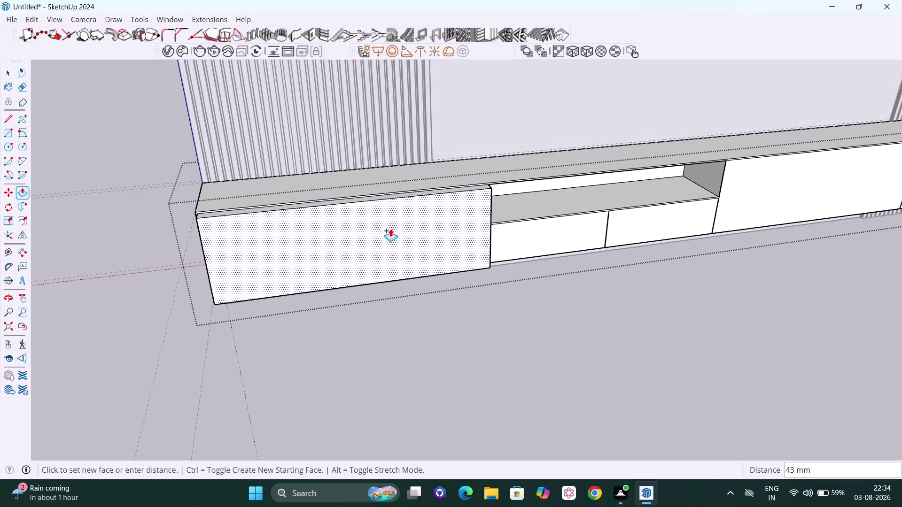
text(20)
key(Return)
scroll(down, 3)
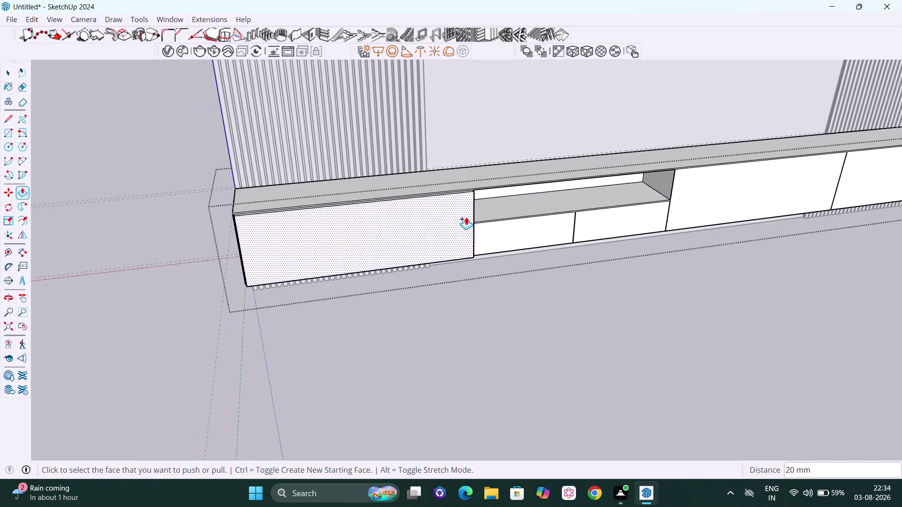
middle_drag(551, 229, 494, 201)
scroll(up, 3)
Repeat the 20 mm pull on both drawer fronts and the door right of the niche.
scroll(up, 3)
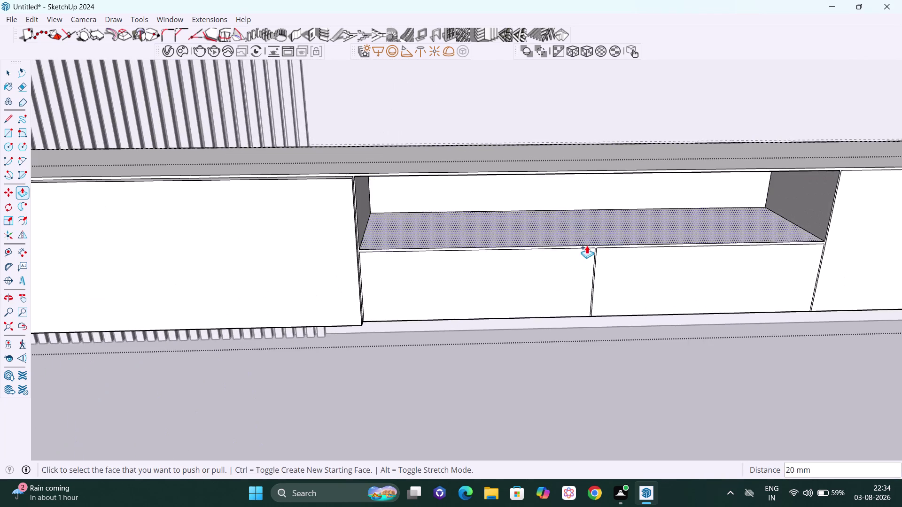
middle_drag(587, 246, 588, 241)
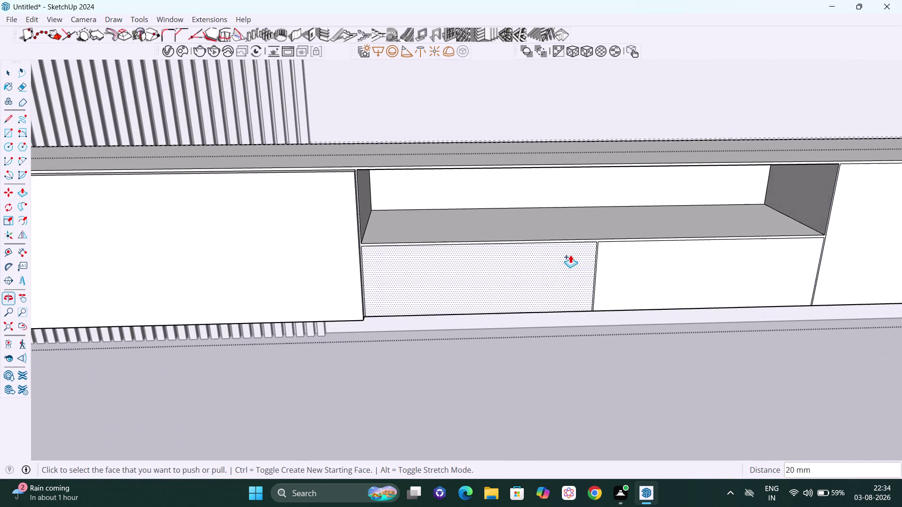
double_click(540, 269)
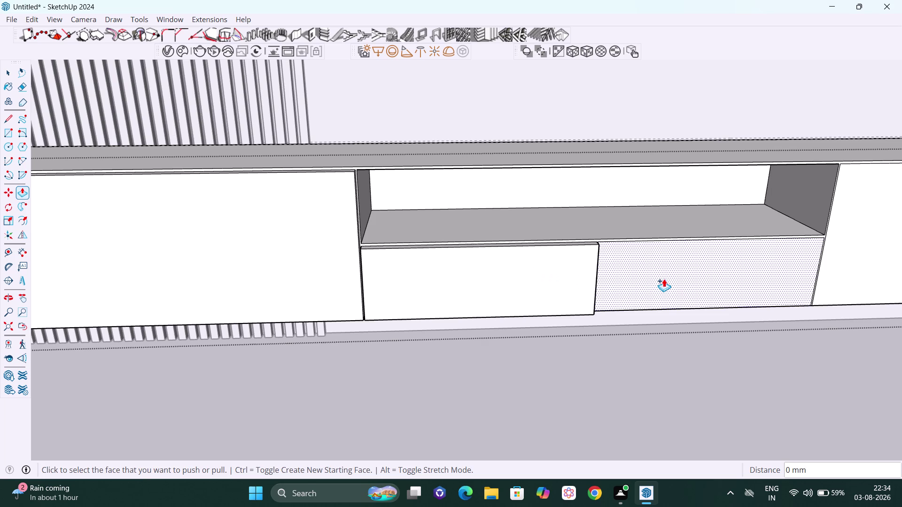
double_click(664, 279)
middle_drag(721, 256, 668, 247)
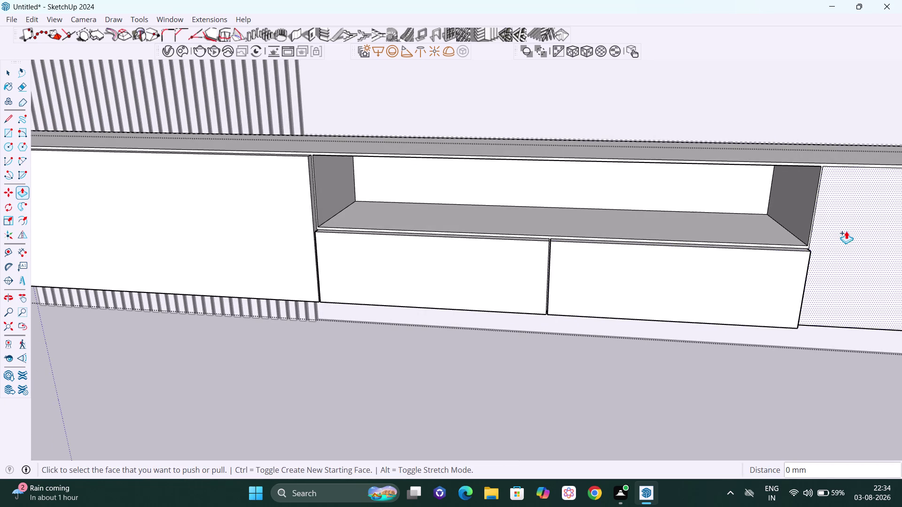
double_click(849, 231)
Pan to the cabinet's right end and pull its door front out 20 mm.
key(h)
drag(850, 231, 819, 229)
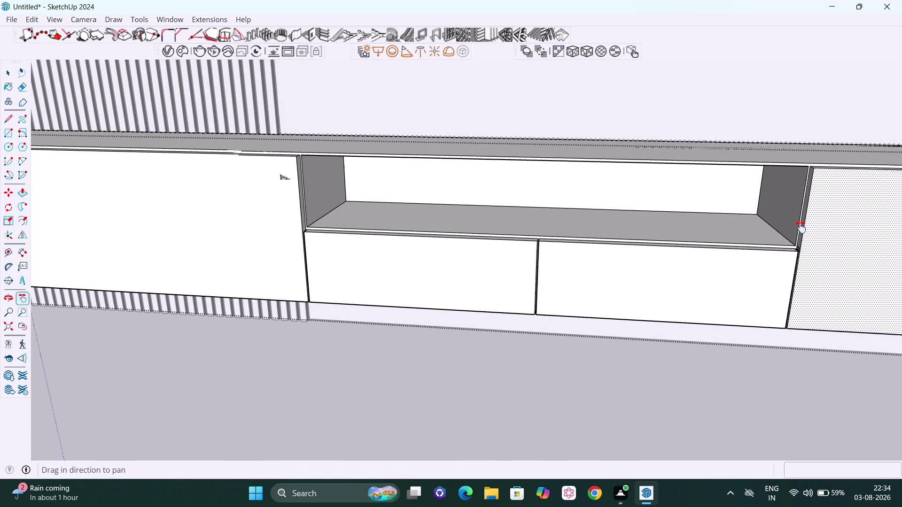
drag(820, 229, 600, 209)
scroll(down, 3)
drag(684, 231, 431, 204)
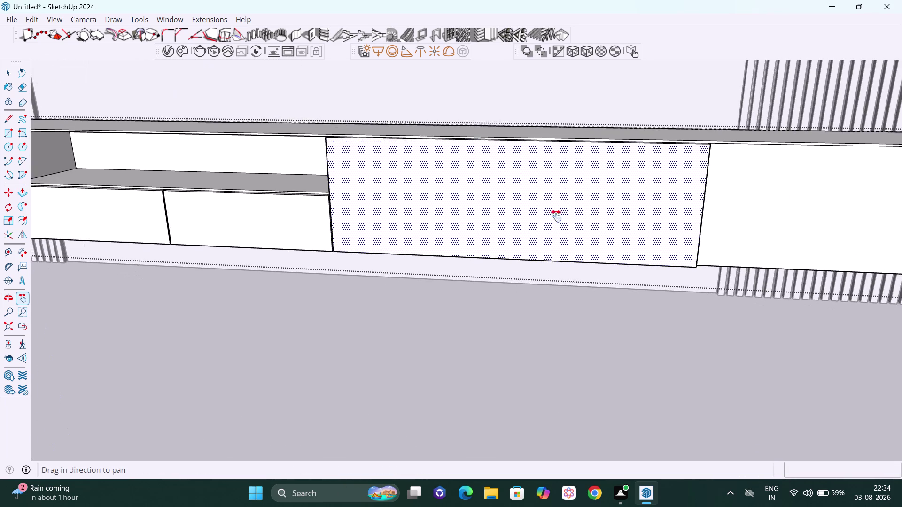
drag(613, 217, 352, 195)
middle_drag(534, 213, 575, 218)
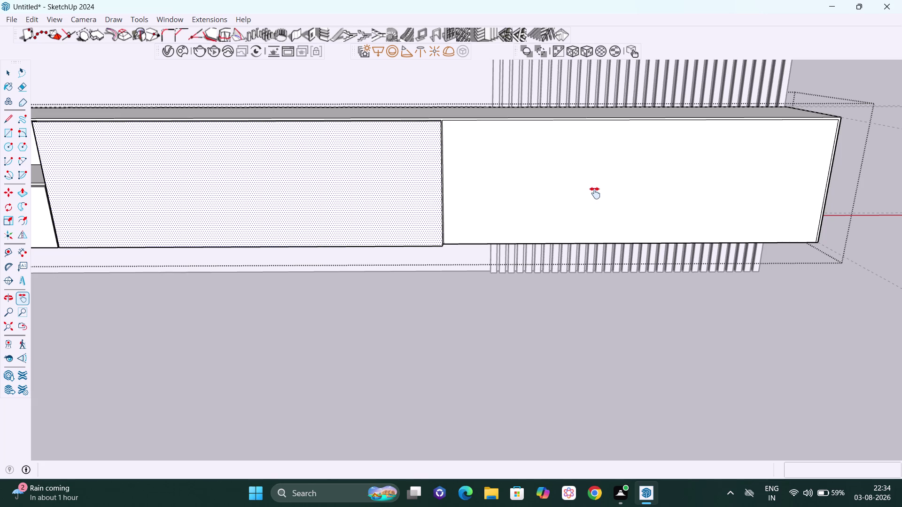
key(Escape)
double_click(584, 192)
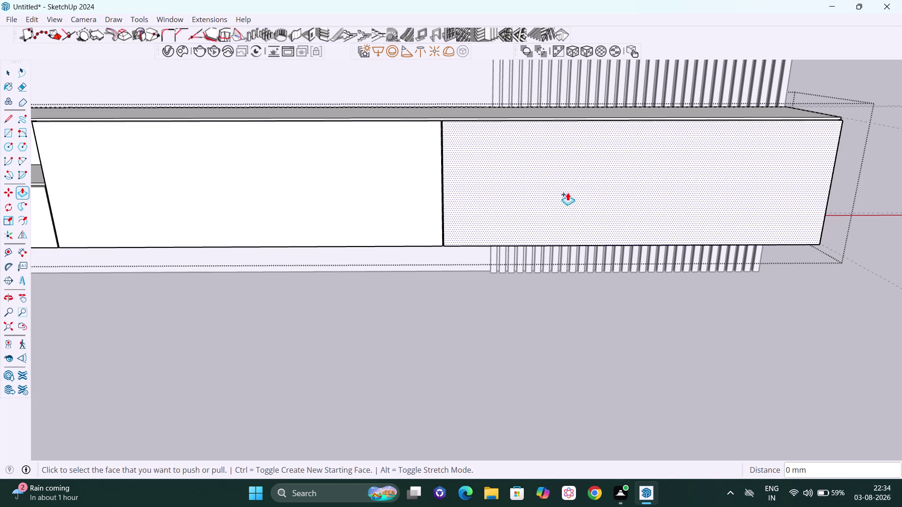
key(space)
key(h)
drag(423, 185, 744, 213)
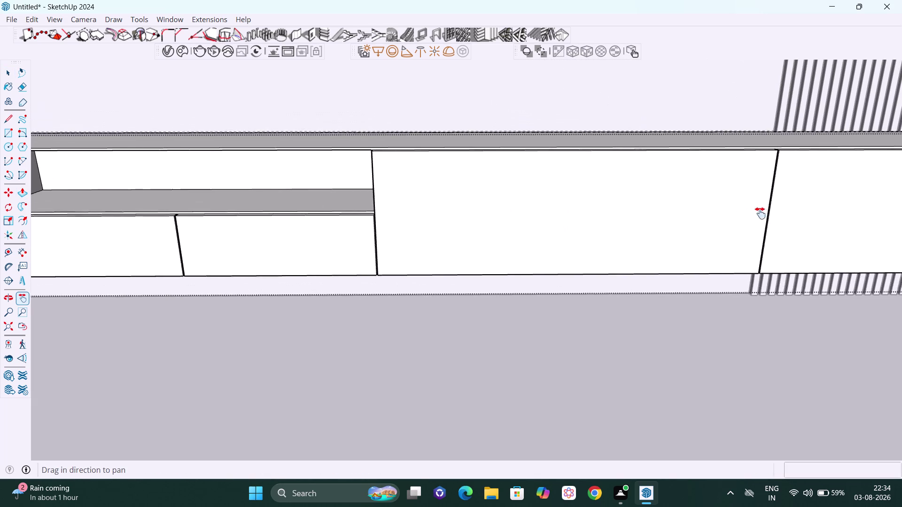
drag(744, 213, 762, 214)
drag(469, 188, 709, 208)
drag(611, 183, 681, 194)
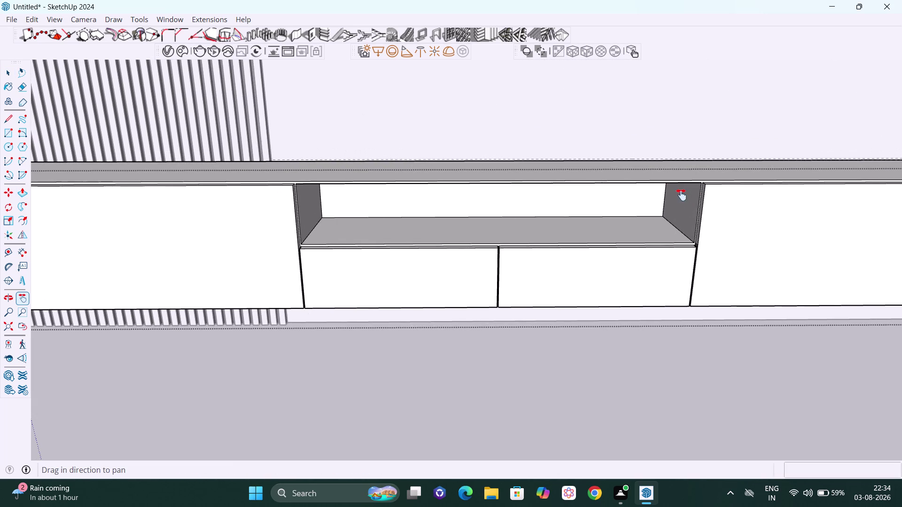
middle_drag(688, 207, 553, 133)
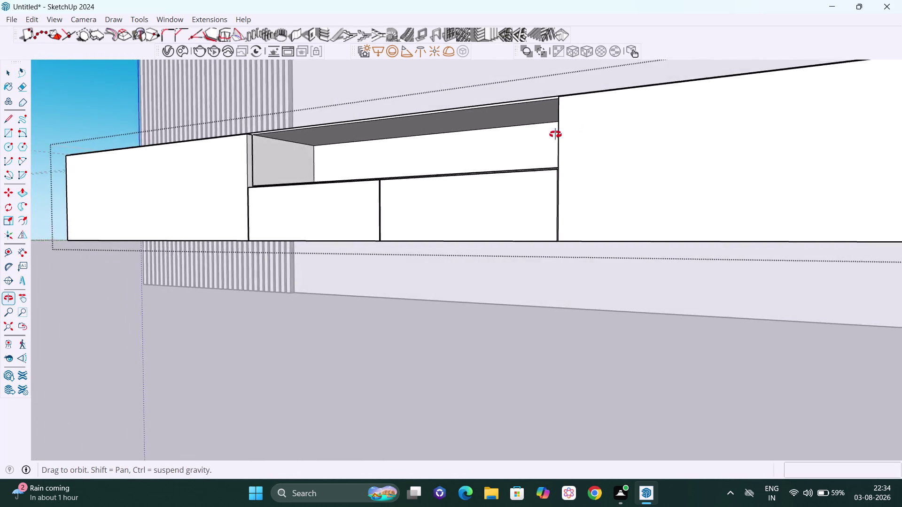
middle_drag(552, 133, 630, 160)
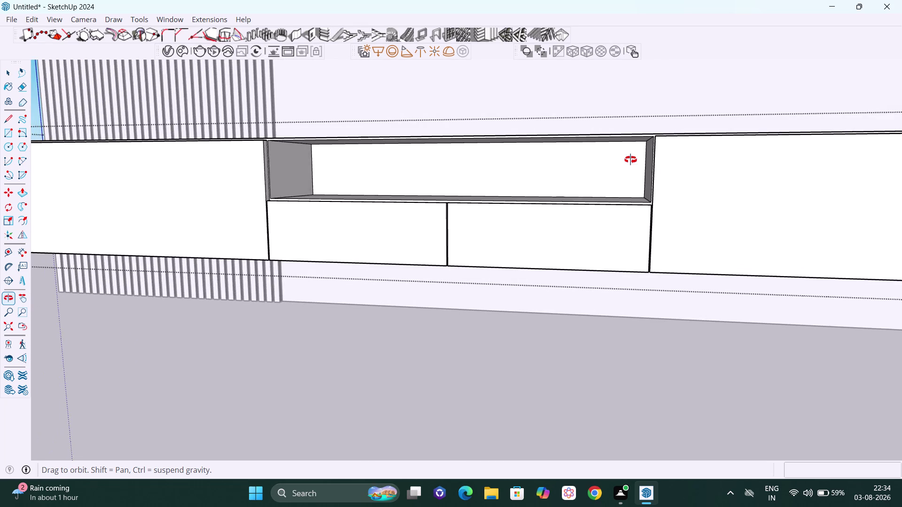
middle_drag(630, 160, 629, 160)
scroll(up, 3)
scroll(up, 3)
middle_drag(656, 187, 699, 202)
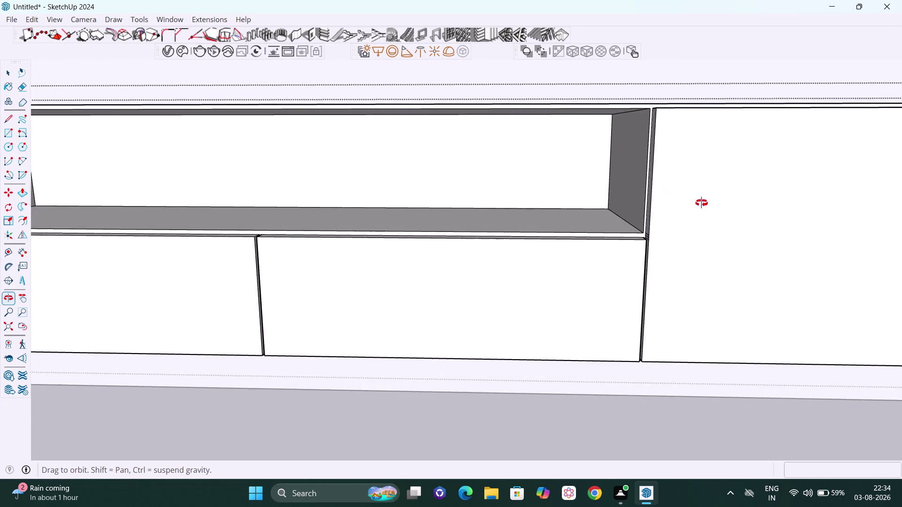
middle_drag(699, 203, 702, 203)
scroll(down, 3)
drag(538, 175, 644, 211)
scroll(down, 3)
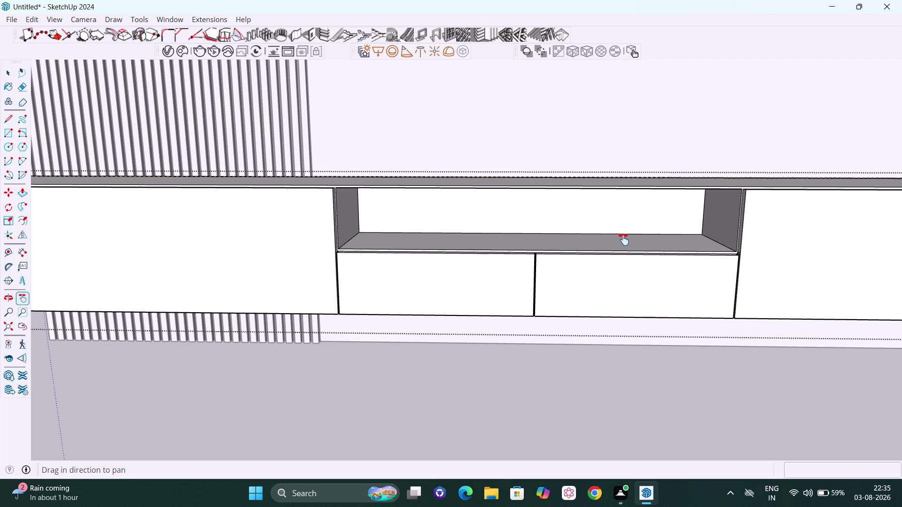
scroll(down, 3)
scroll(down, 3)
middle_drag(608, 269, 721, 180)
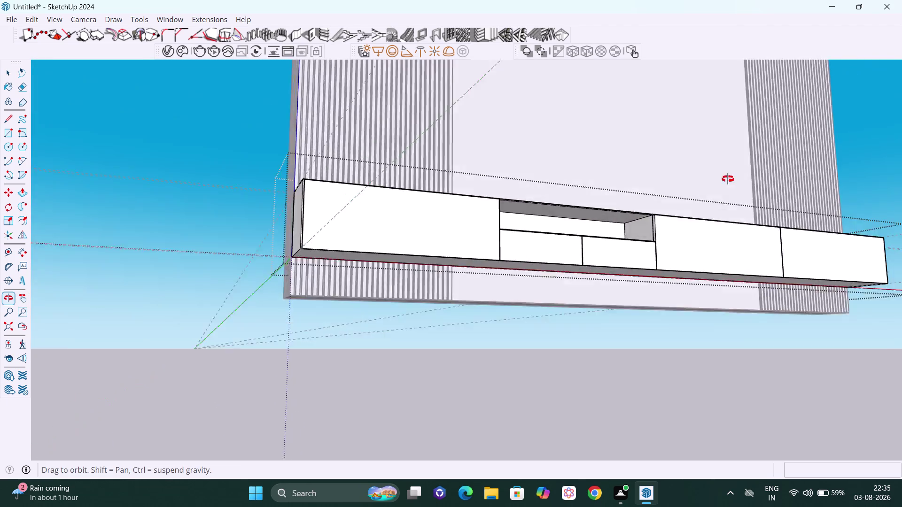
middle_drag(721, 180, 324, 220)
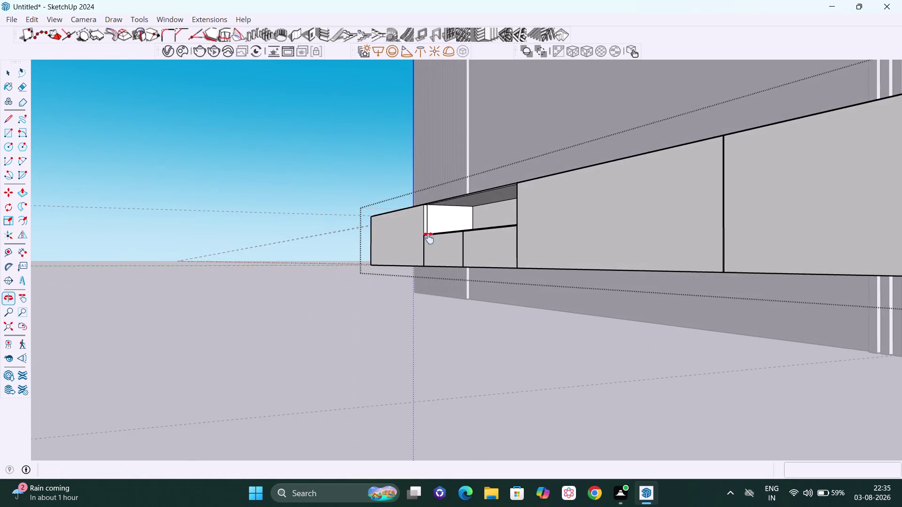
scroll(down, 3)
middle_drag(737, 259, 724, 266)
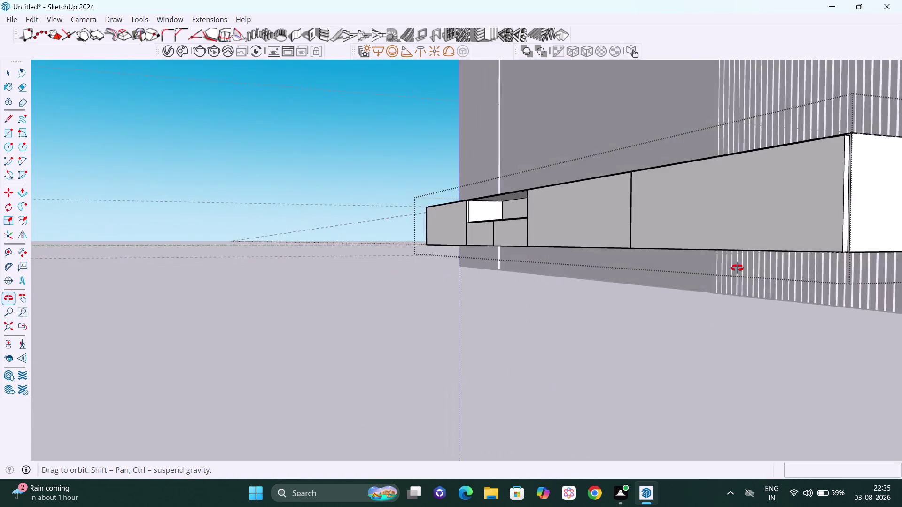
middle_drag(724, 266, 901, 279)
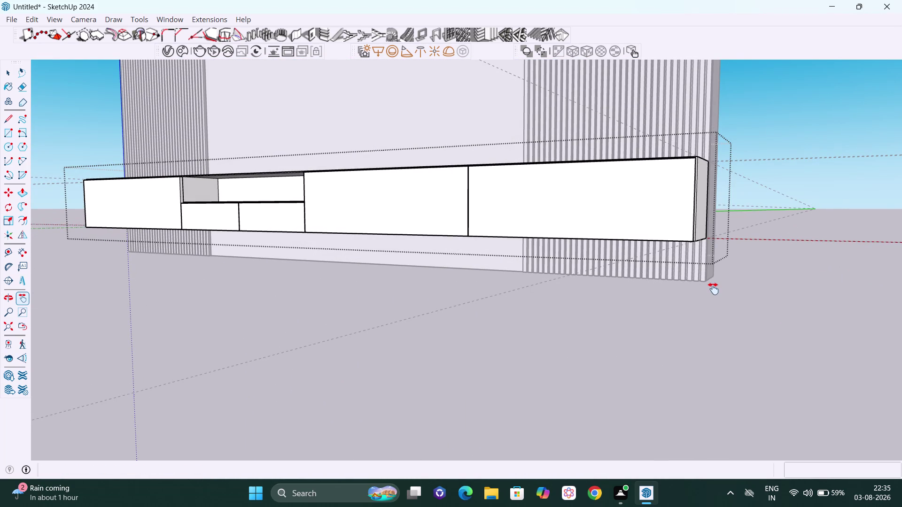
scroll(down, 3)
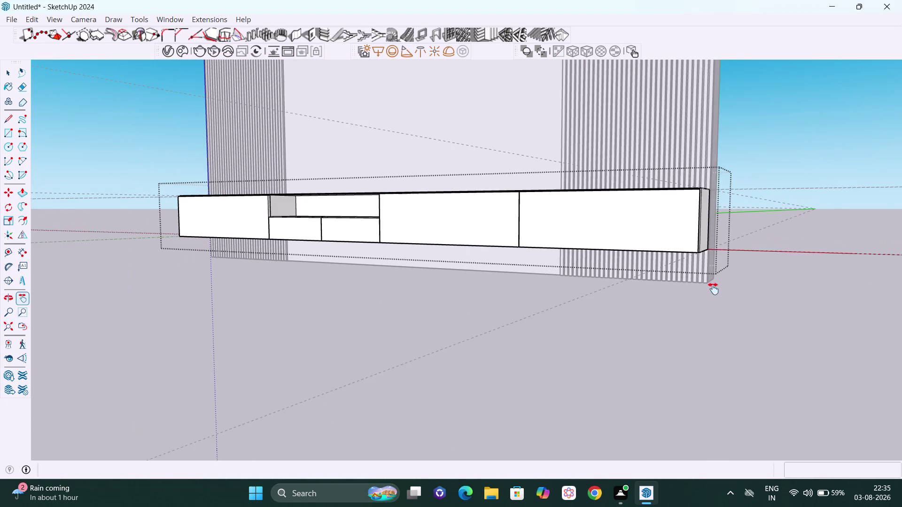
middle_drag(709, 289, 842, 327)
scroll(up, 3)
scroll(up, 3)
middle_drag(695, 240, 317, 225)
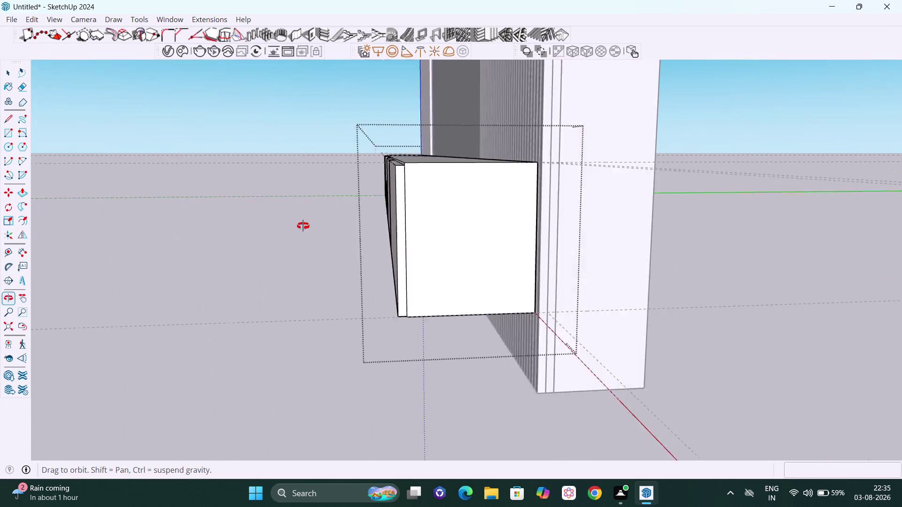
middle_drag(317, 226, 464, 254)
scroll(down, 3)
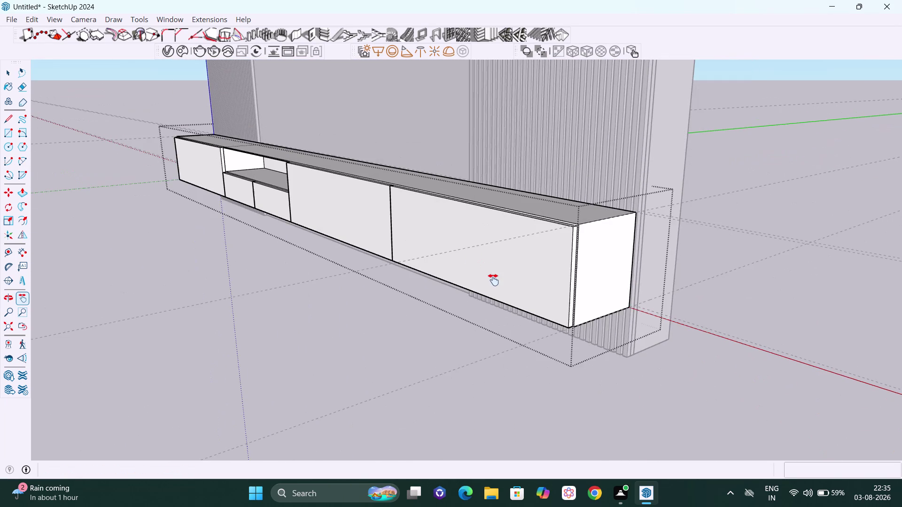
scroll(down, 3)
scroll(down, 3)
middle_drag(497, 287, 721, 291)
scroll(down, 3)
middle_drag(676, 262, 477, 251)
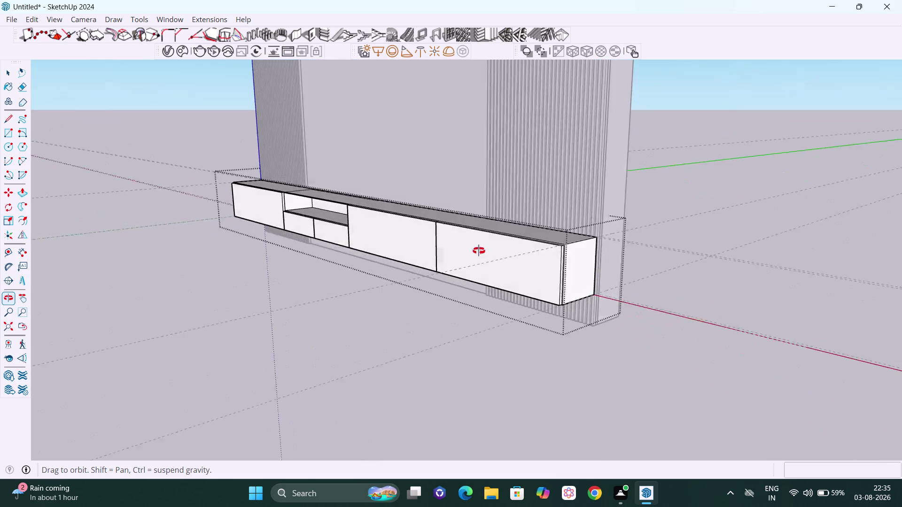
middle_drag(477, 251, 589, 263)
scroll(up, 3)
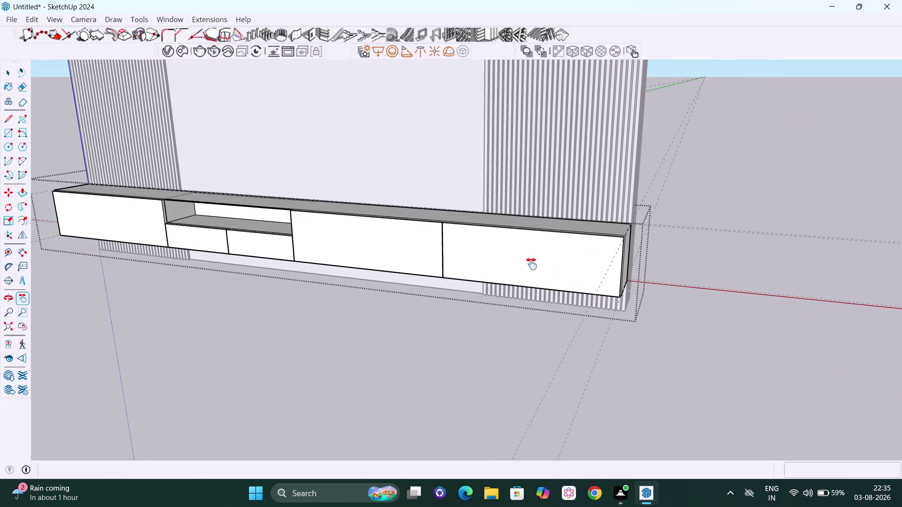
scroll(up, 3)
scroll(down, 3)
middle_drag(440, 261, 522, 275)
scroll(up, 3)
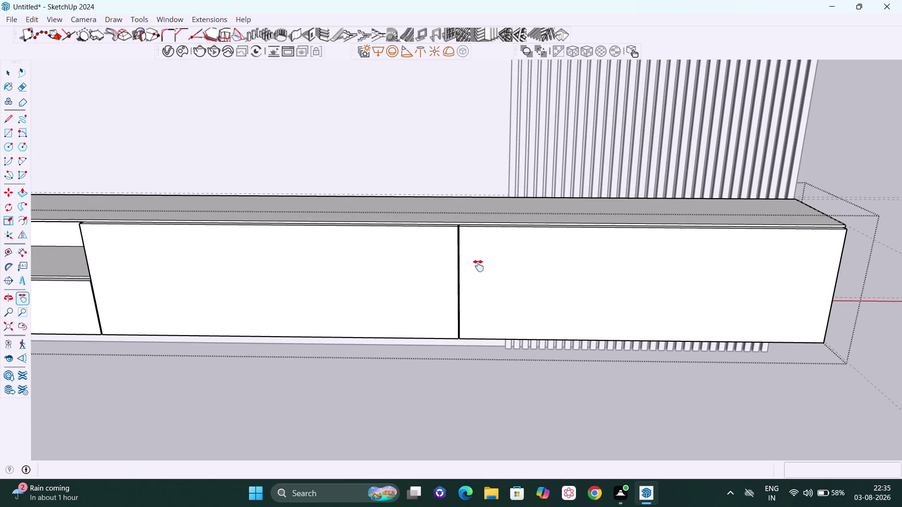
Undo the last five operations while panning along the cabinet fronts.
key(ctrl+z)
key(ctrl+z)
key(ctrl+z)
scroll(down, 3)
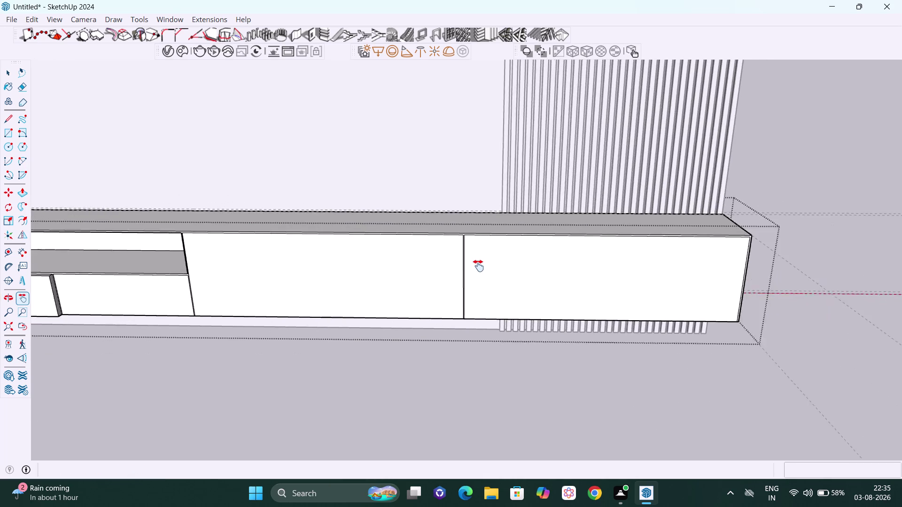
scroll(down, 3)
scroll(down, 3)
drag(381, 269, 518, 273)
key(ctrl+z)
key(ctrl+z)
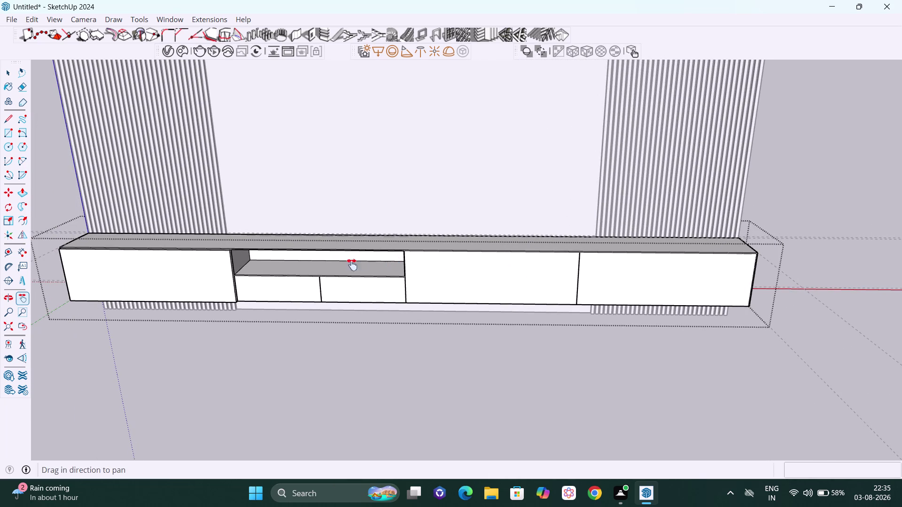
Undo eight more steps until the niche is a flat front with one horizontal line.
scroll(up, 3)
key(ctrl+z)
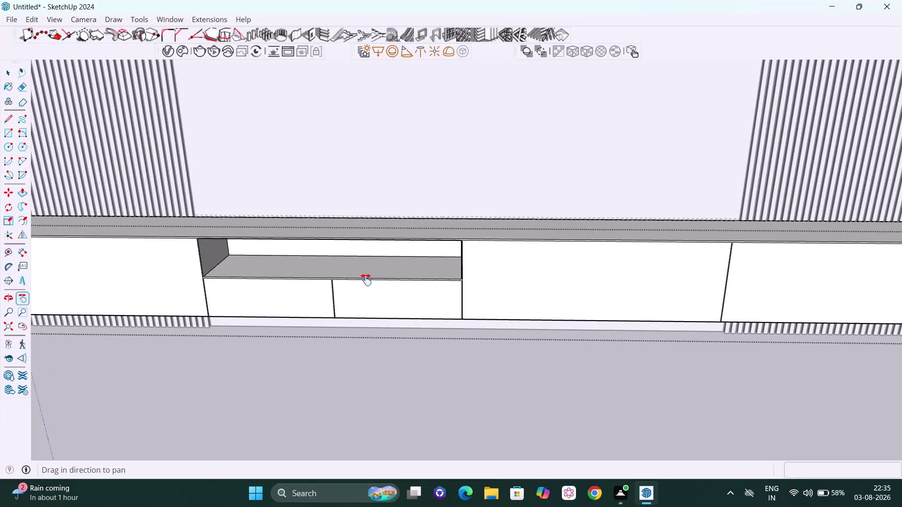
scroll(down, 3)
middle_drag(384, 293, 450, 230)
key(ctrl+z)
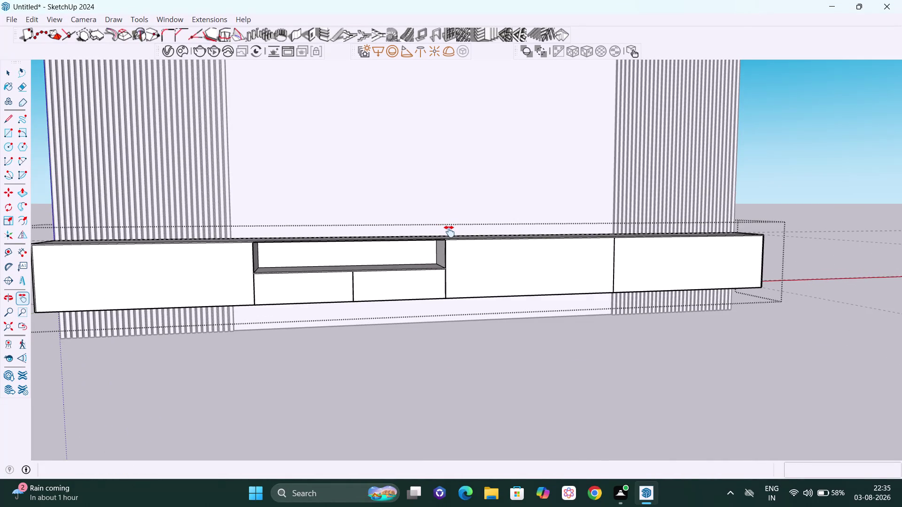
key(ctrl+z)
key(ctrl+z)
key(ctrl+z)
key(ctrl+z)
key(ctrl+z)
key(ctrl+z)
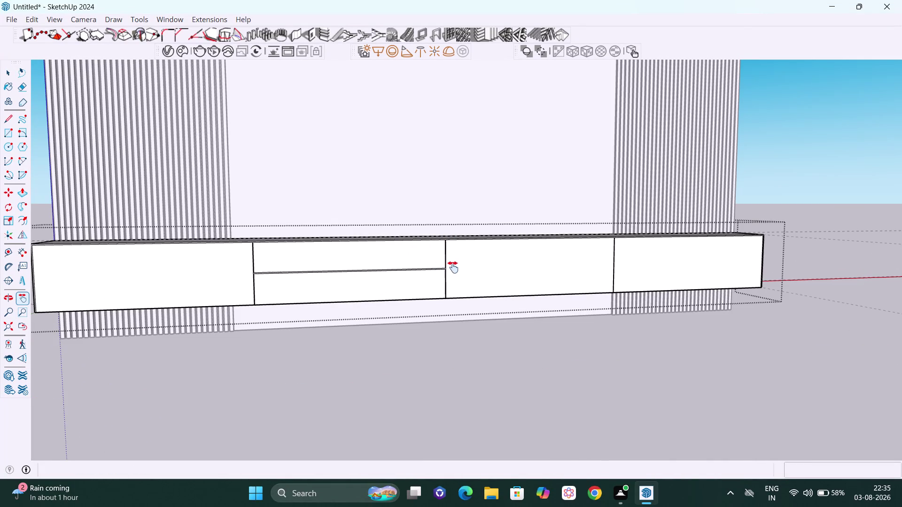
scroll(down, 3)
drag(474, 273, 460, 276)
Zoom in on the joint between the two drawer fronts.
drag(463, 275, 267, 262)
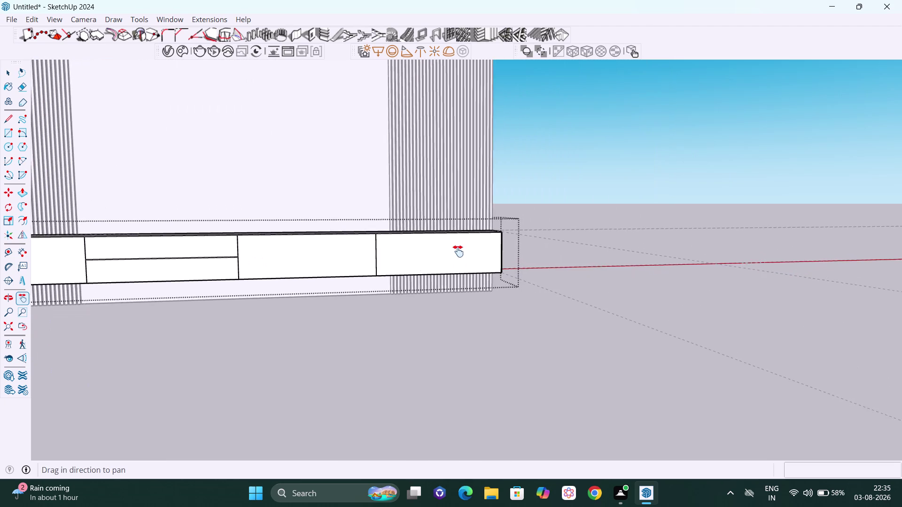
scroll(up, 3)
scroll(up, 3)
middle_drag(458, 254, 298, 242)
scroll(up, 3)
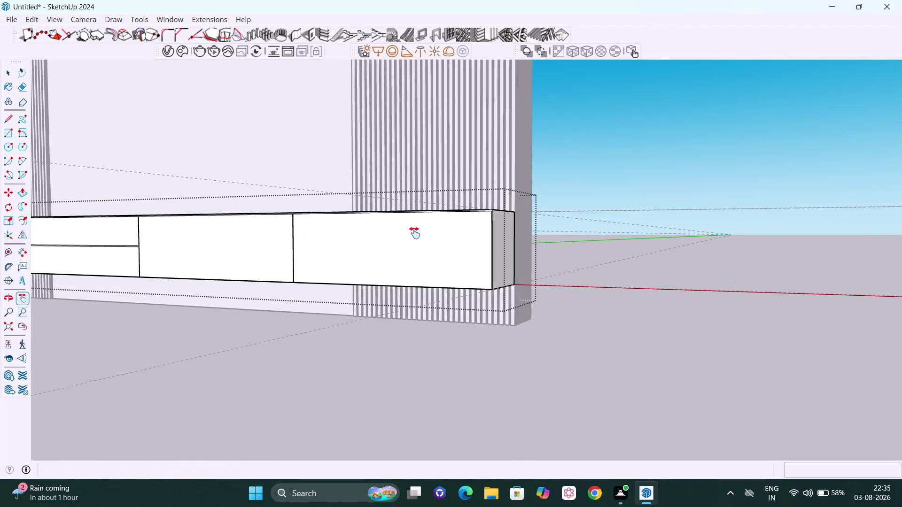
scroll(up, 3)
scroll(down, 3)
middle_drag(338, 256, 489, 273)
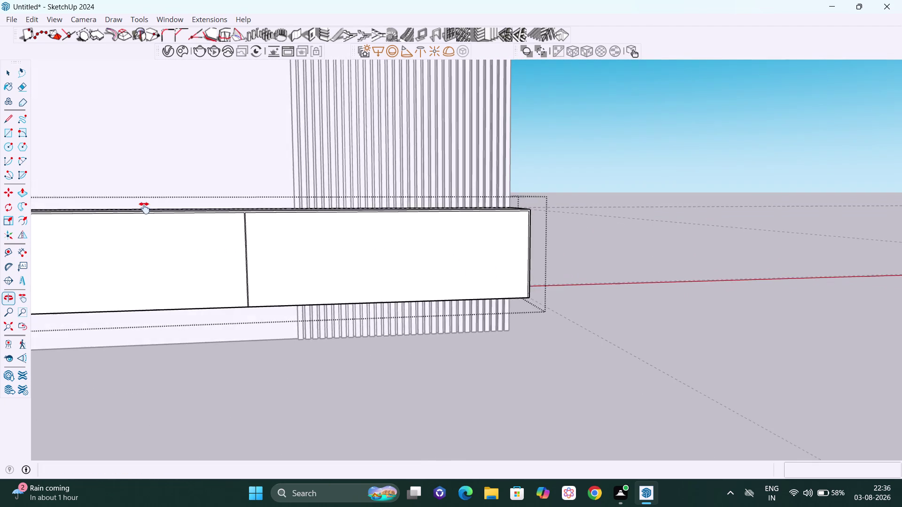
scroll(up, 3)
scroll(up, 3)
scroll(up, 3)
middle_drag(306, 328, 299, 330)
scroll(up, 3)
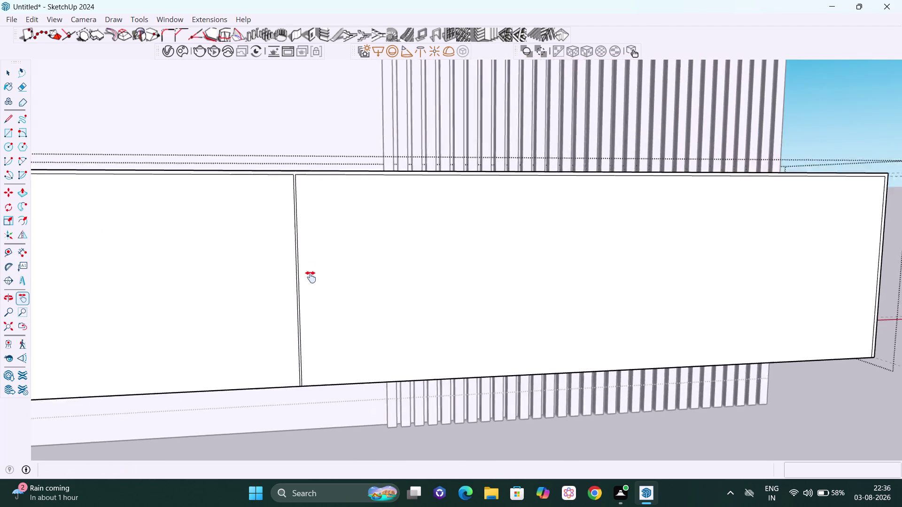
scroll(up, 3)
scroll(up, 3)
middle_drag(300, 289, 284, 286)
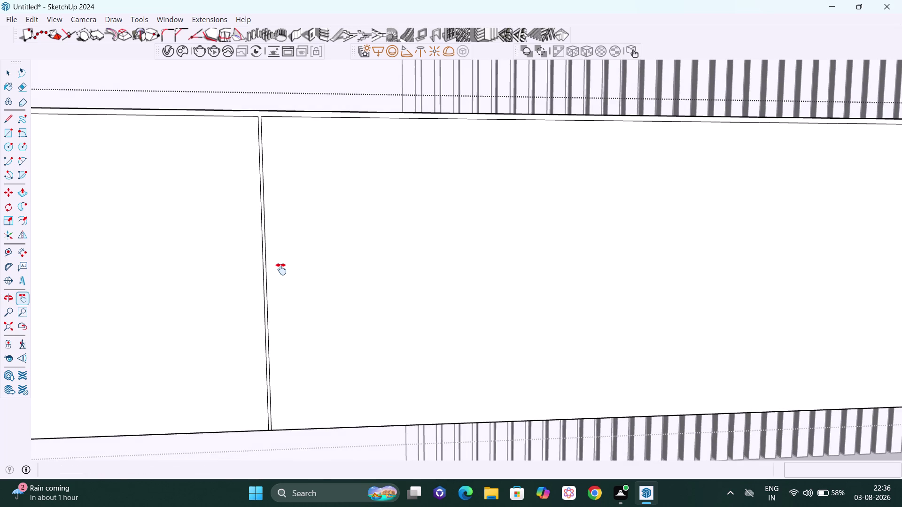
Move the right drawer front's left edge 3 mm along the red axis.
key(m)
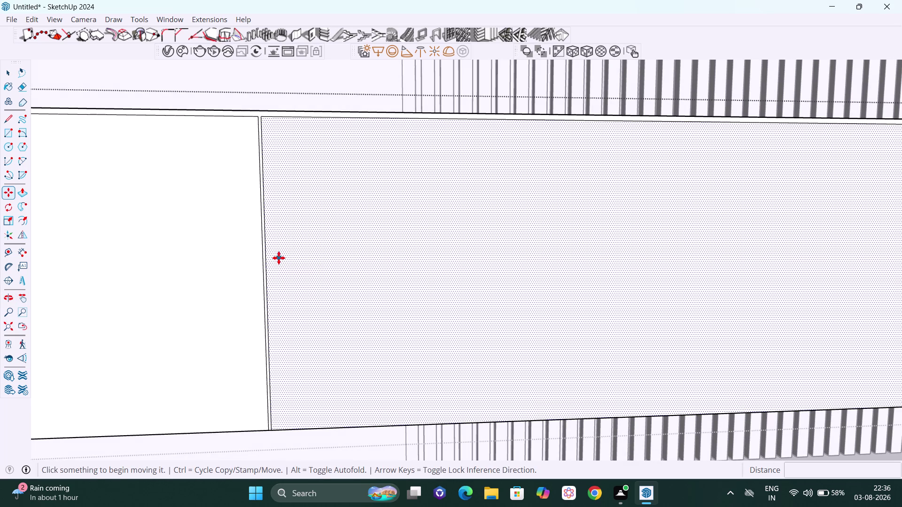
key(space)
scroll(up, 3)
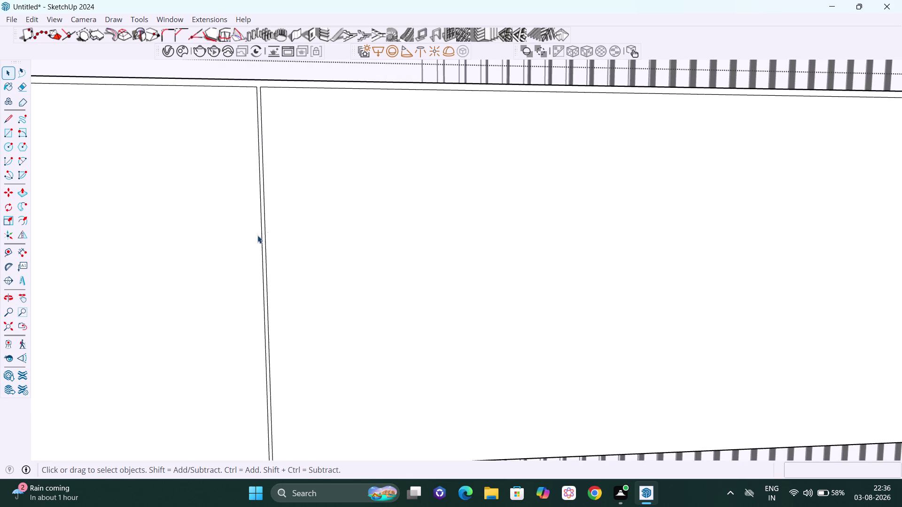
click(265, 230)
key(m)
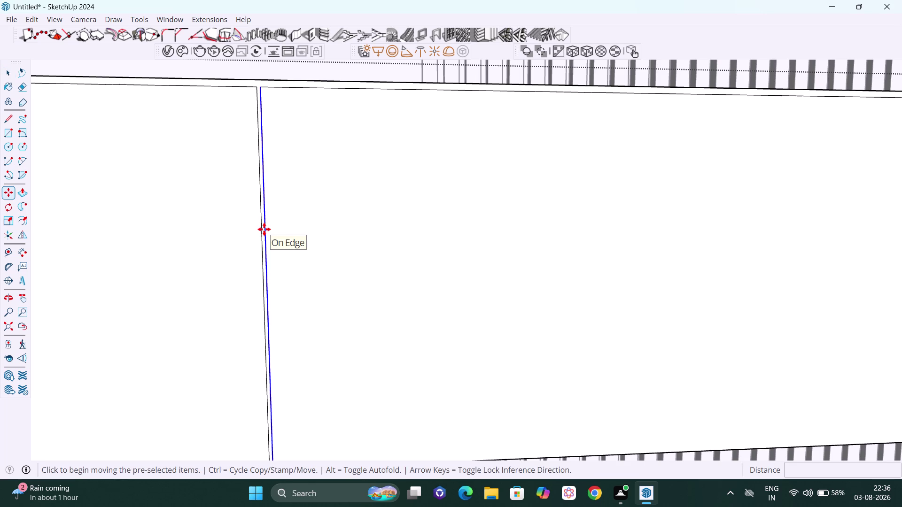
key(Right)
click(266, 226)
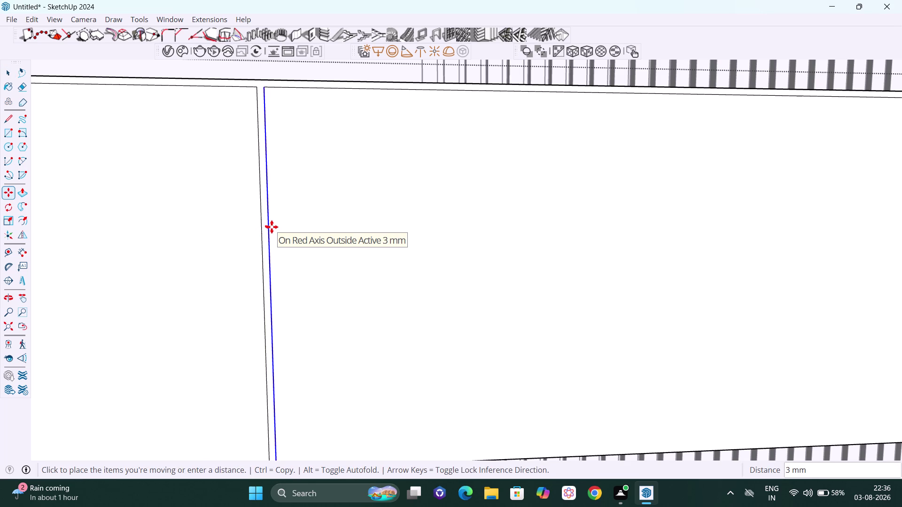
key(3)
key(Return)
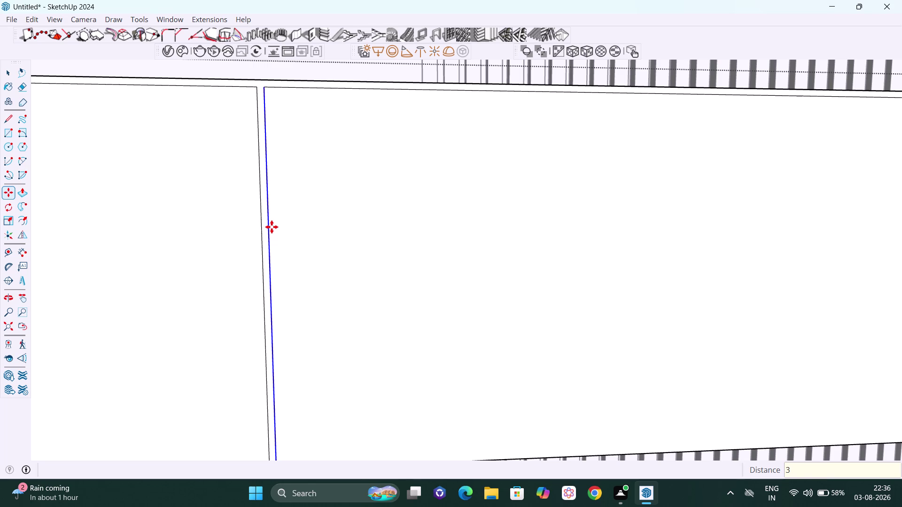
key(space)
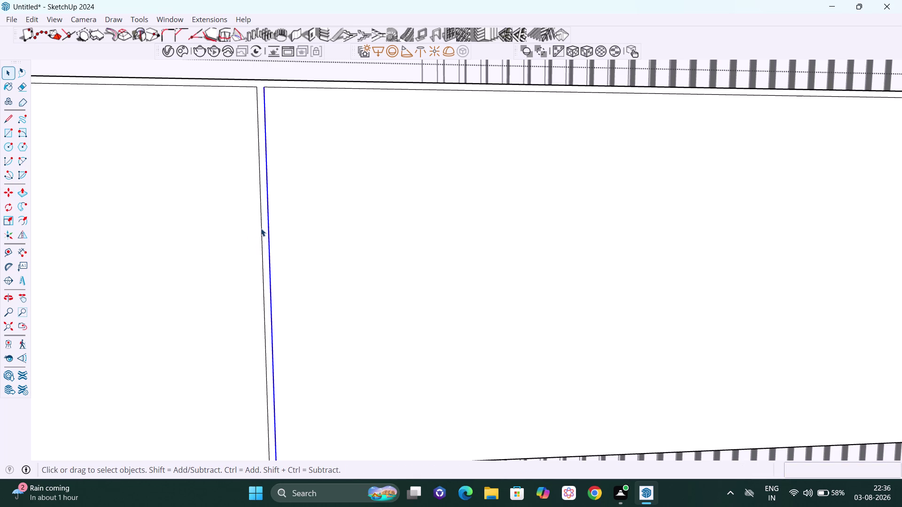
key(ctrl+z)
scroll(up, 3)
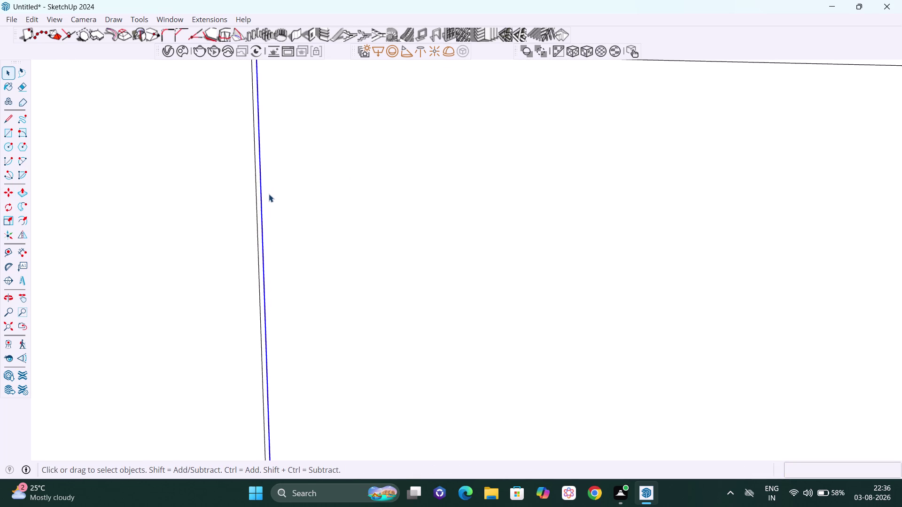
Move the right drawer front's edge 1.5 mm to the right.
scroll(down, 3)
key(m)
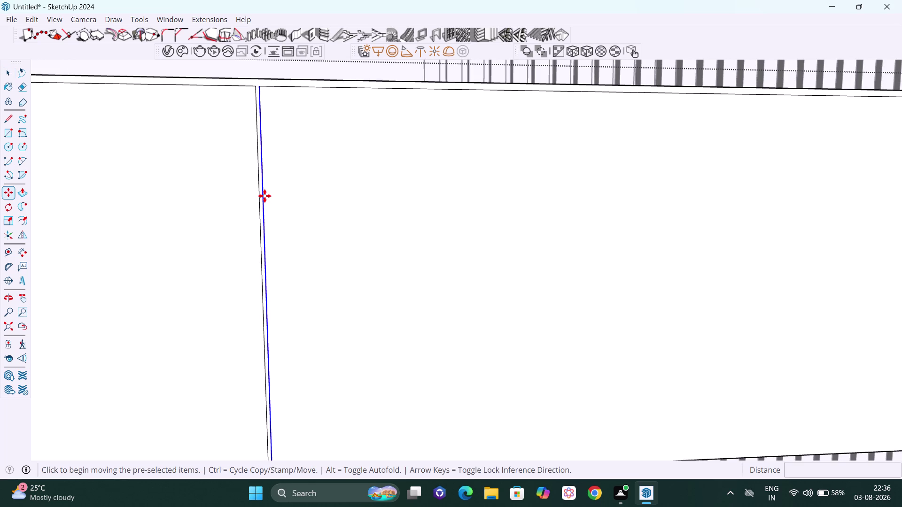
key(Right)
click(265, 194)
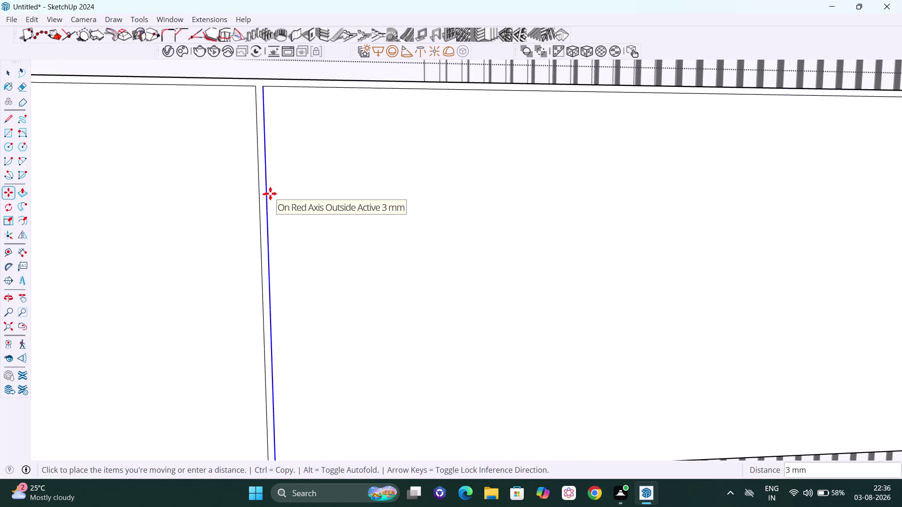
text(1.5)
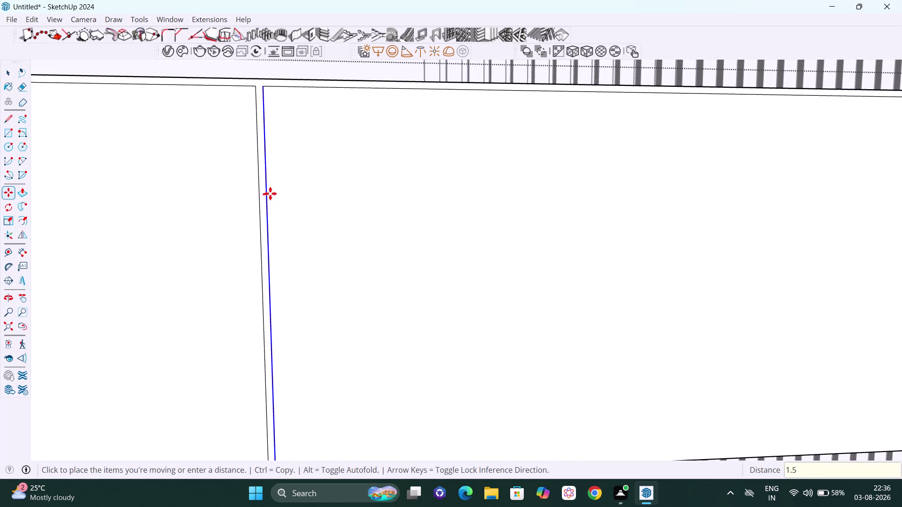
key(Return)
scroll(up, 3)
Move the left drawer front's right edge 1.5 mm to the left.
key(space)
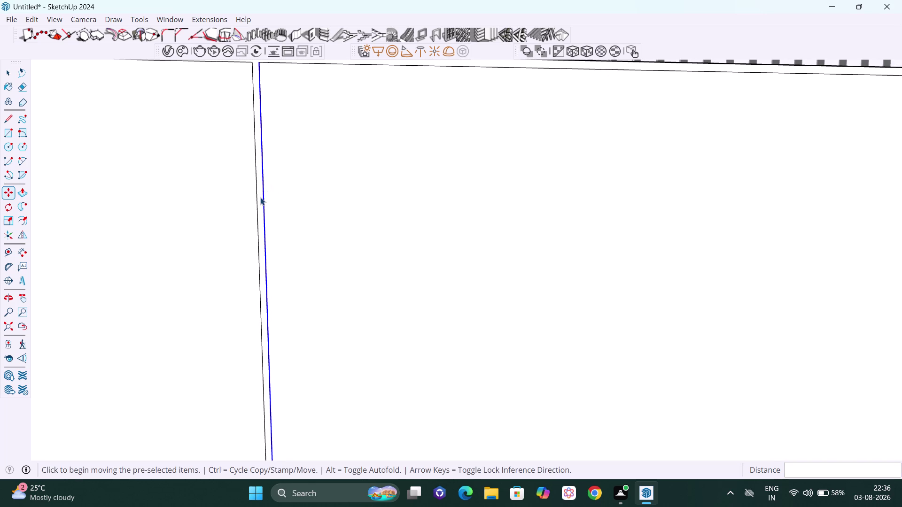
click(255, 184)
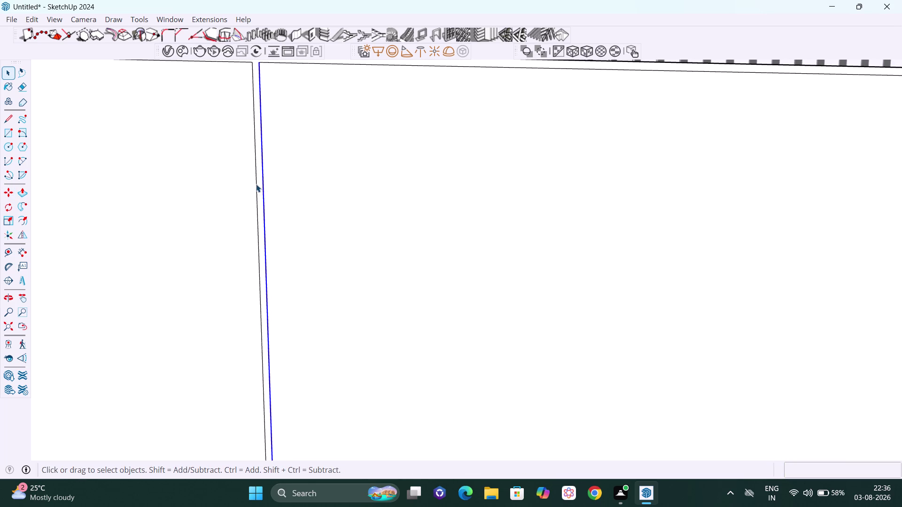
key(m)
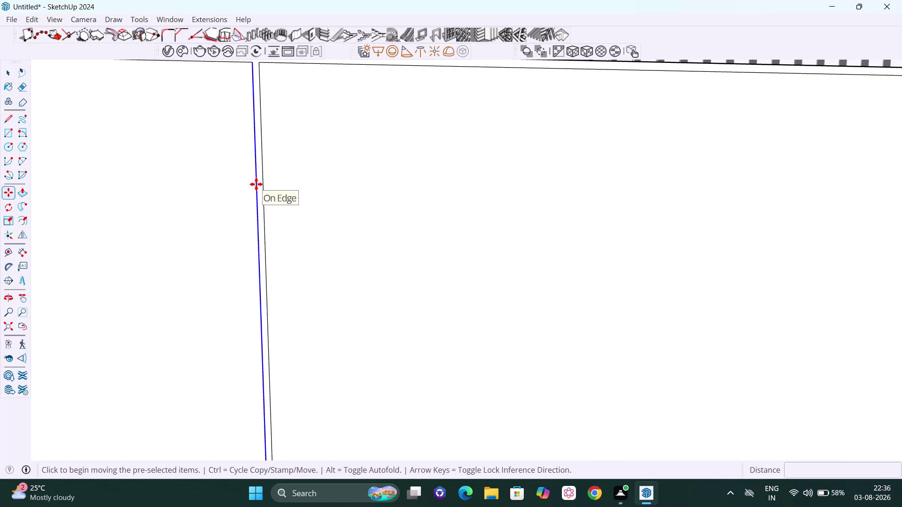
key(Right)
click(256, 185)
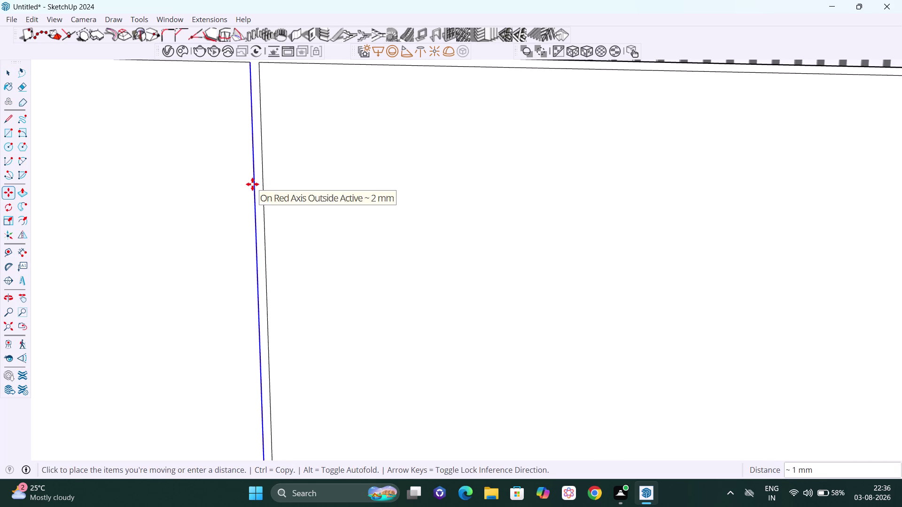
text(1.5)
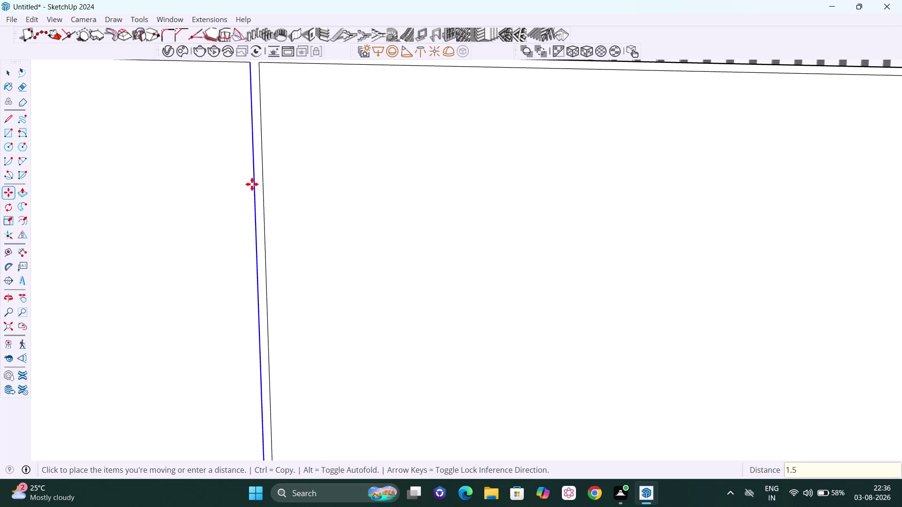
key(Return)
key(space)
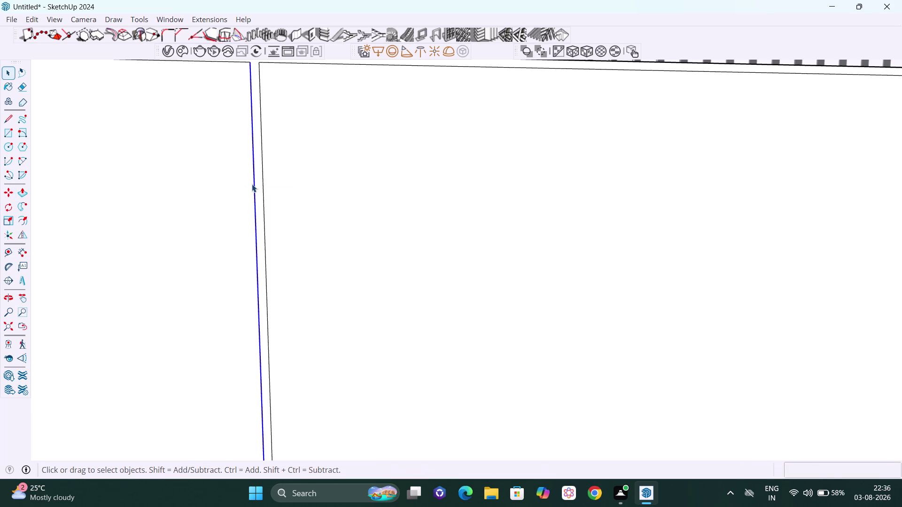
scroll(down, 3)
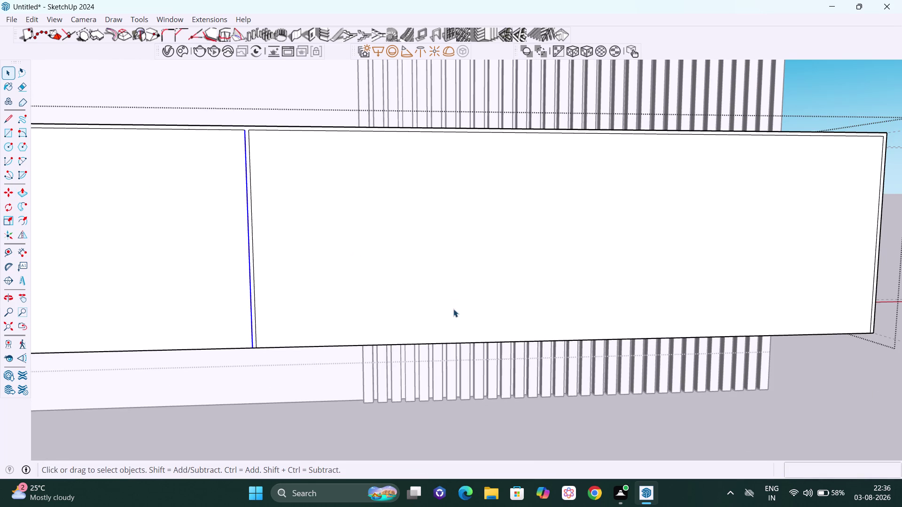
key(h)
drag(456, 309, 267, 313)
scroll(up, 3)
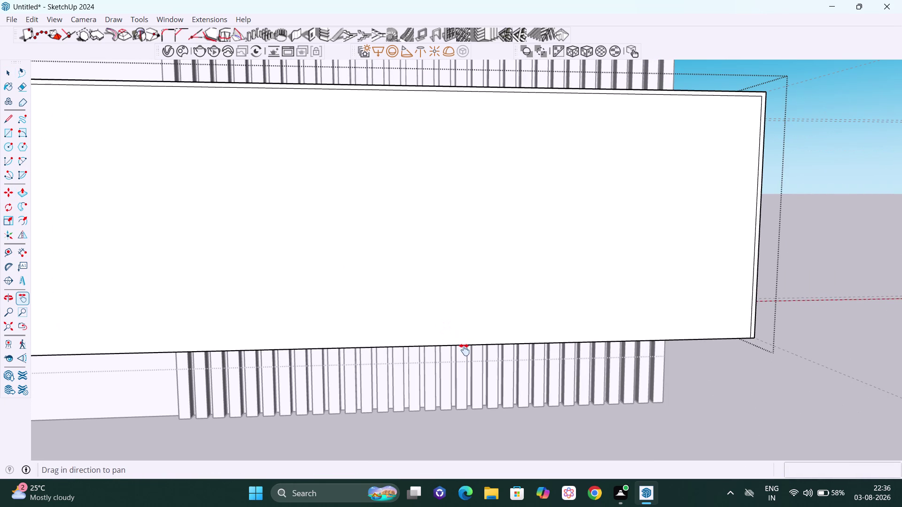
key(space)
scroll(up, 3)
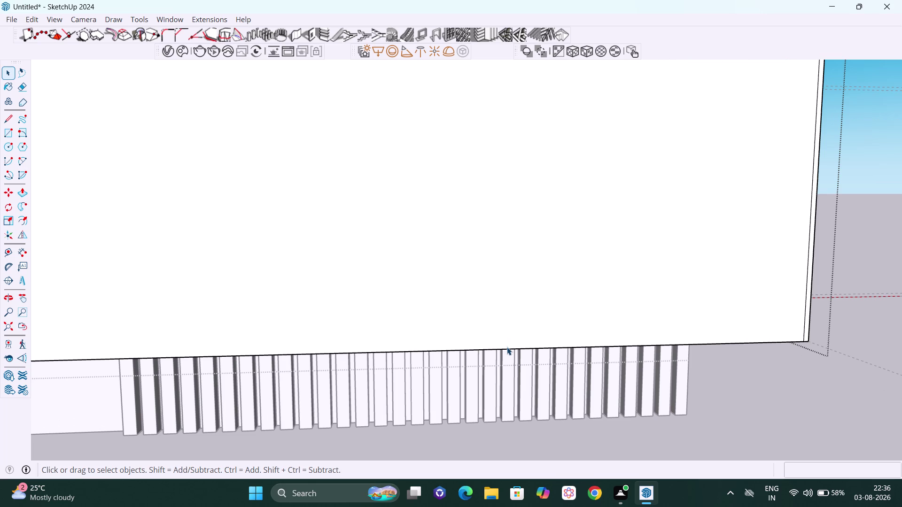
click(506, 347)
click(507, 349)
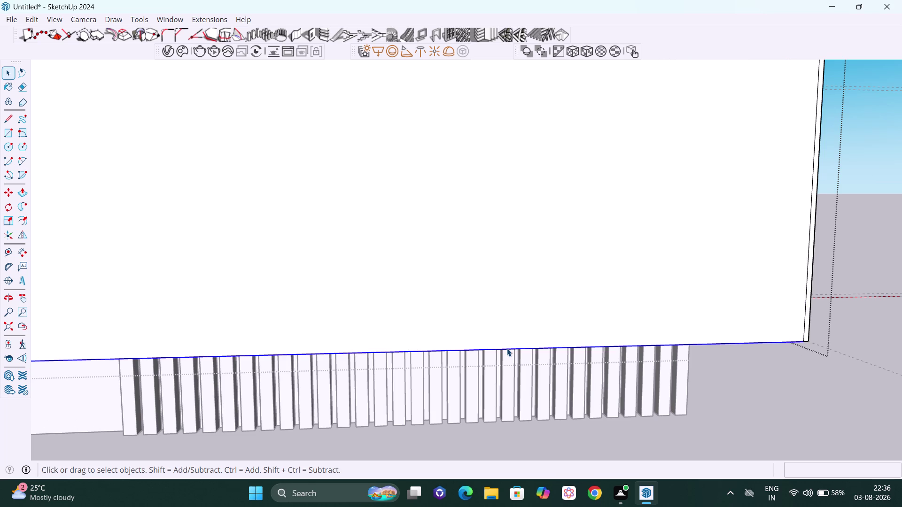
key(m)
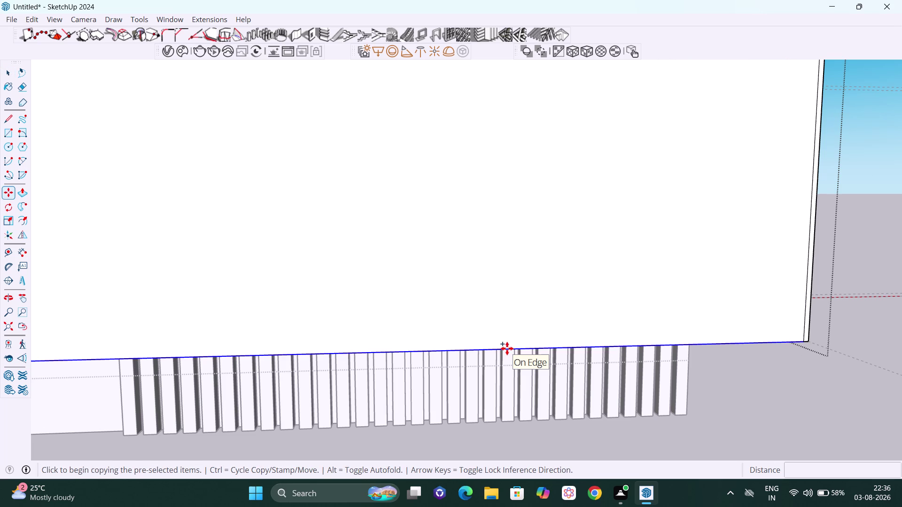
click(507, 348)
key(Up)
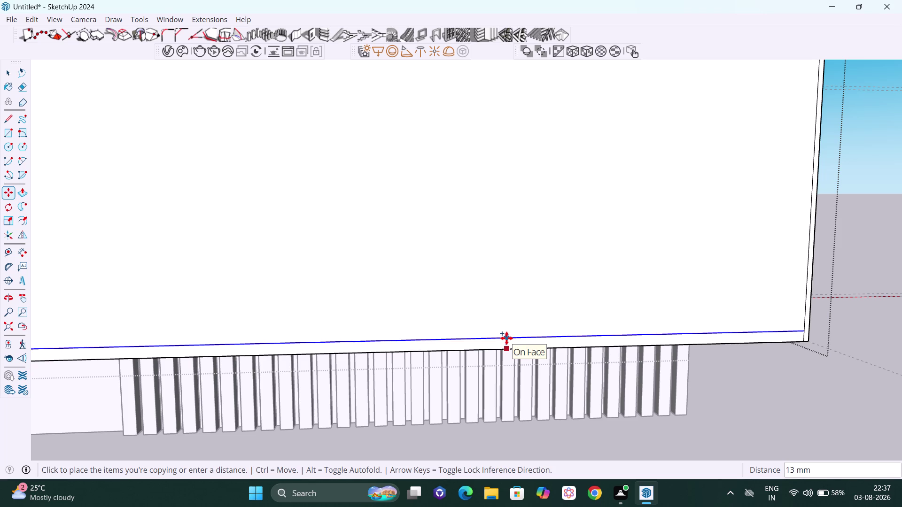
key(6)
key(Return)
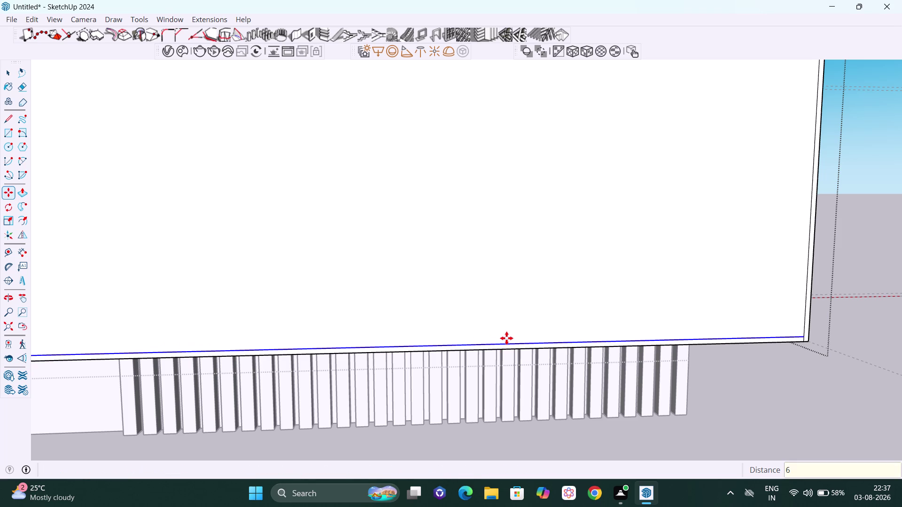
key(space)
scroll(up, 3)
scroll(up, 3)
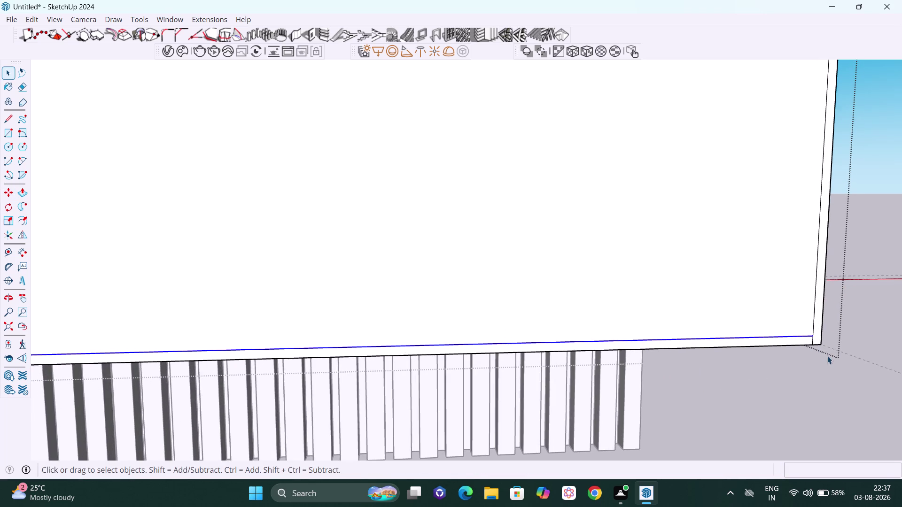
middle_drag(827, 356, 714, 352)
scroll(up, 3)
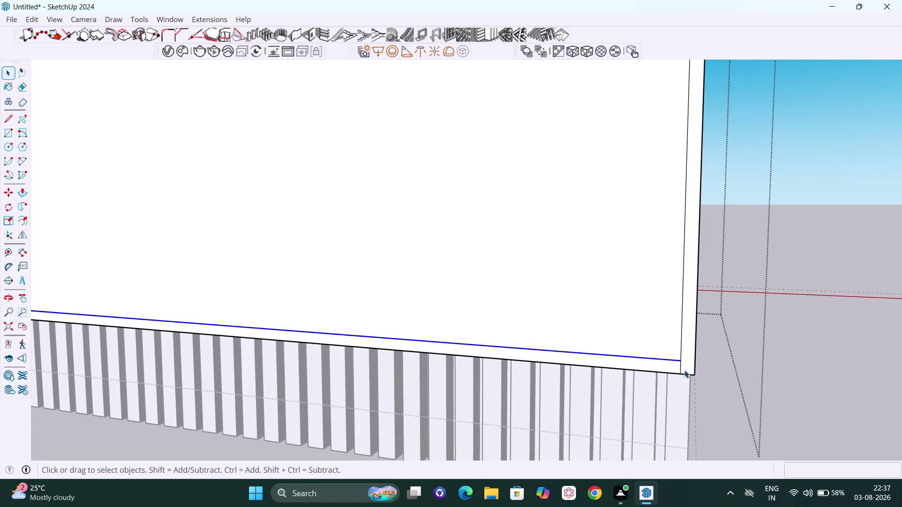
key(e)
drag(684, 371, 679, 369)
scroll(down, 3)
scroll(down, 3)
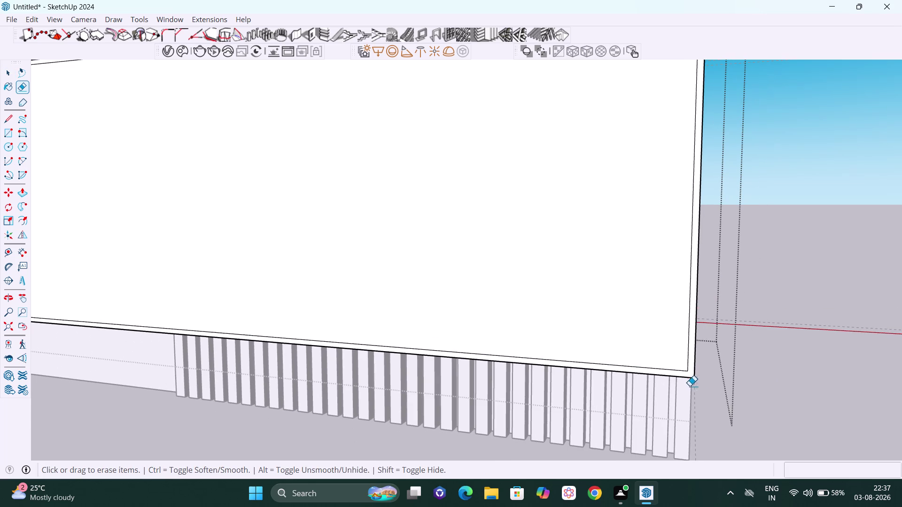
key(space)
key(h)
drag(538, 315, 901, 343)
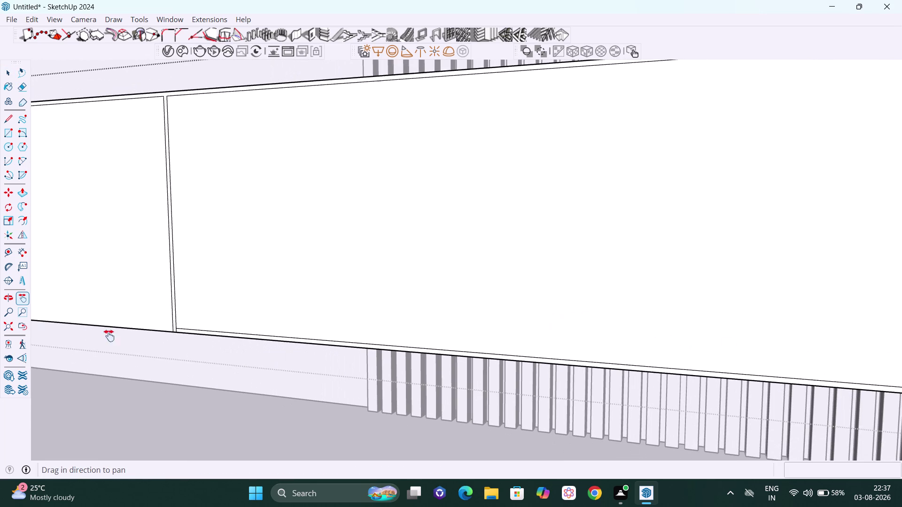
scroll(down, 3)
middle_drag(279, 304, 405, 286)
scroll(up, 3)
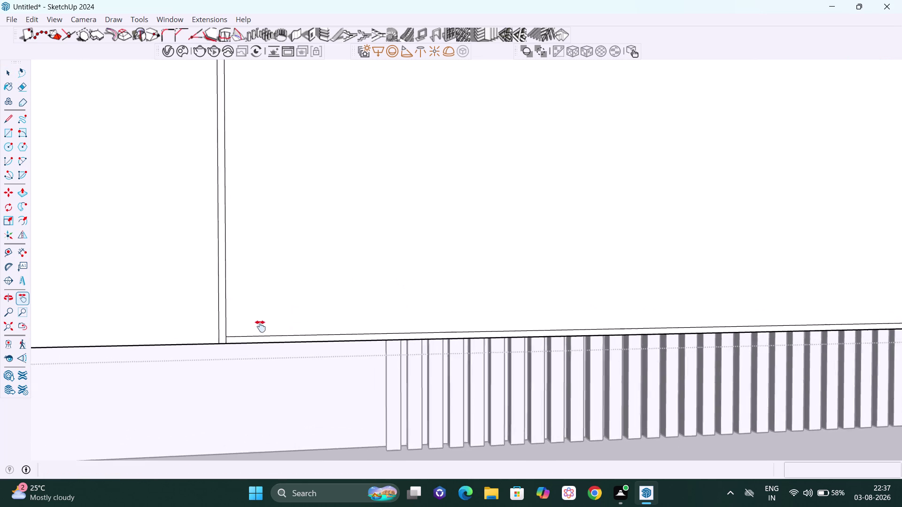
scroll(up, 3)
middle_drag(219, 355, 224, 355)
scroll(up, 3)
scroll(up, 3)
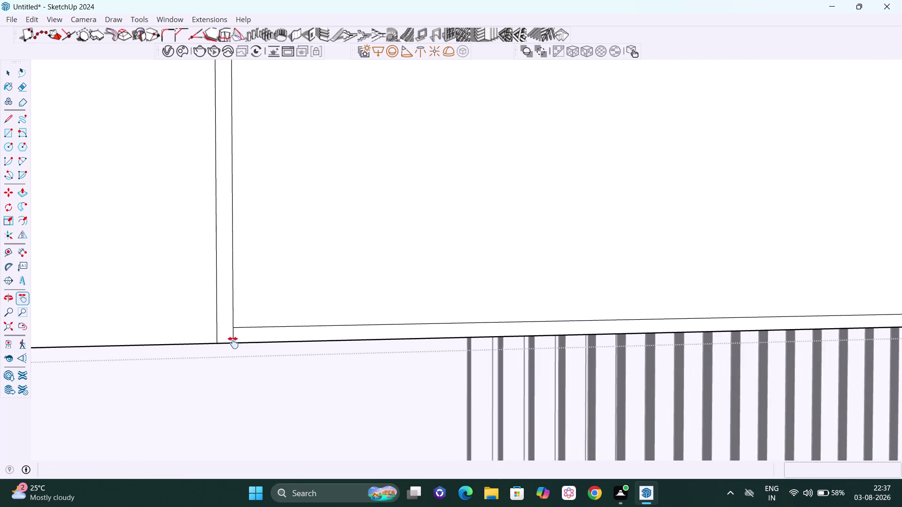
key(e)
scroll(up, 3)
click(232, 335)
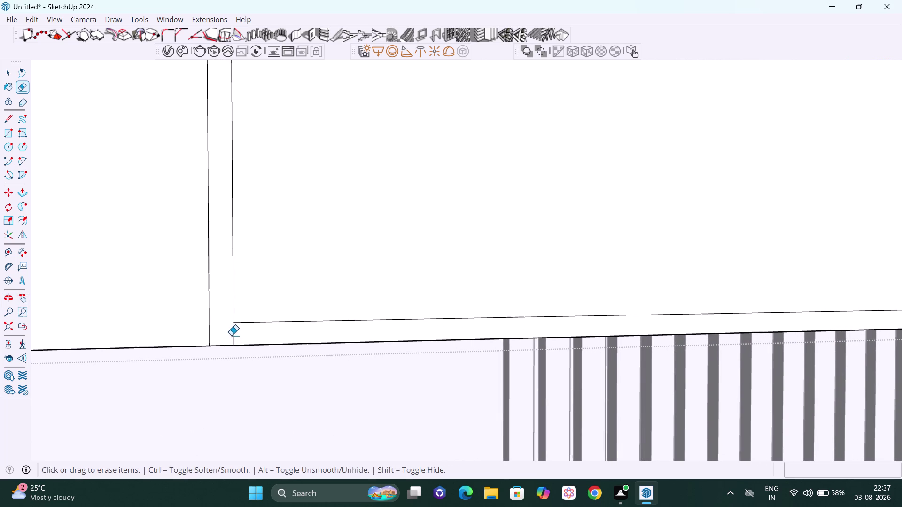
drag(231, 335, 241, 340)
key(space)
scroll(down, 3)
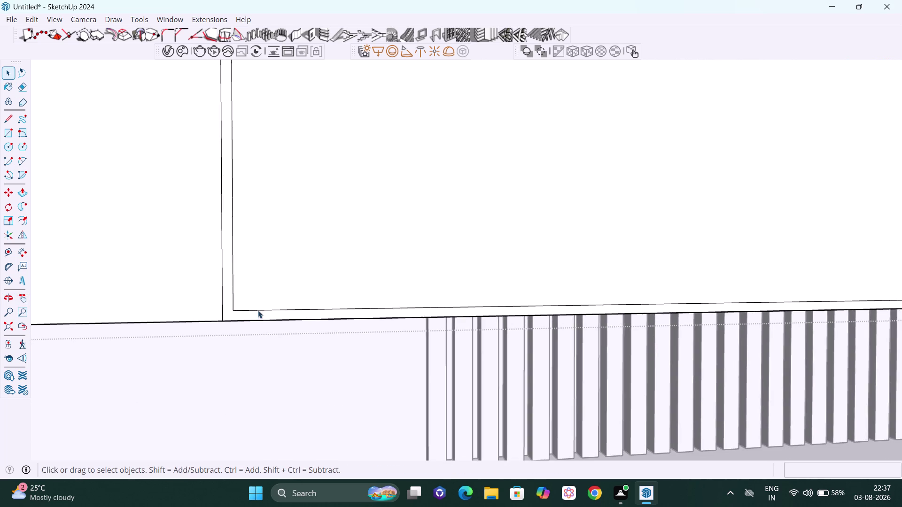
scroll(down, 3)
key(h)
drag(165, 275, 330, 254)
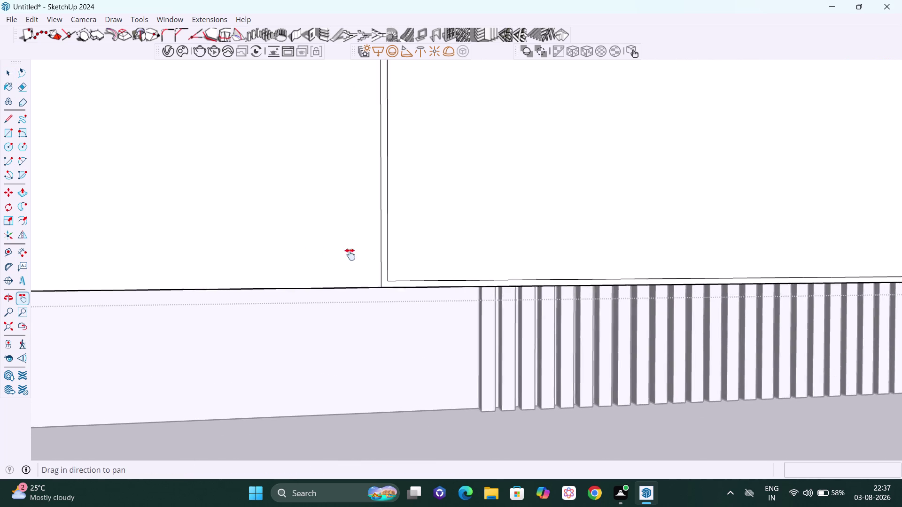
drag(330, 254, 578, 282)
scroll(down, 3)
drag(424, 292, 514, 299)
scroll(up, 3)
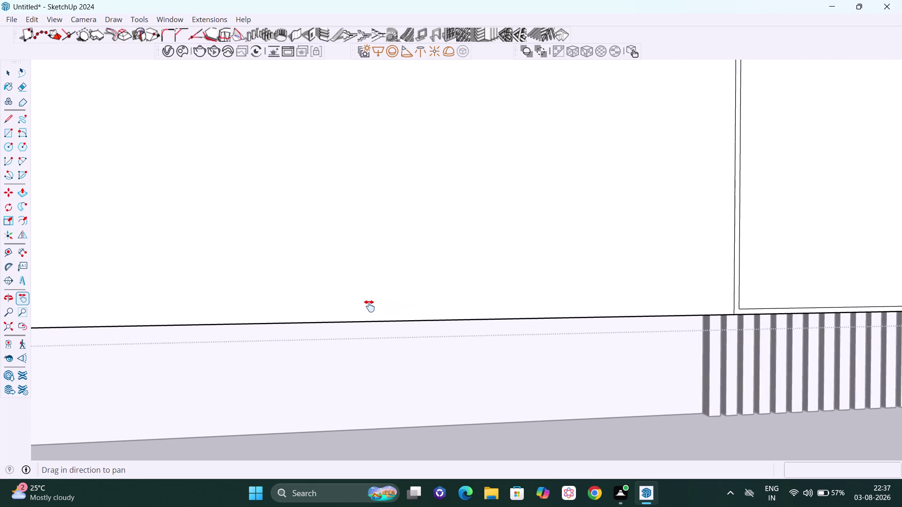
drag(369, 306, 689, 317)
scroll(down, 3)
drag(525, 298, 368, 298)
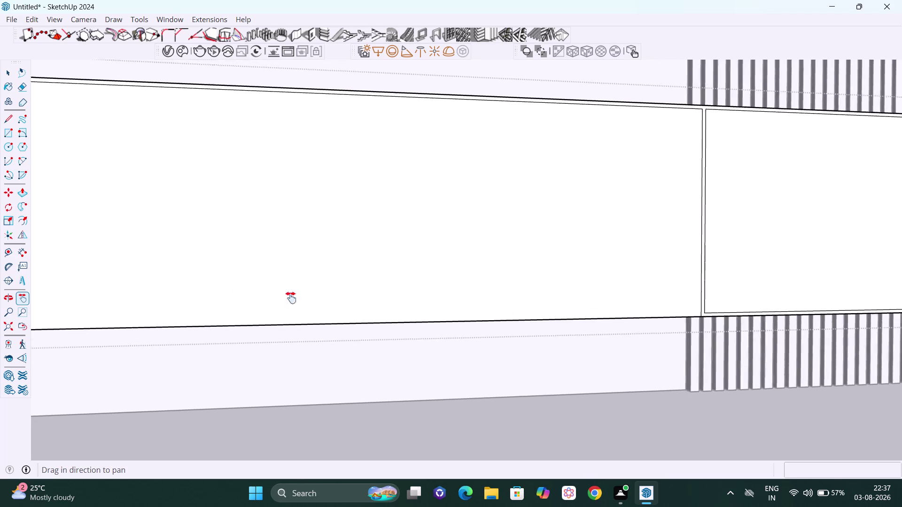
drag(368, 298, 110, 300)
scroll(up, 3)
middle_drag(363, 322, 309, 321)
scroll(up, 3)
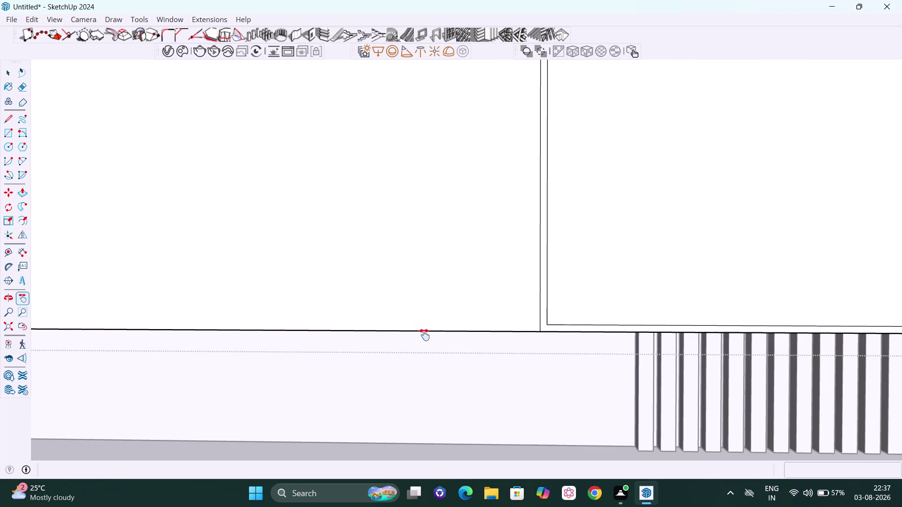
Start a move-copy from the left panel's bottom edge, then cancel it.
key(space)
key(m)
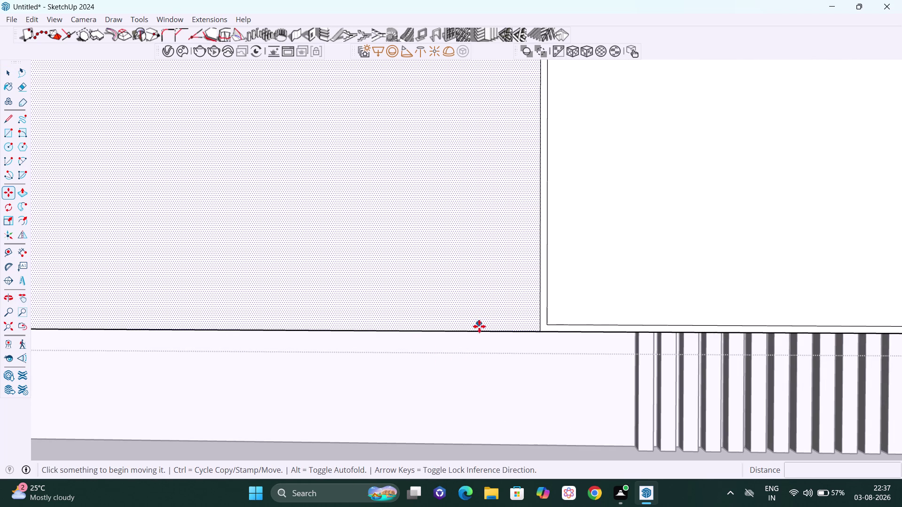
click(485, 331)
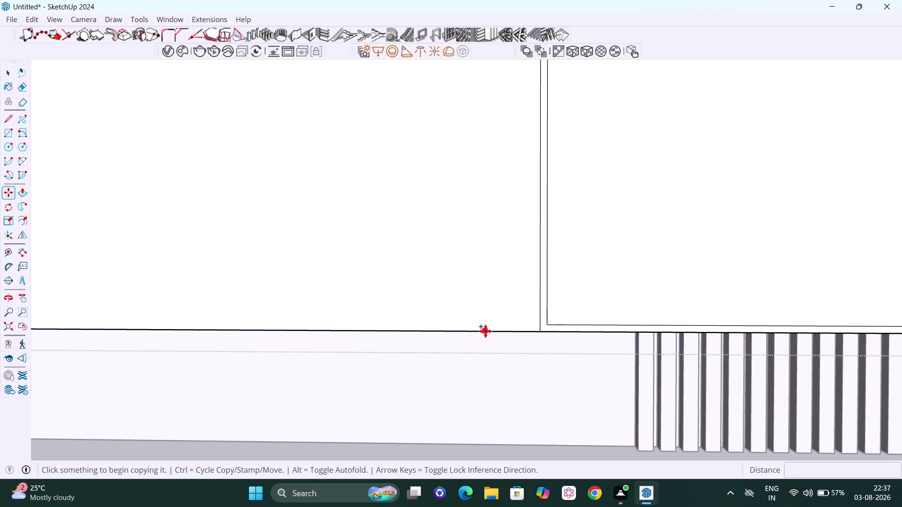
key(Up)
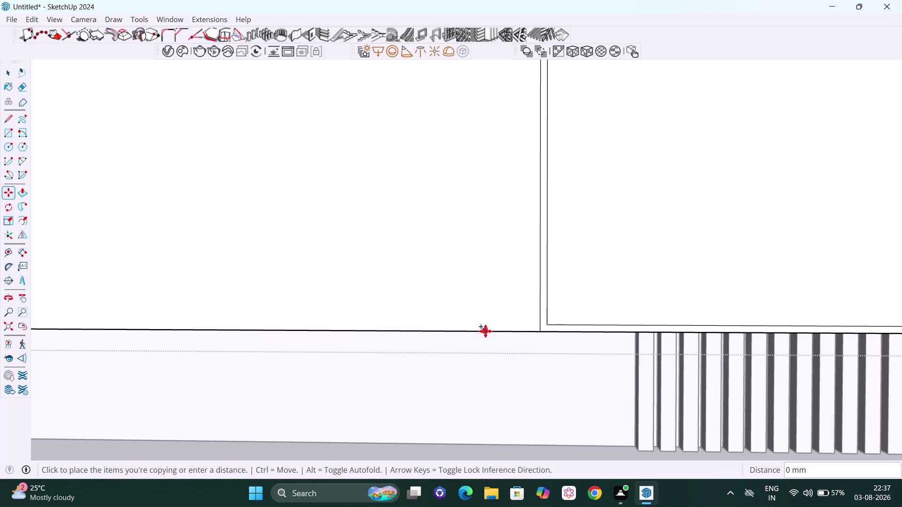
click(486, 331)
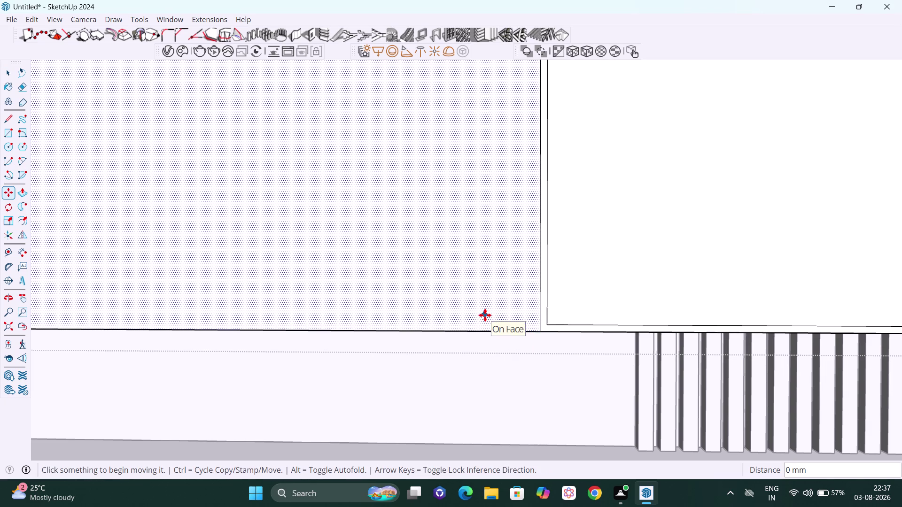
key(Escape)
key(space)
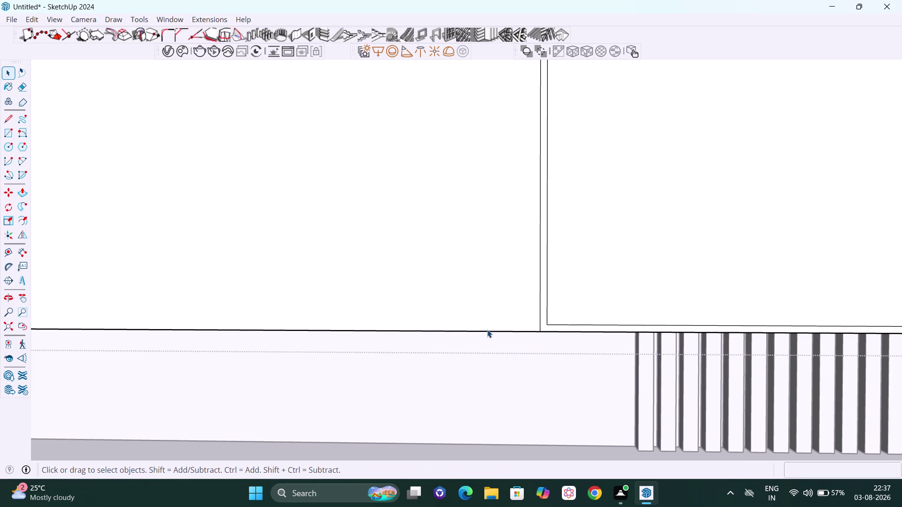
Select the left panel's bottom edge and copy it 6 mm upward.
click(487, 330)
click(487, 330)
click(487, 329)
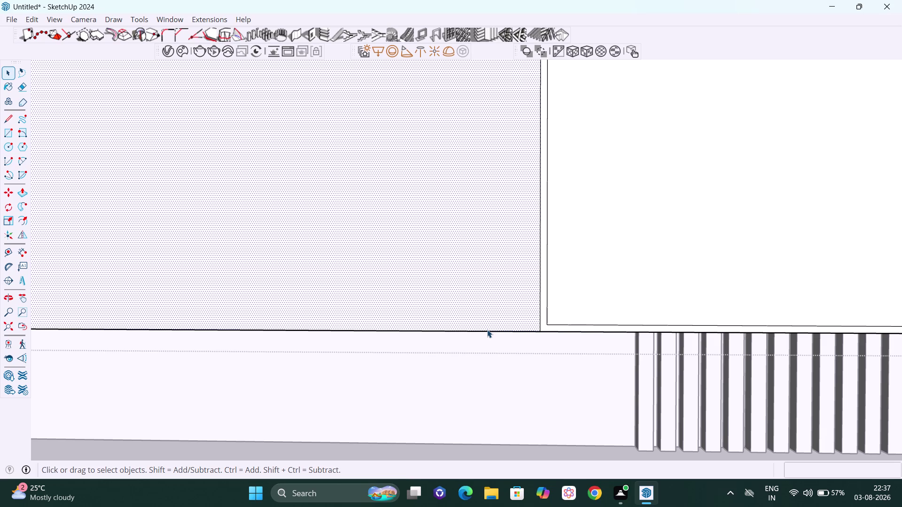
click(488, 330)
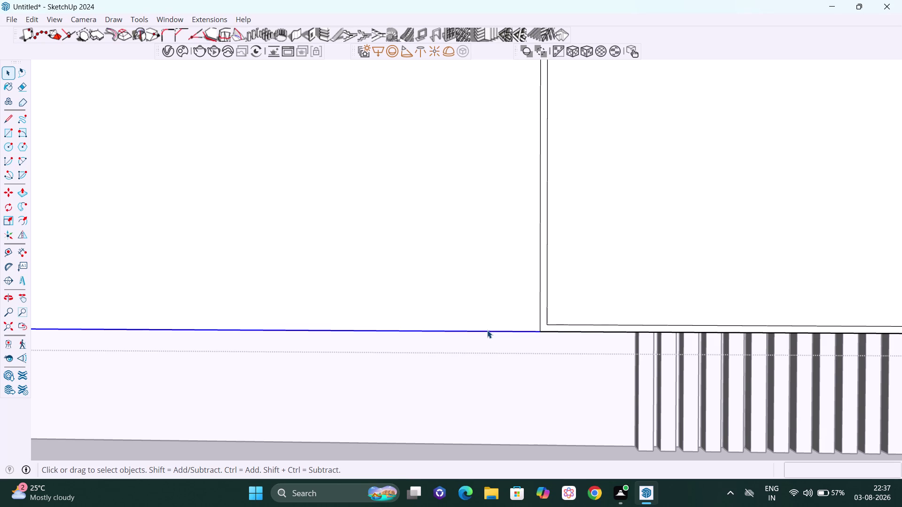
key(m)
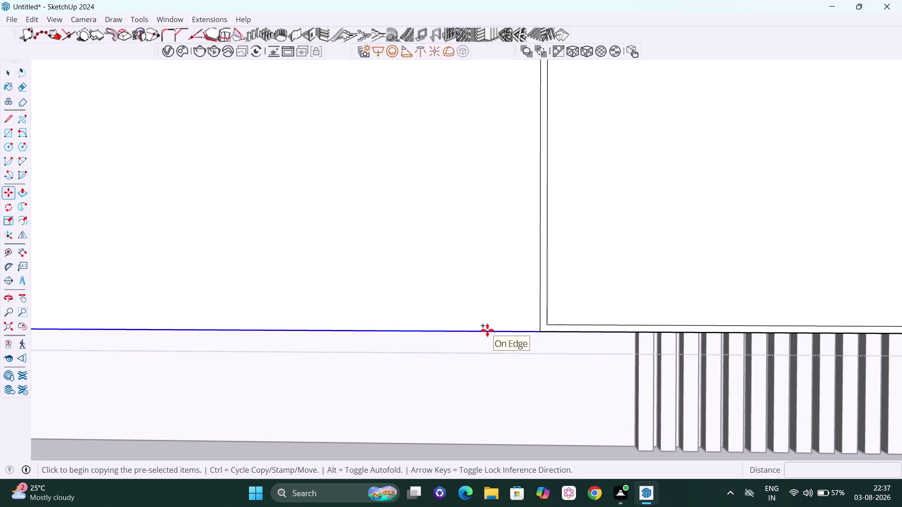
key(Up)
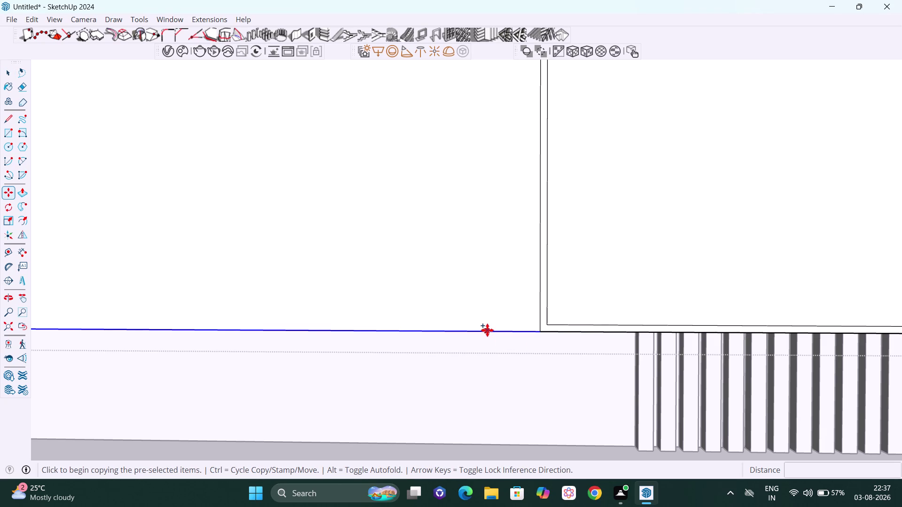
click(487, 330)
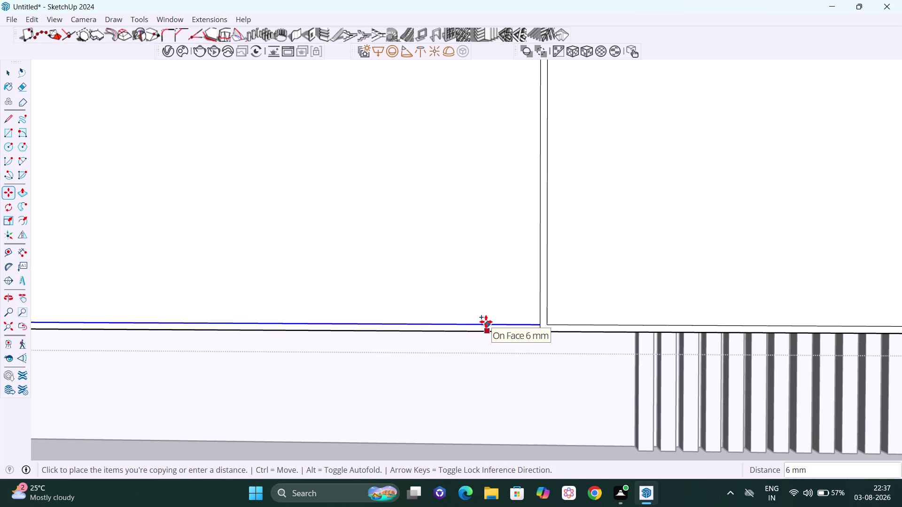
key(6)
key(Return)
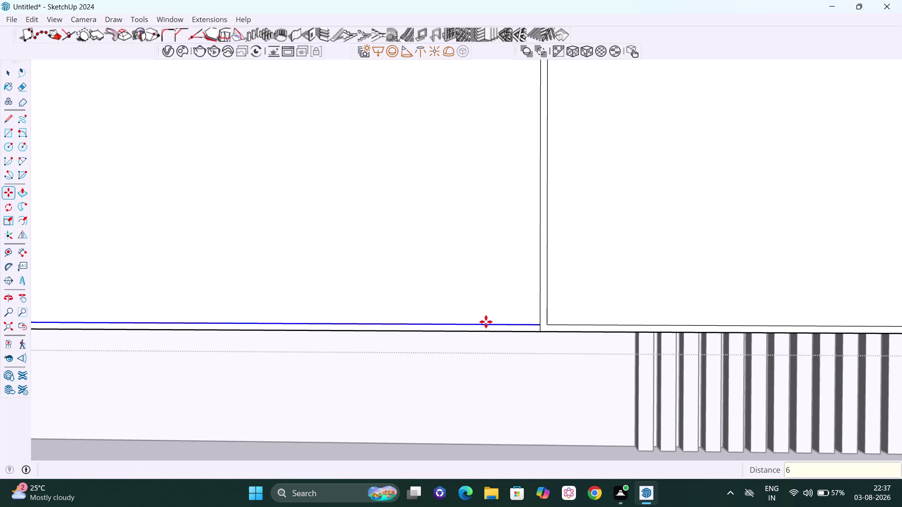
key(space)
Pan across the fronts to the vertical gap between the stacked drawer panels.
scroll(up, 3)
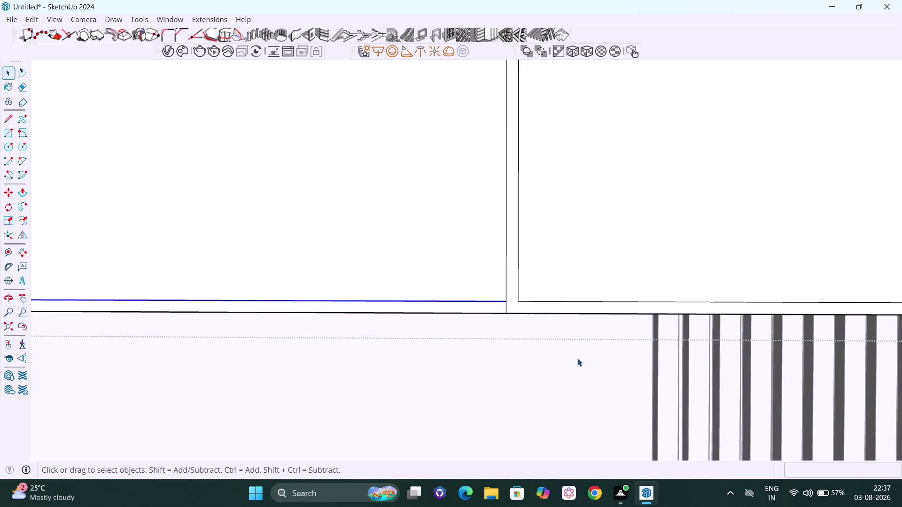
scroll(up, 3)
key(e)
scroll(up, 3)
drag(455, 290, 468, 290)
scroll(down, 3)
scroll(down, 3)
key(space)
key(h)
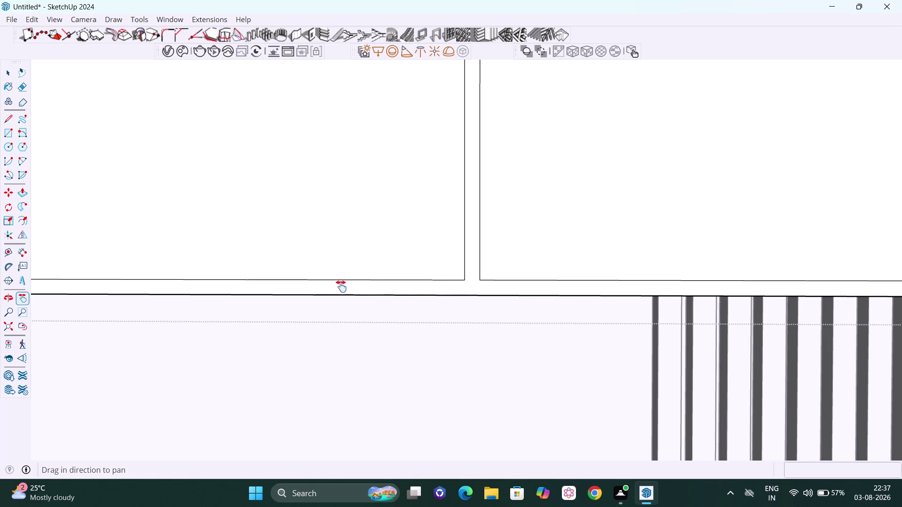
drag(344, 297, 679, 337)
scroll(down, 3)
scroll(down, 3)
scroll(down, 3)
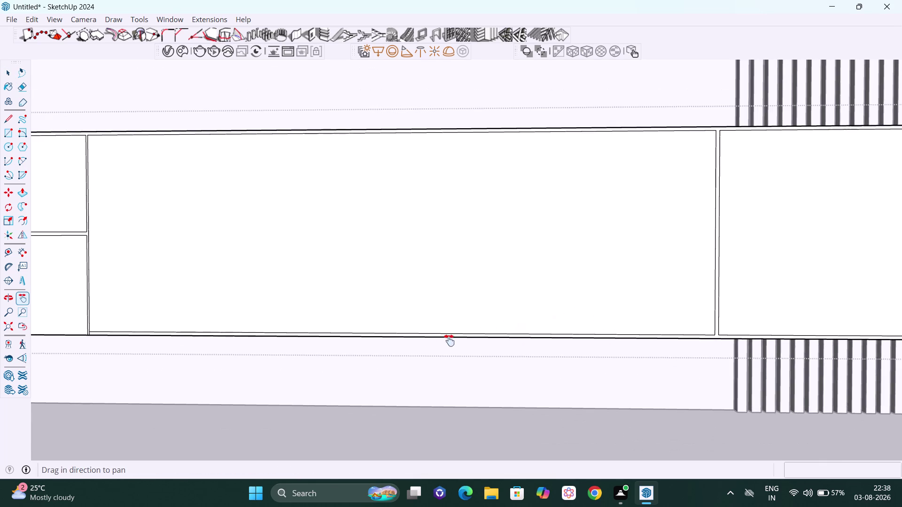
drag(429, 340, 708, 337)
middle_drag(465, 325, 499, 323)
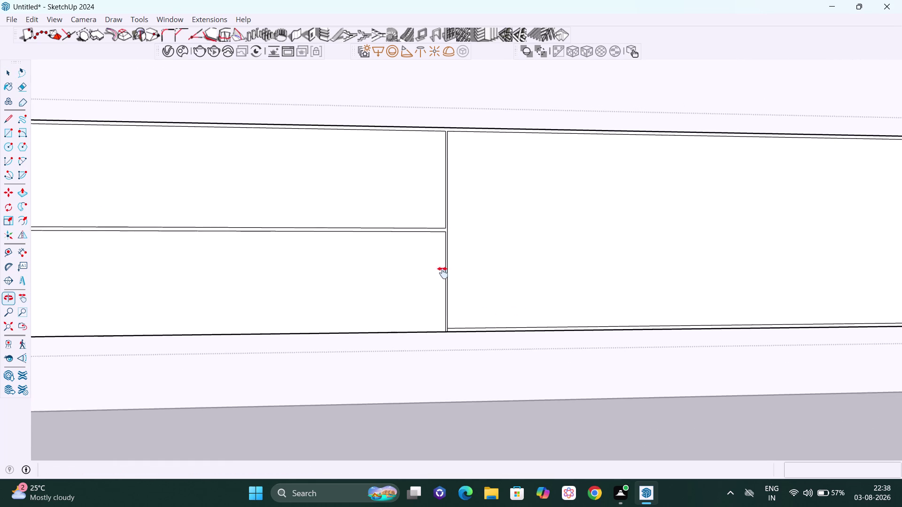
scroll(up, 3)
scroll(up, 3)
middle_drag(464, 249, 411, 241)
scroll(up, 3)
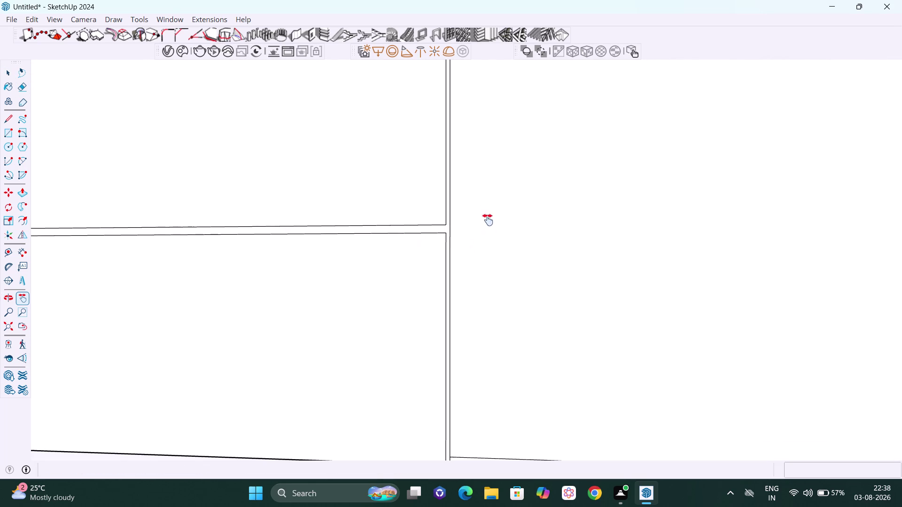
middle_drag(486, 236, 521, 232)
scroll(up, 3)
scroll(down, 3)
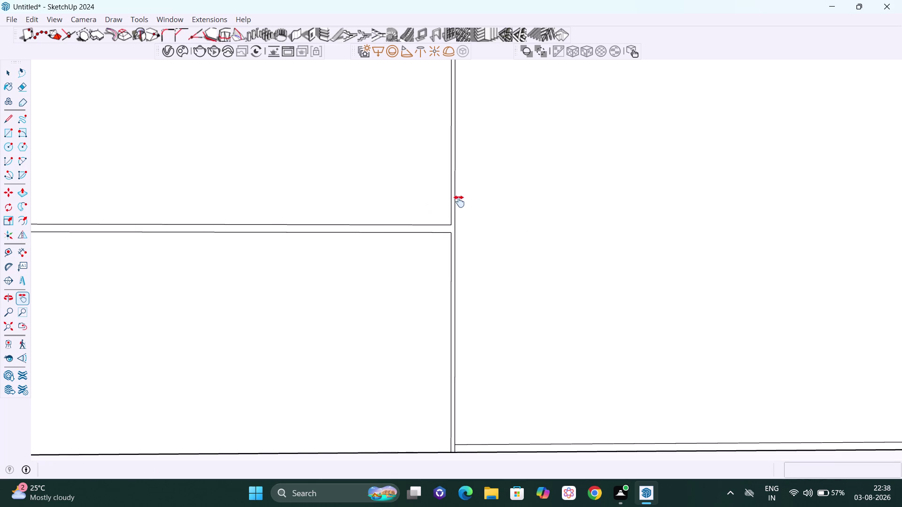
scroll(down, 3)
drag(459, 199, 456, 245)
scroll(up, 3)
key(space)
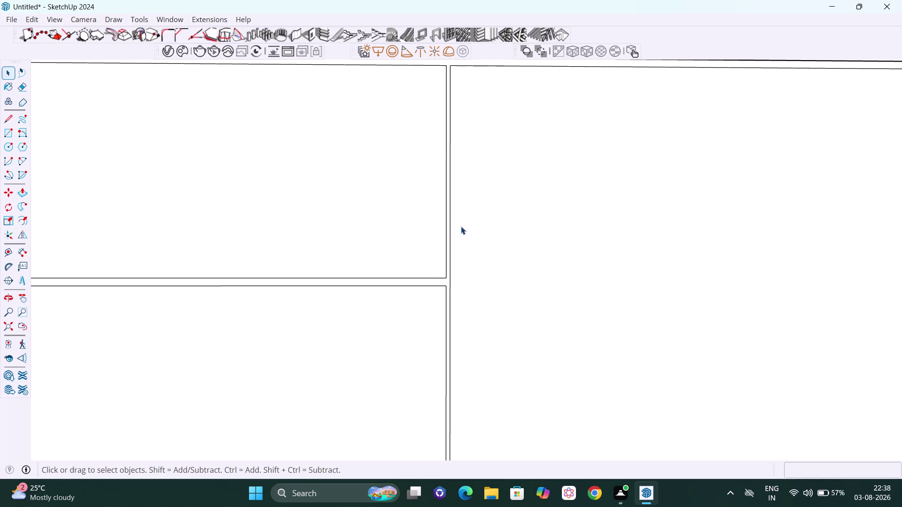
Copy the vertical edge between the panels 1.5 mm sideways.
scroll(up, 3)
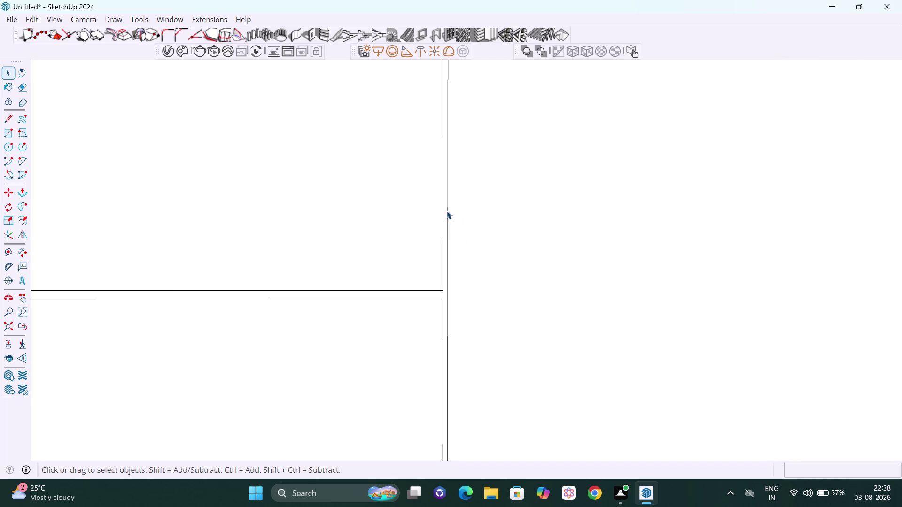
click(446, 209)
key(m)
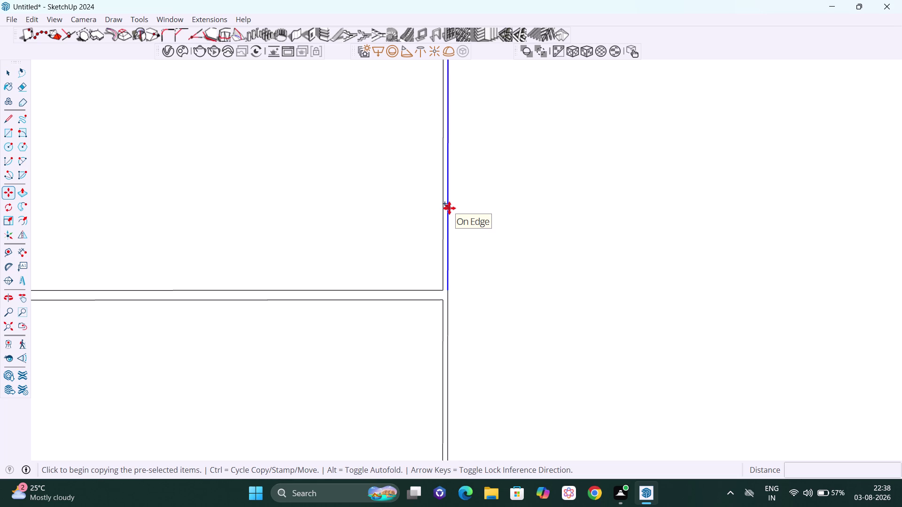
key(Right)
click(449, 208)
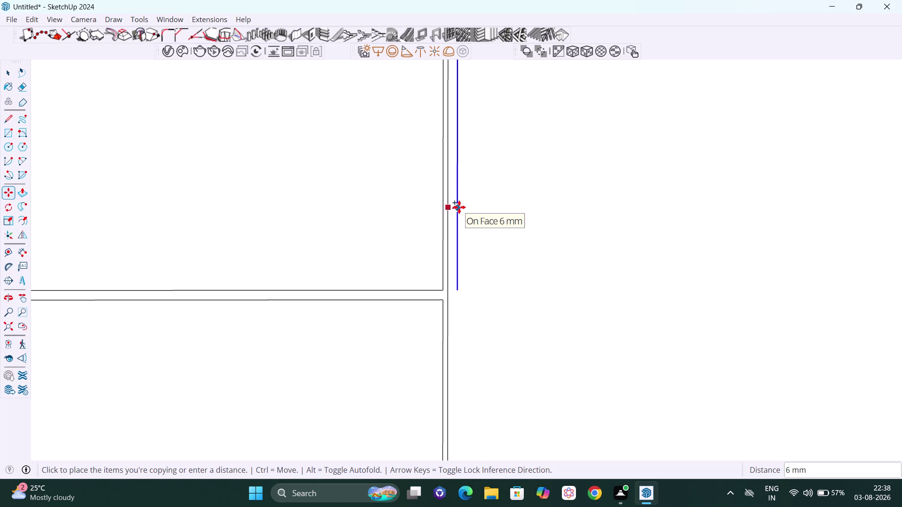
text(1.5)
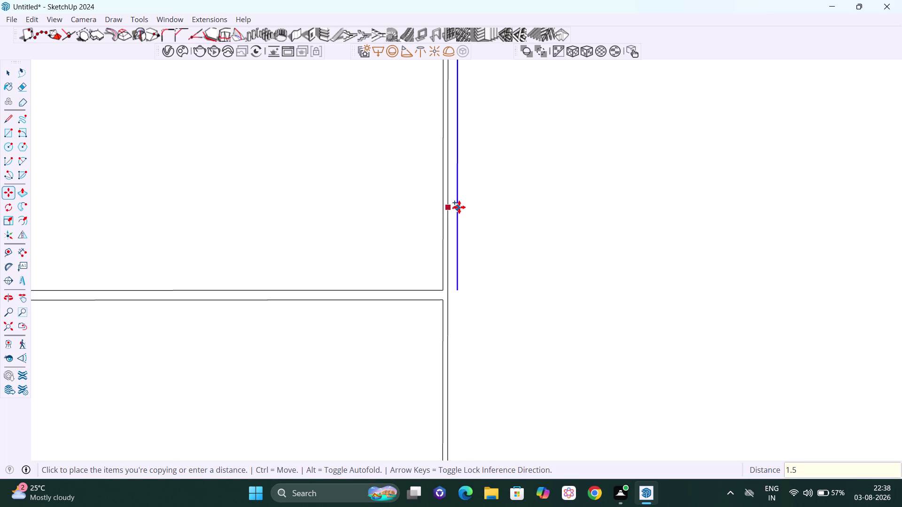
key(Return)
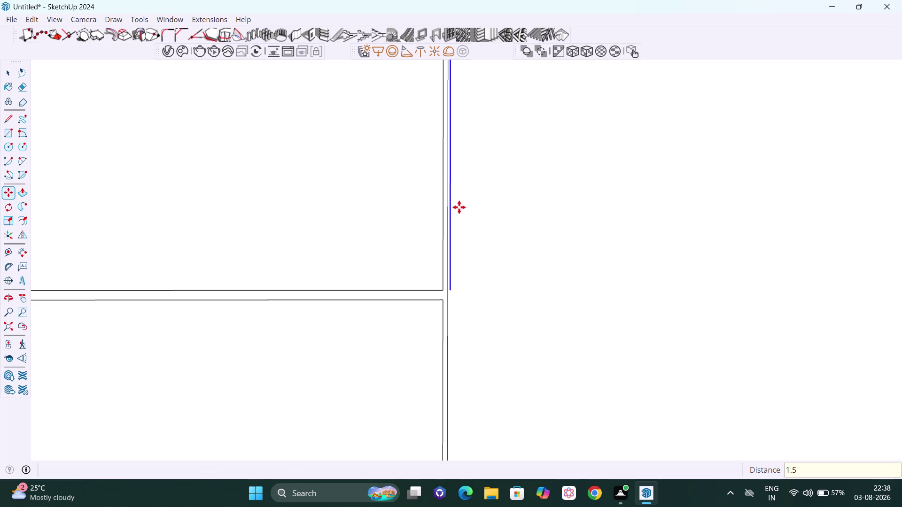
scroll(up, 3)
scroll(up, 3)
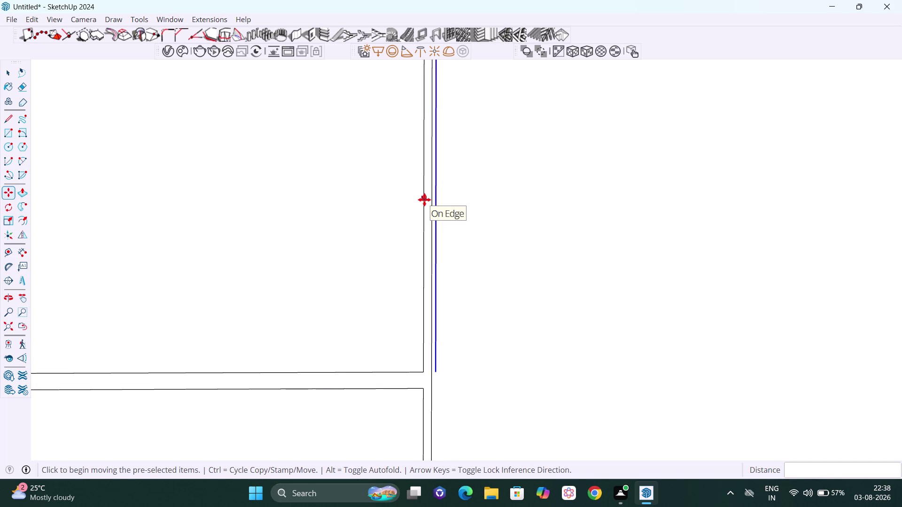
Copy the vertical edge beside the gap with another 1.5 mm offset.
key(space)
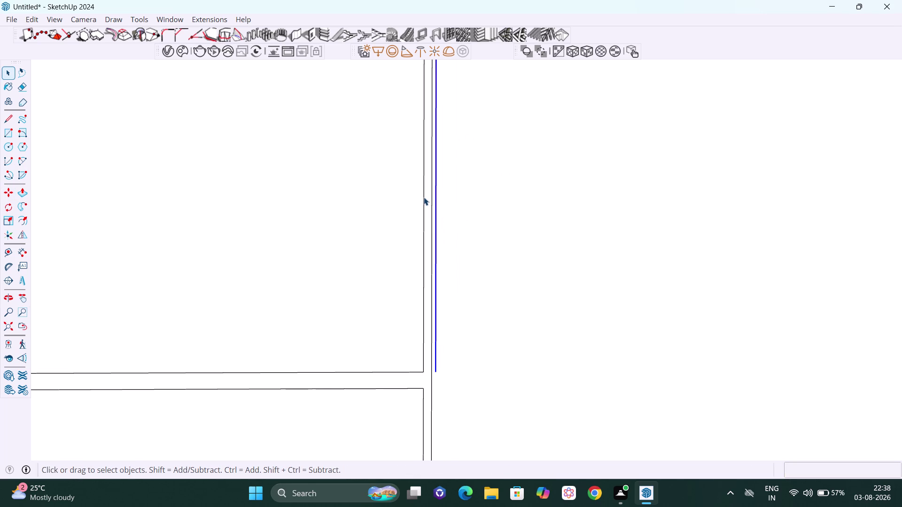
click(423, 190)
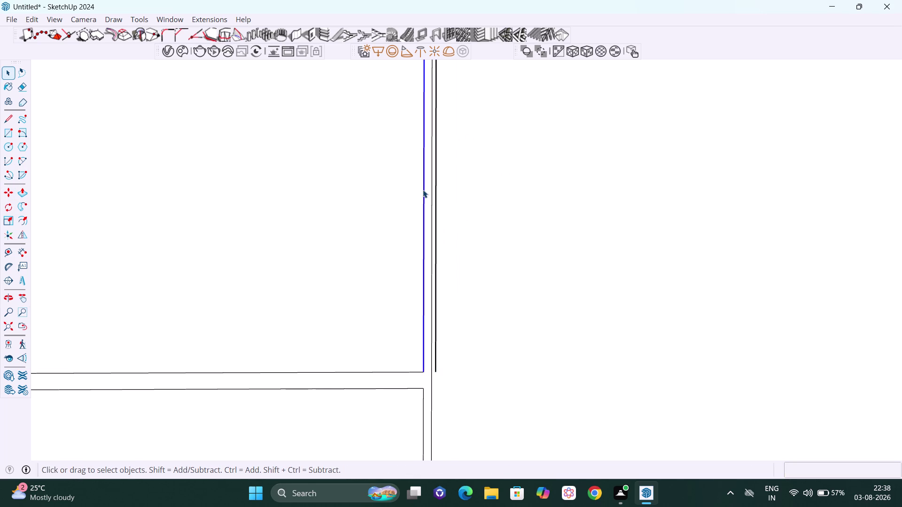
key(m)
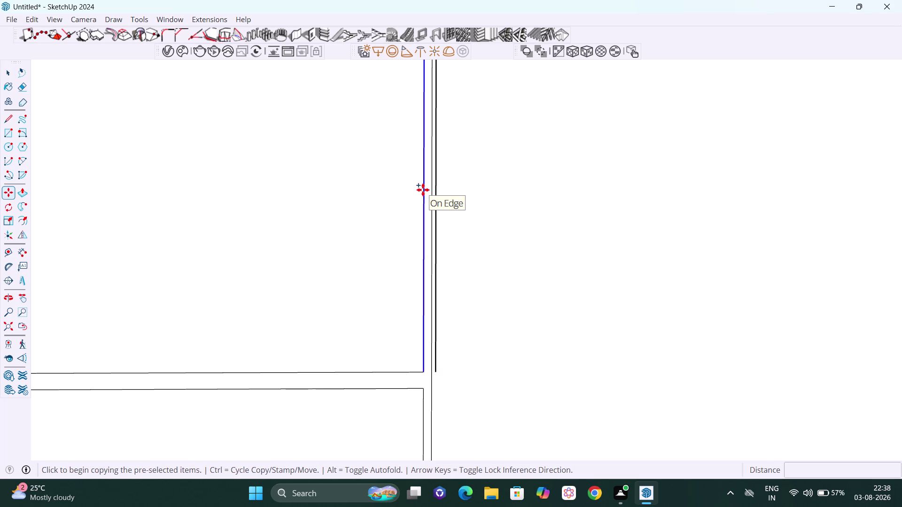
click(423, 190)
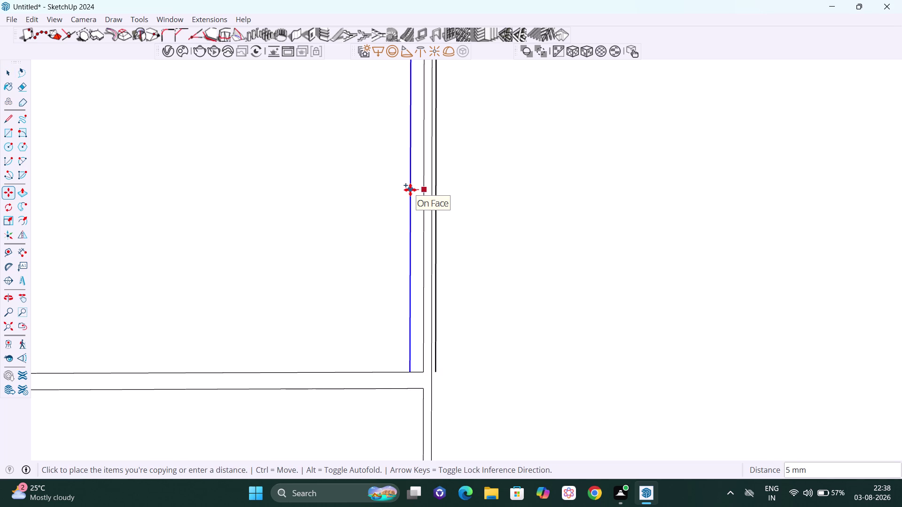
text(1.)
key(5)
key(Return)
key(space)
scroll(up, 3)
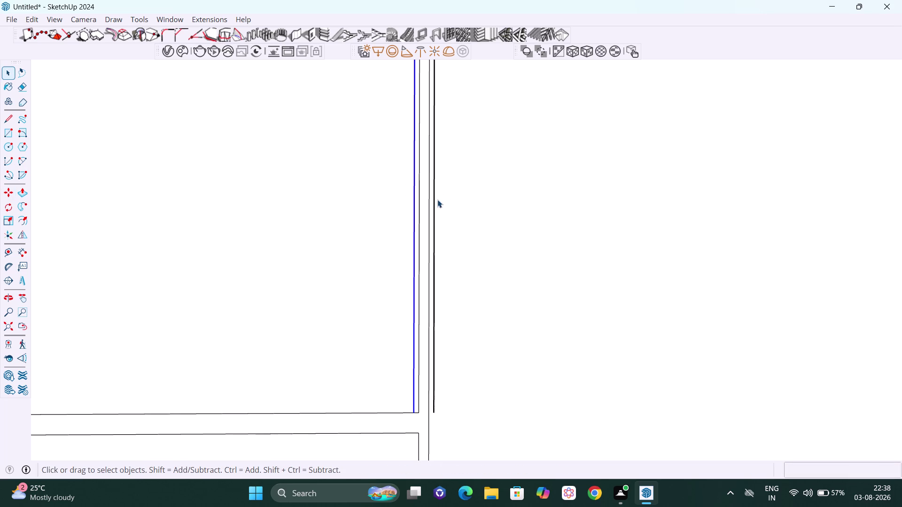
Measure the vertical gap's width with the Tape Measure.
key(e)
scroll(up, 3)
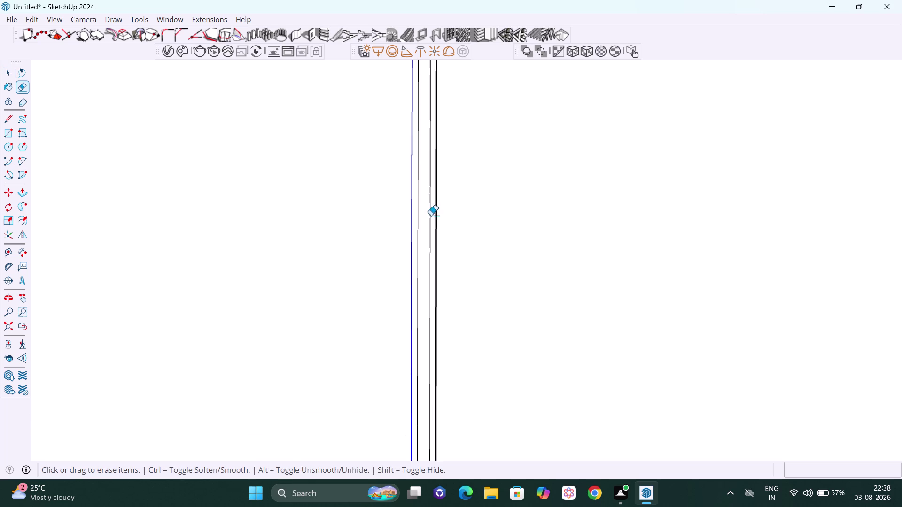
scroll(up, 3)
scroll(up, 3)
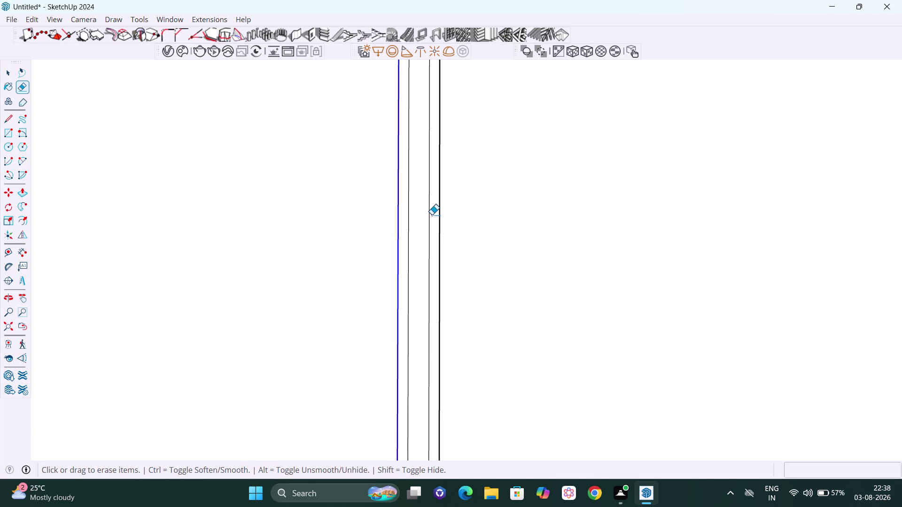
key(t)
scroll(up, 3)
click(402, 202)
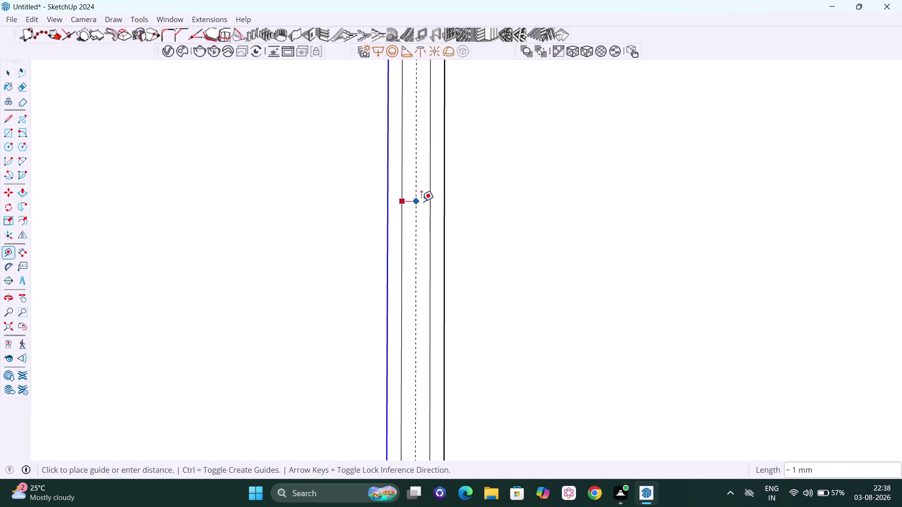
key(space)
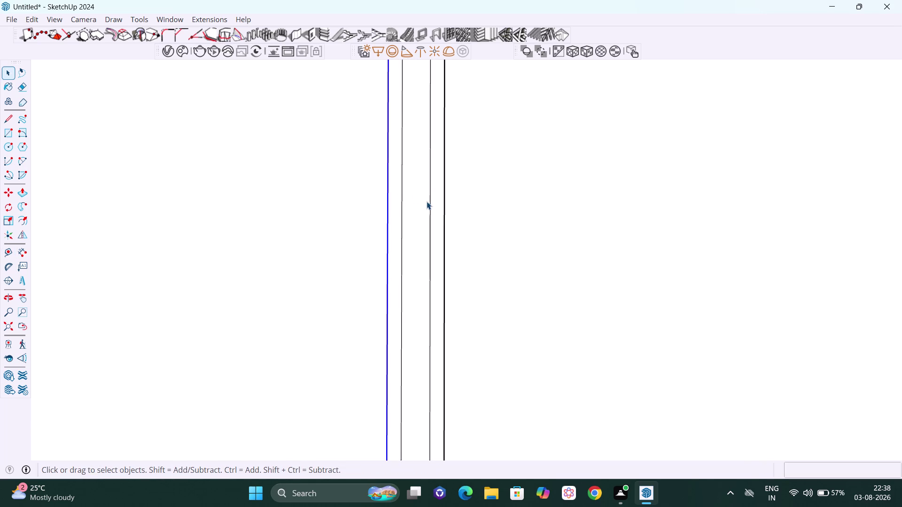
key(t)
scroll(up, 3)
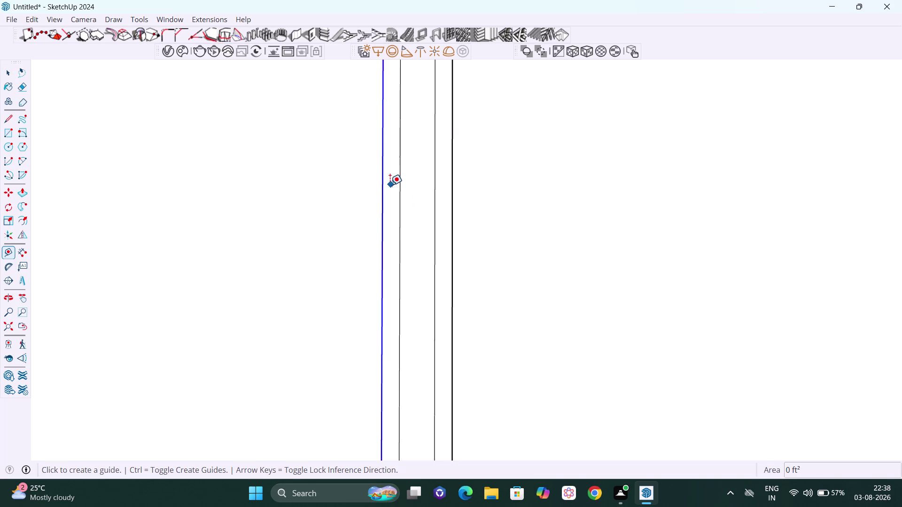
click(382, 185)
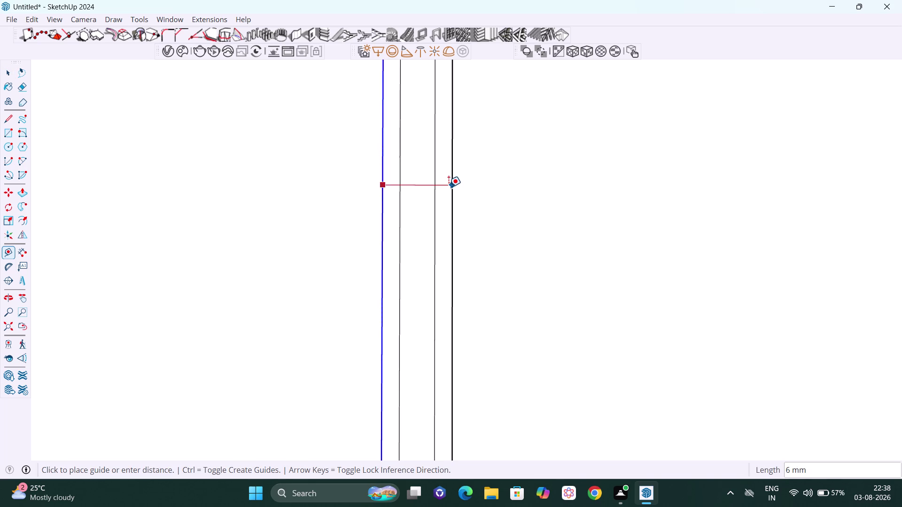
key(space)
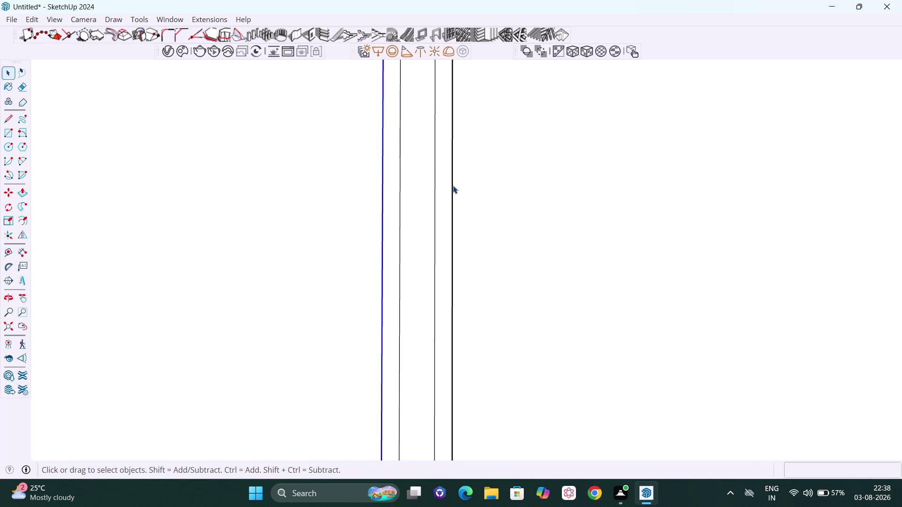
Erase the two extra inner edges inside the gap.
key(e)
scroll(up, 3)
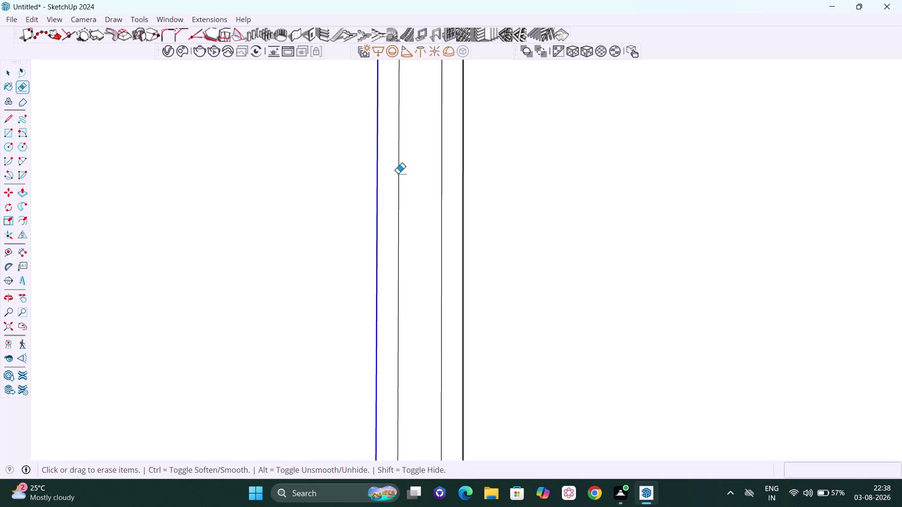
drag(397, 172, 406, 181)
drag(436, 190, 445, 197)
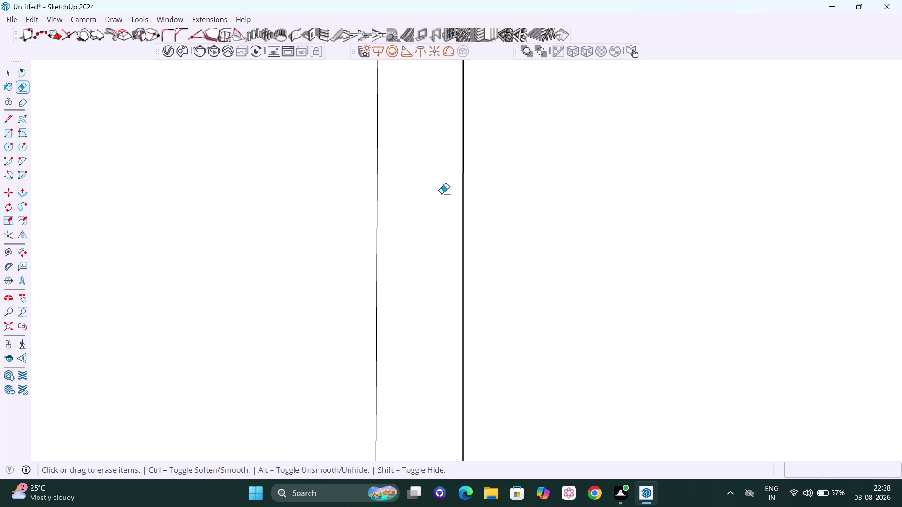
scroll(down, 3)
key(space)
scroll(down, 3)
scroll(down, 3)
scroll(down, 3)
scroll(down, 3)
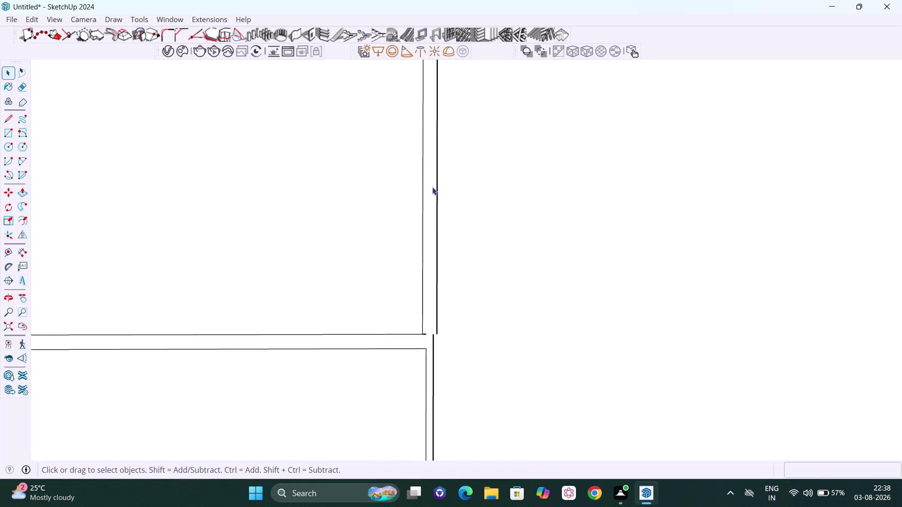
scroll(down, 3)
scroll(down, 3)
scroll(down, 3)
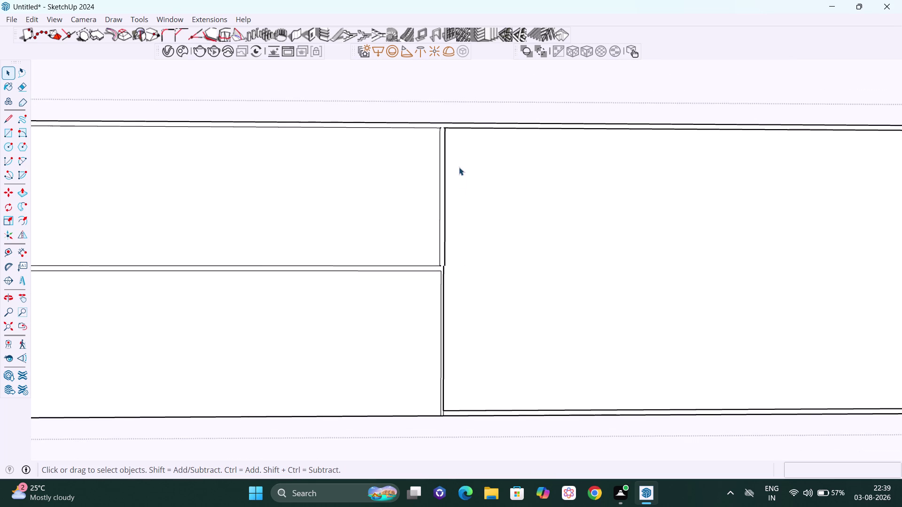
scroll(up, 3)
scroll(up, 3)
scroll(up, 3)
scroll(up, 3)
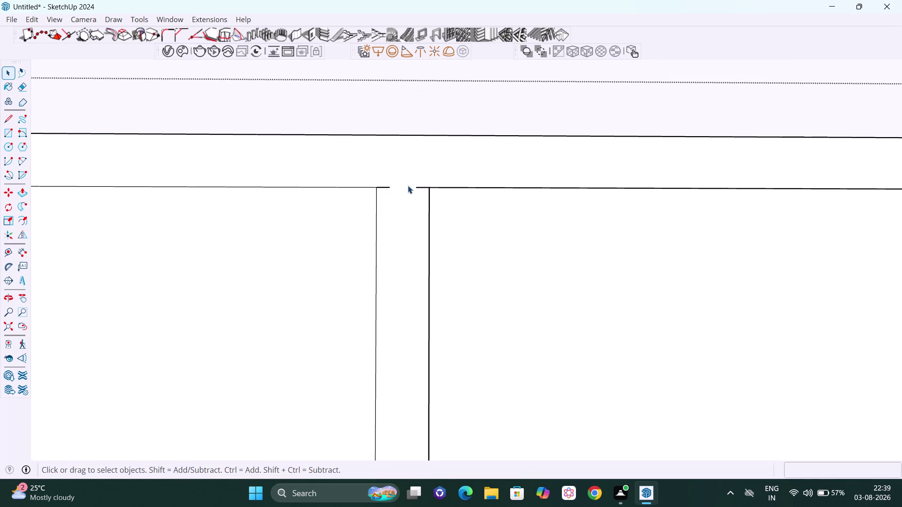
Erase the two stray stubs at the top of the gap.
key(e)
scroll(up, 3)
drag(381, 185, 379, 206)
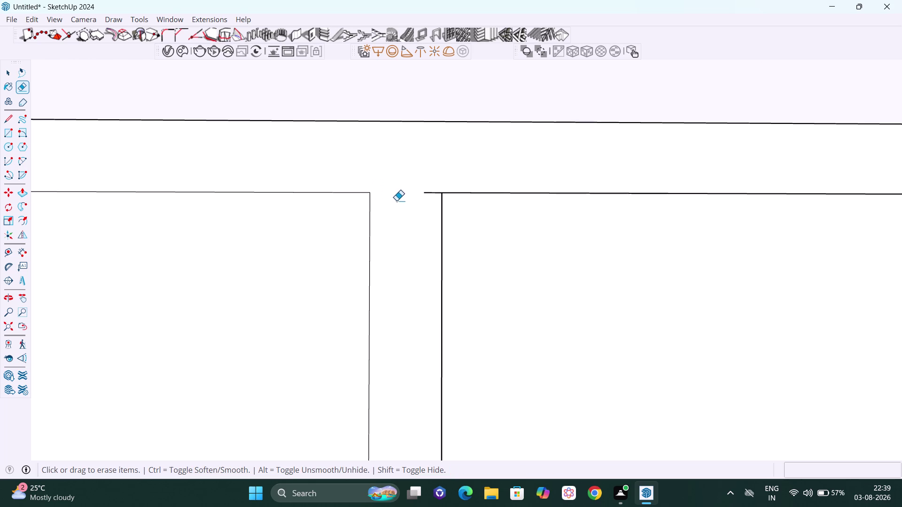
drag(426, 186, 427, 204)
key(space)
scroll(down, 3)
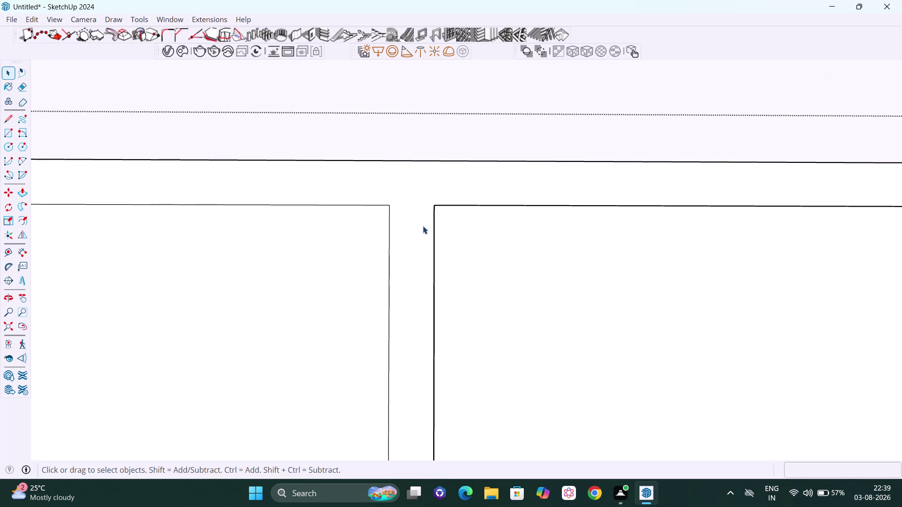
scroll(down, 3)
Pan down to the panel junction and select the lower vertical edge by the gap.
key(h)
drag(499, 312, 501, 150)
scroll(down, 3)
scroll(down, 3)
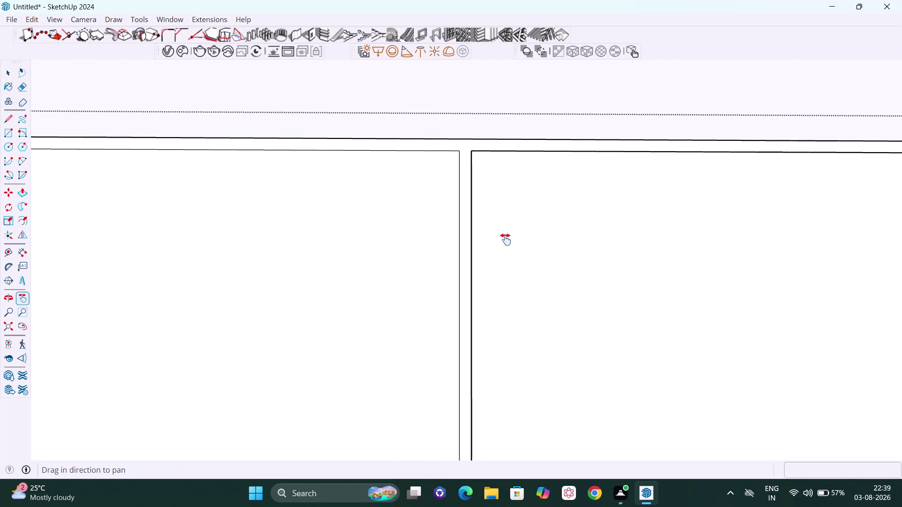
drag(509, 329, 522, 100)
scroll(down, 3)
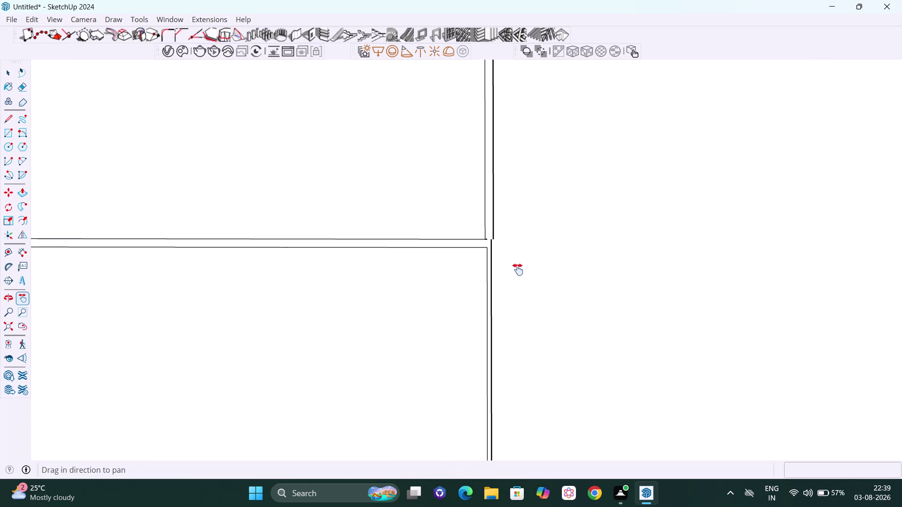
middle_drag(518, 266, 519, 251)
scroll(up, 3)
scroll(up, 3)
scroll(up, 3)
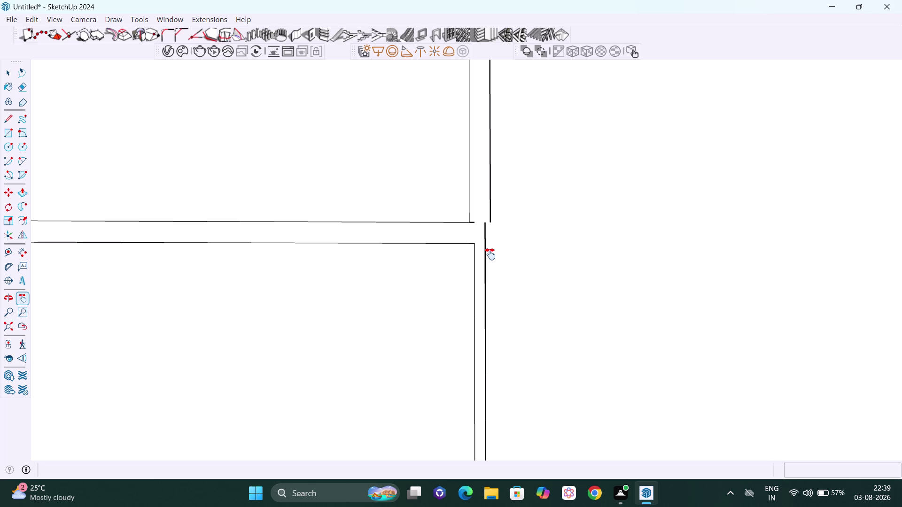
key(space)
scroll(up, 3)
scroll(up, 3)
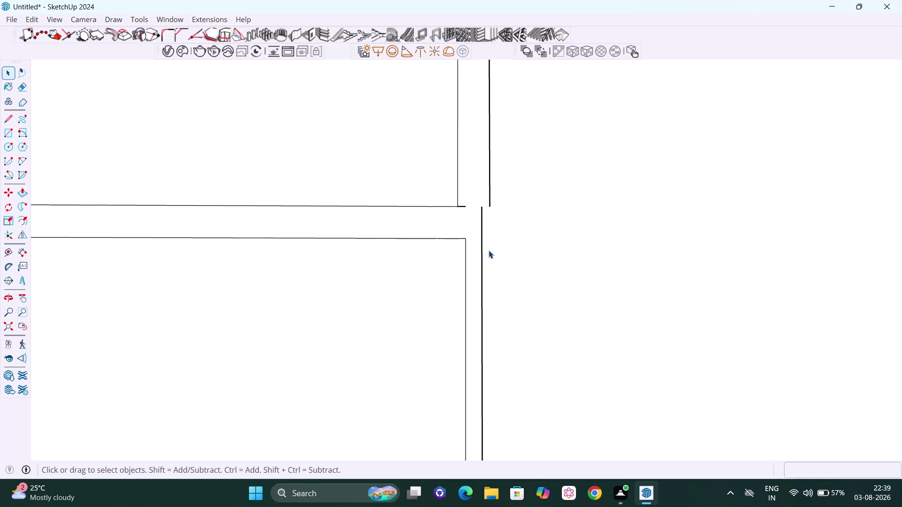
scroll(up, 3)
click(481, 256)
Copy the first selected divider edge 1.5 mm right, then 6 mm left.
key(m)
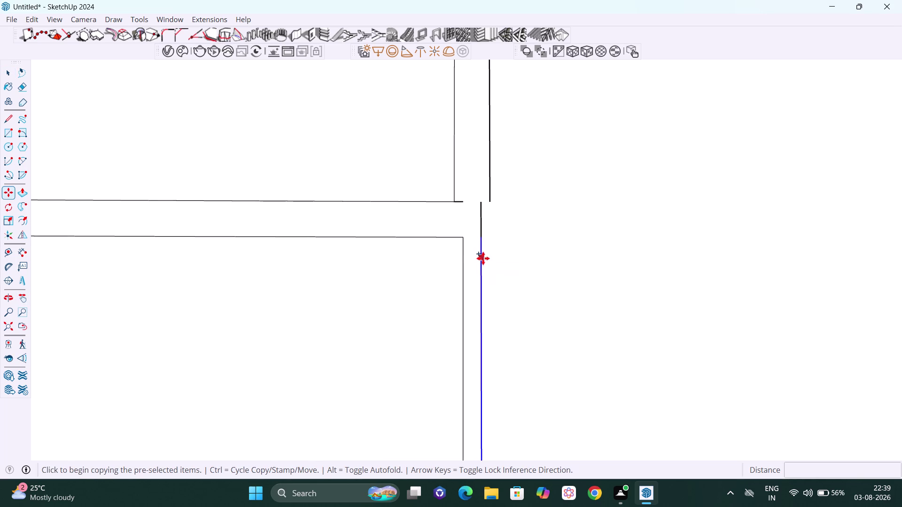
click(481, 261)
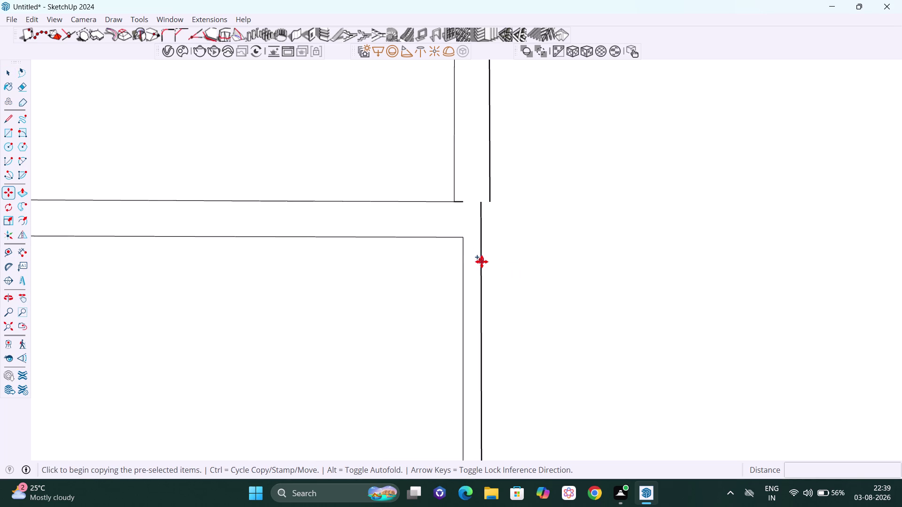
key(Right)
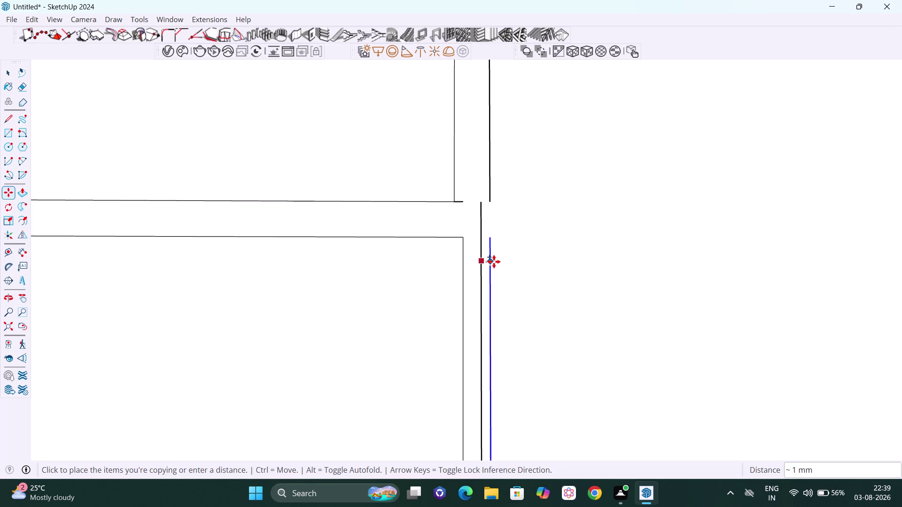
text(1.5)
key(Return)
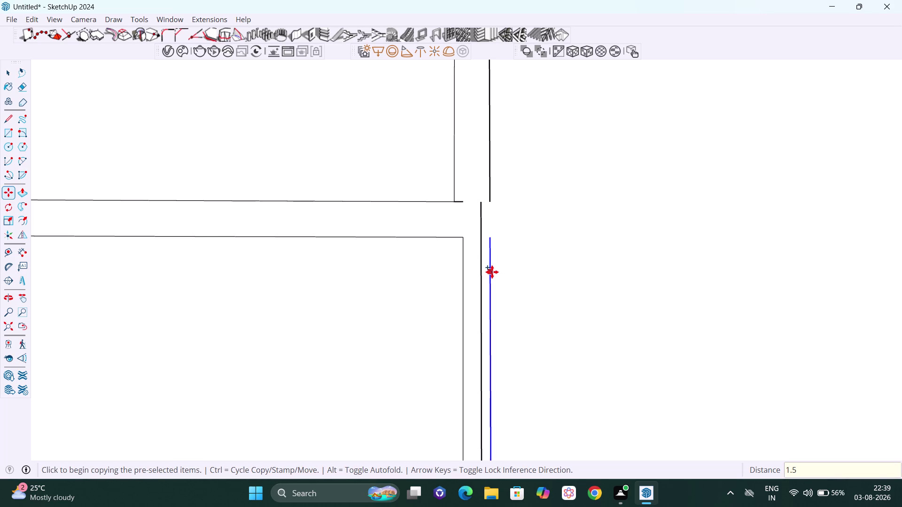
click(492, 272)
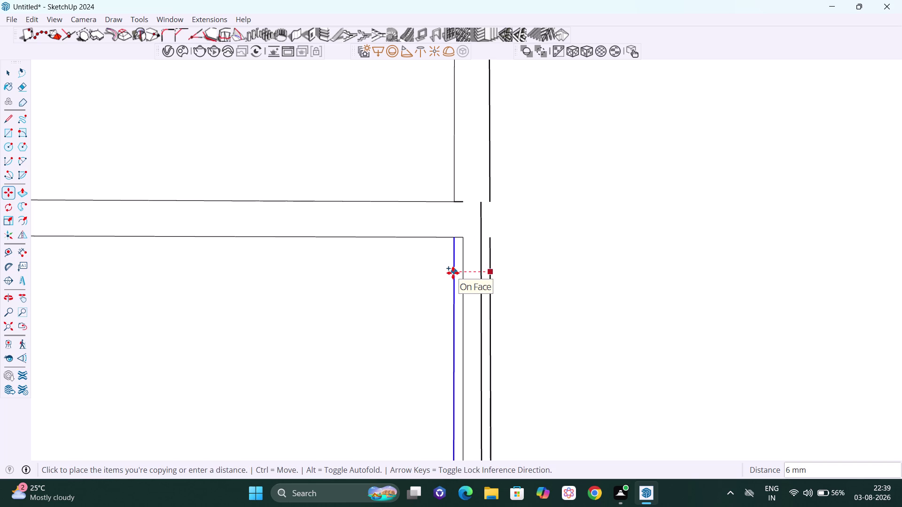
key(6)
key(Return)
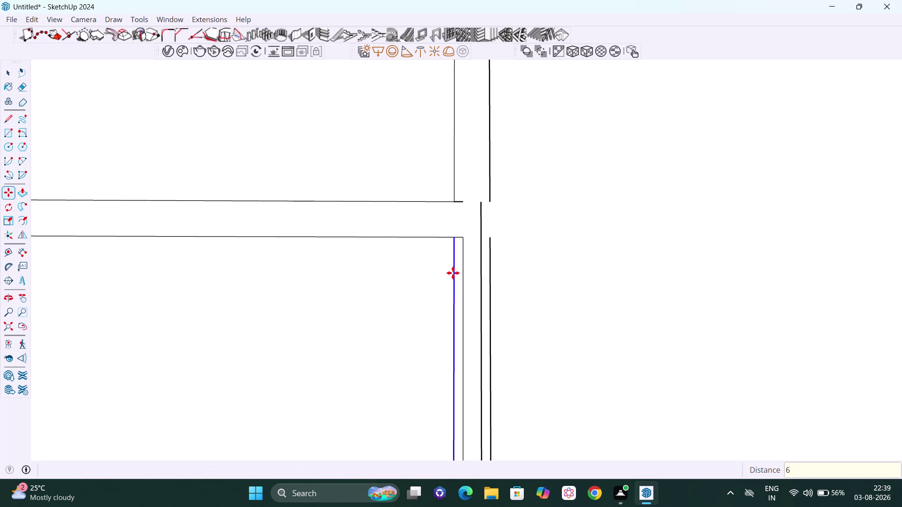
scroll(up, 3)
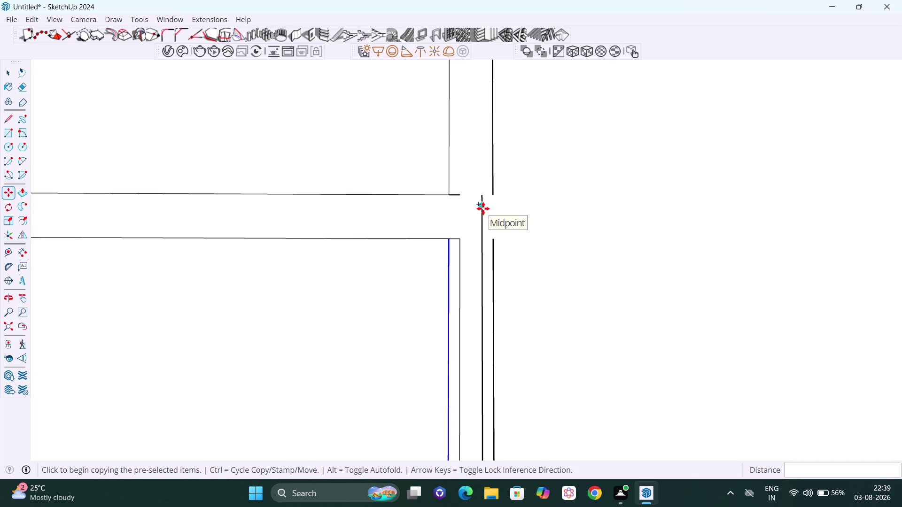
Copy the upper short junction edge 1.5 mm right and 6 mm left.
key(space)
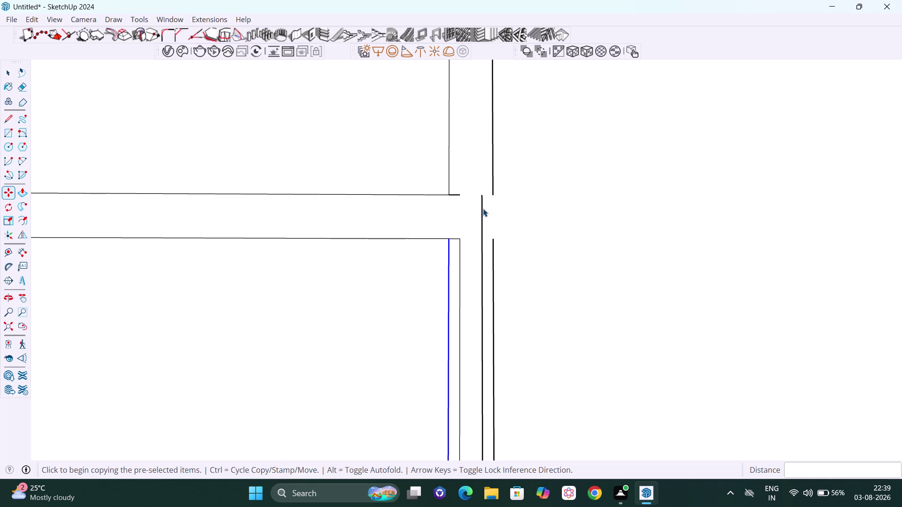
click(481, 206)
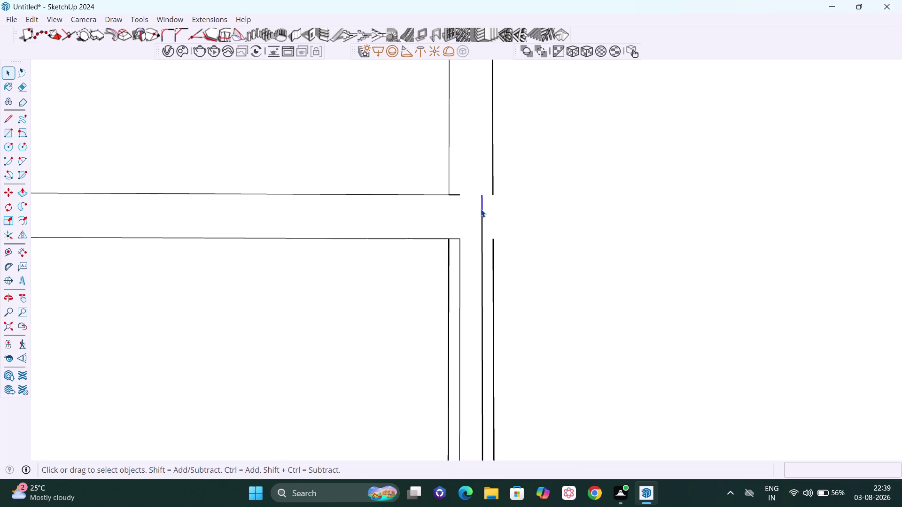
key(m)
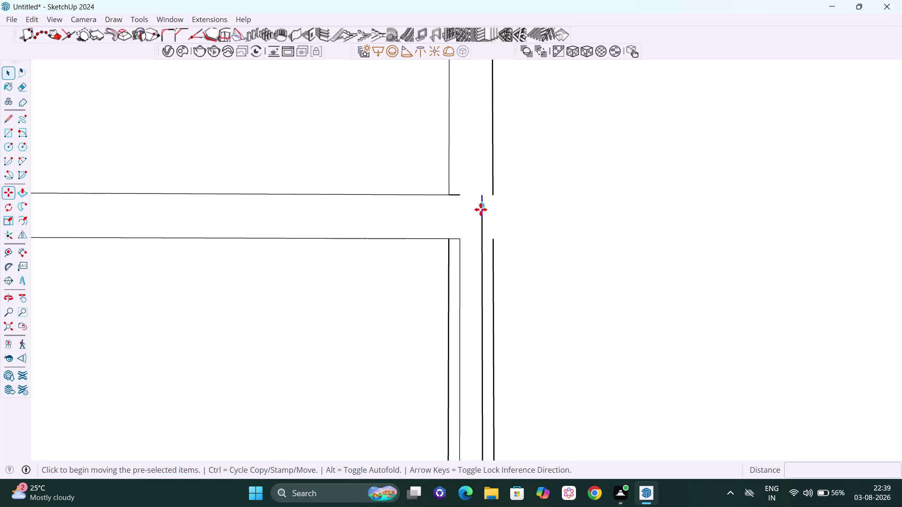
key(Right)
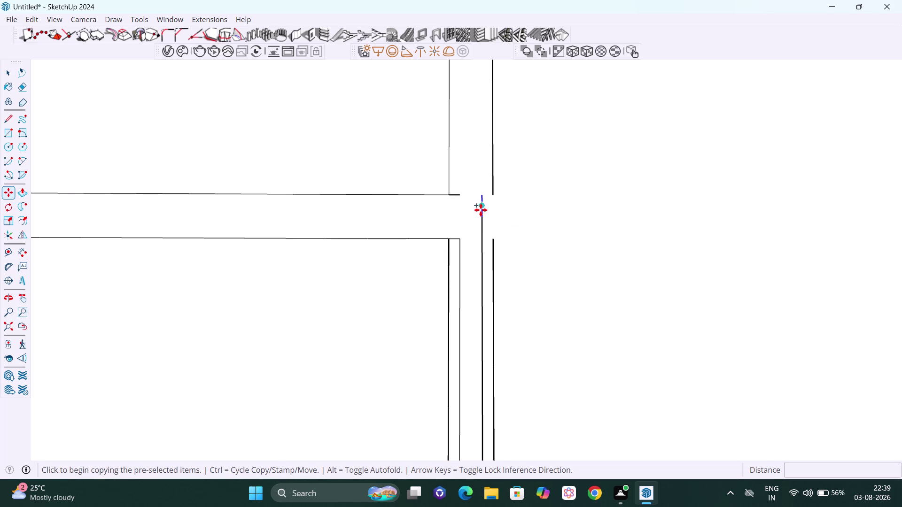
click(480, 210)
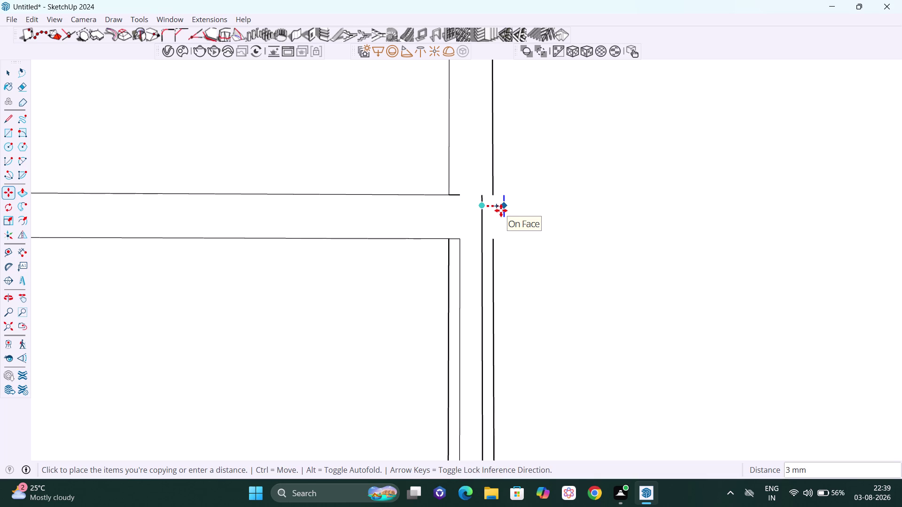
text(1.)
key(5)
key(Return)
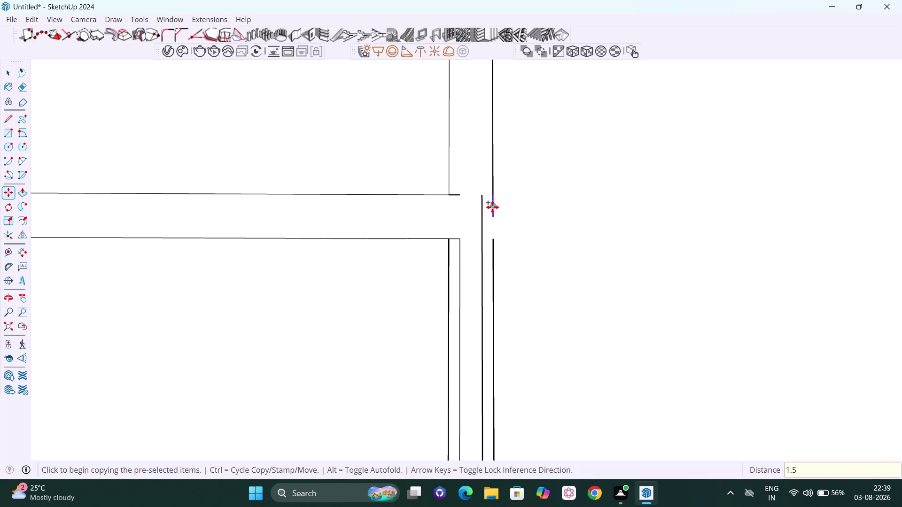
click(492, 207)
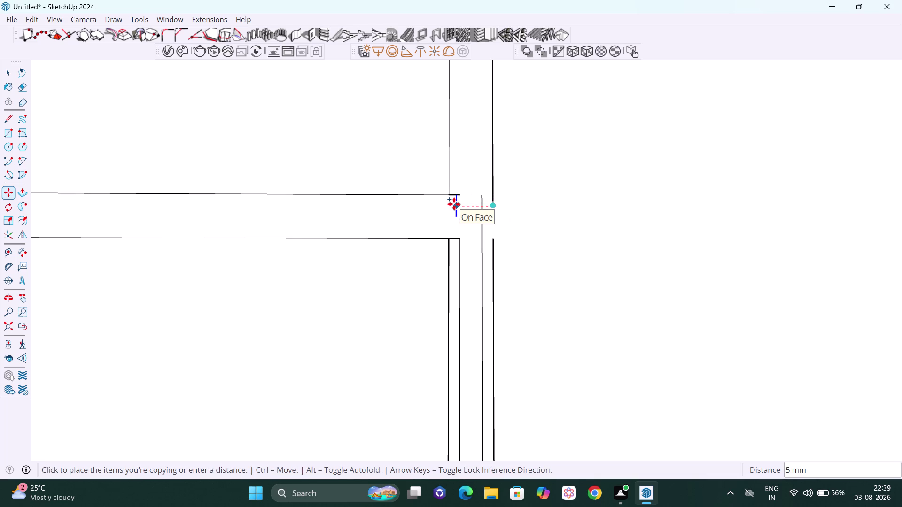
key(6)
key(Return)
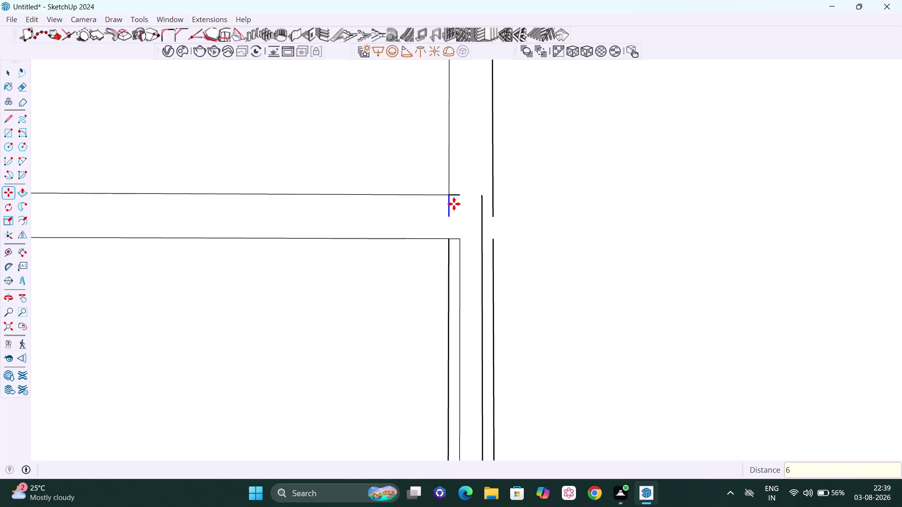
Copy the lower short junction edge 1.5 mm right and 6 mm left.
key(space)
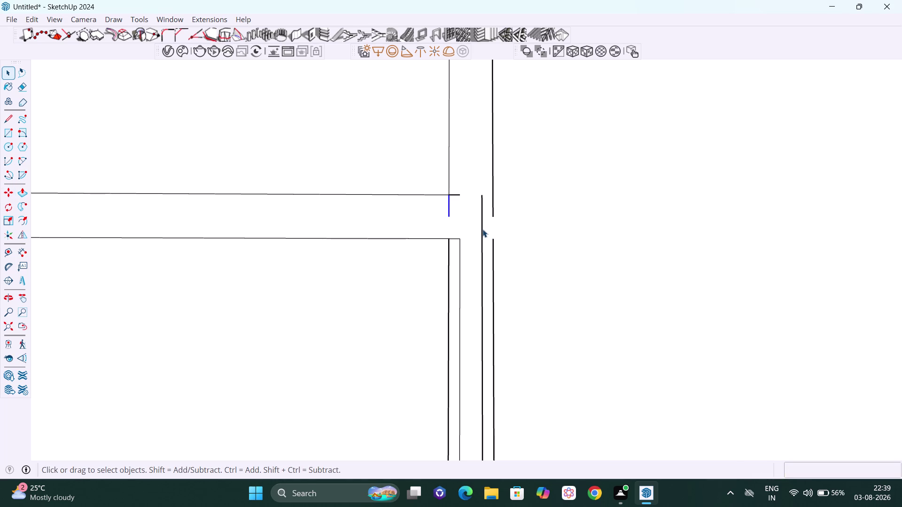
click(481, 229)
key(m)
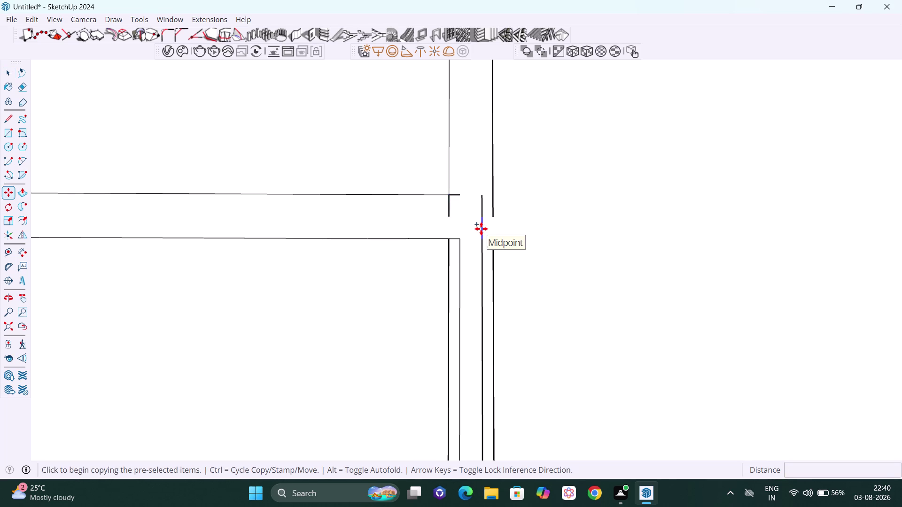
key(Right)
click(481, 228)
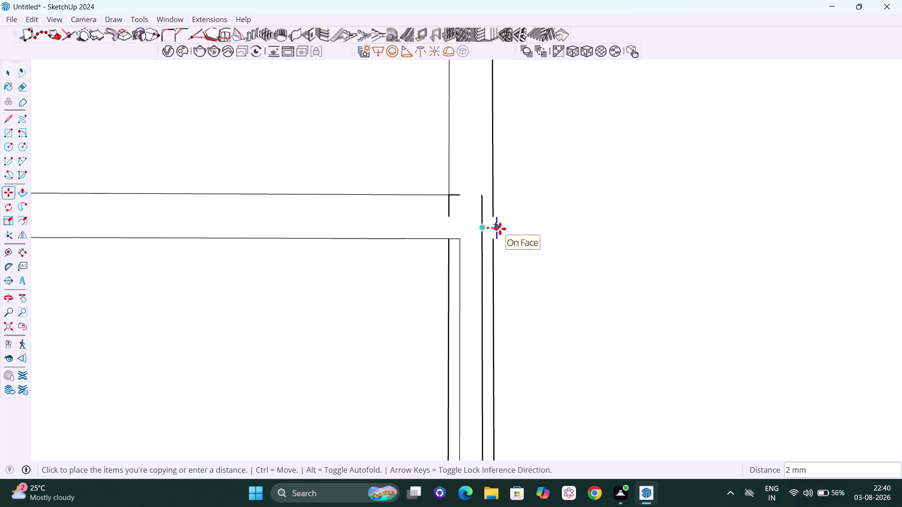
text(1.5)
key(Return)
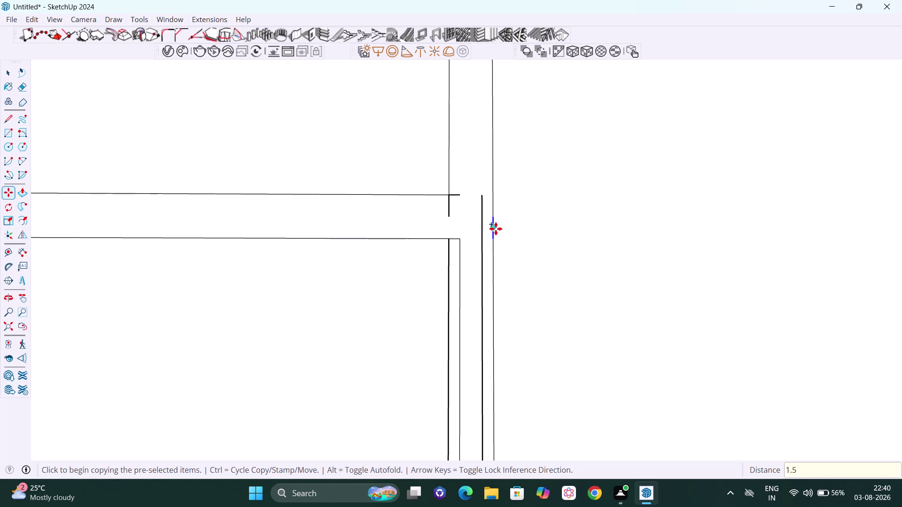
click(492, 228)
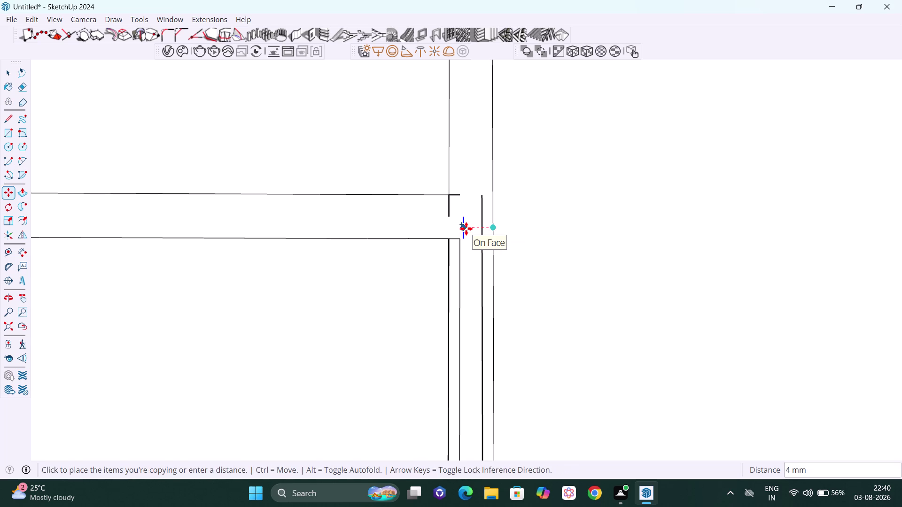
key(6)
key(Return)
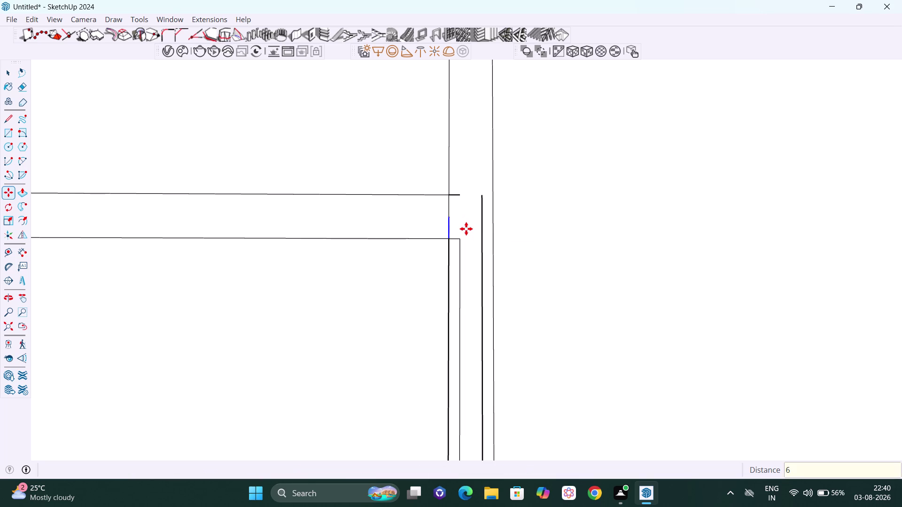
key(space)
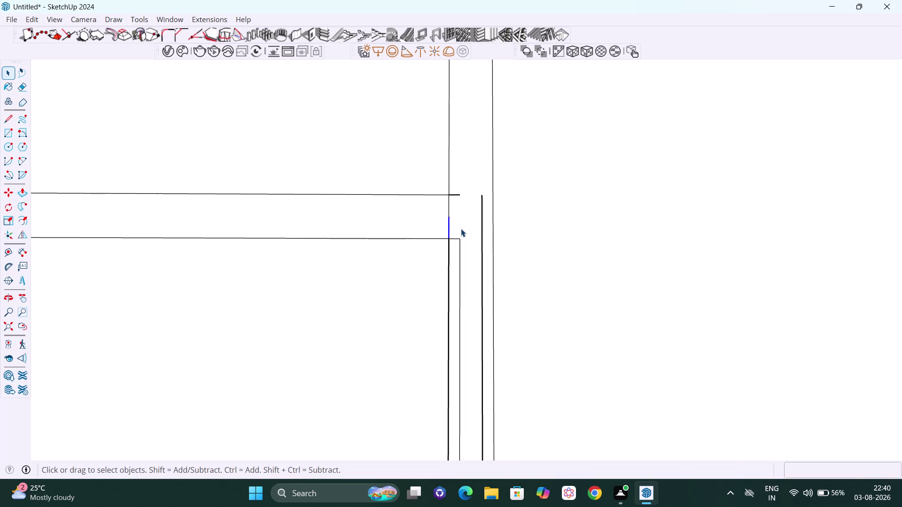
Erase the stray edge pieces crossing the reveal gap at the divider junction.
key(e)
scroll(up, 3)
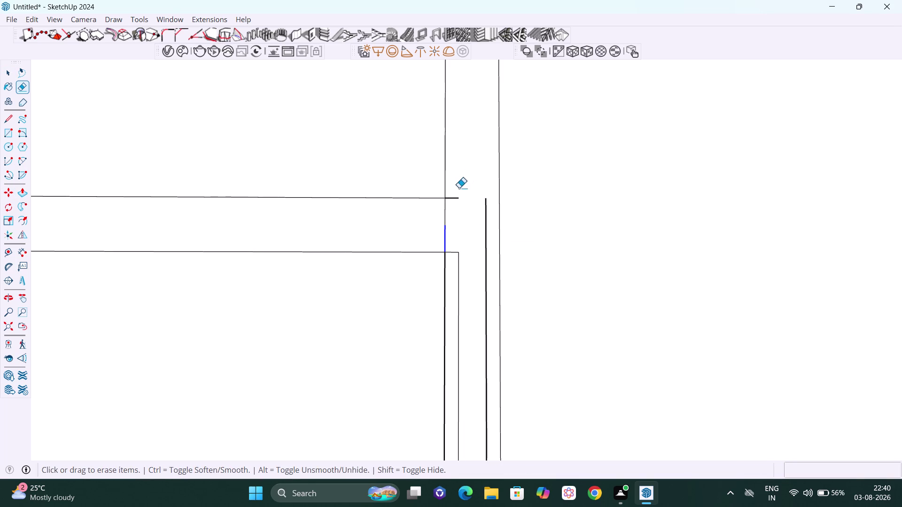
drag(459, 188, 457, 204)
drag(483, 229, 491, 238)
drag(488, 209, 483, 212)
drag(459, 247, 455, 257)
drag(441, 233, 447, 237)
scroll(down, 3)
drag(448, 221, 455, 221)
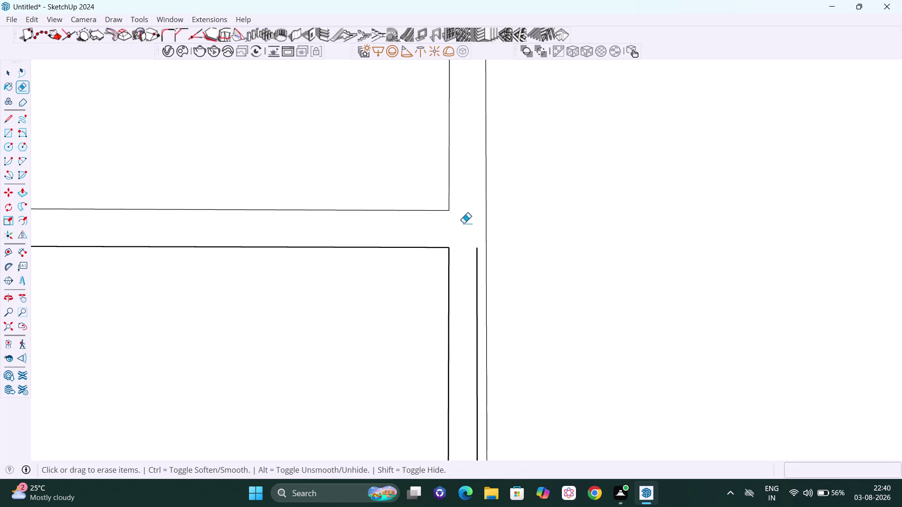
scroll(down, 3)
drag(477, 288, 482, 292)
scroll(down, 3)
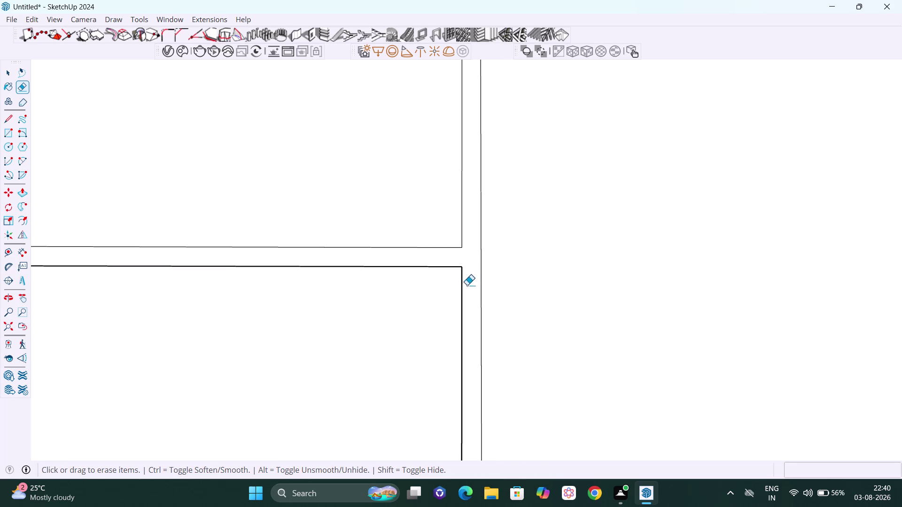
Pan and orbit the view down to the bottom of the cabinet divider.
key(space)
key(h)
drag(467, 307, 488, 224)
scroll(down, 3)
scroll(down, 3)
drag(502, 365, 562, 385)
scroll(down, 3)
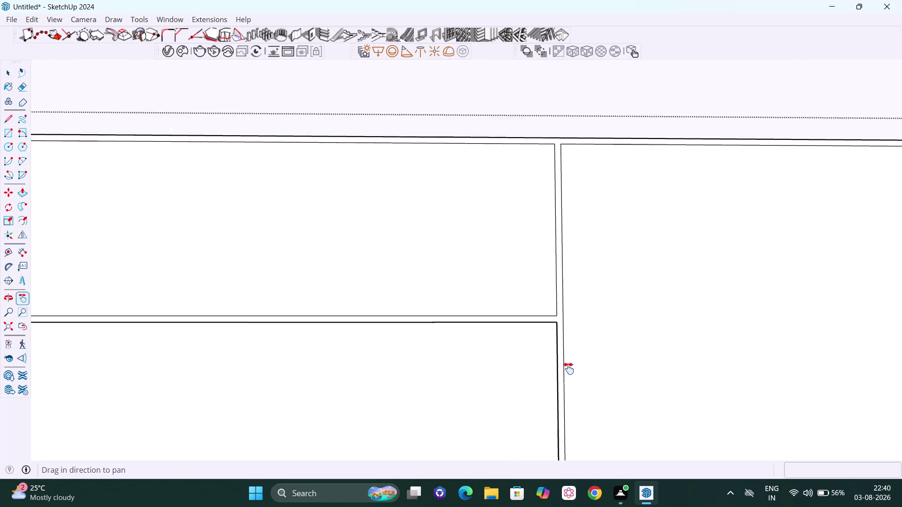
scroll(down, 3)
drag(577, 411, 601, 247)
scroll(up, 3)
middle_drag(594, 328, 593, 328)
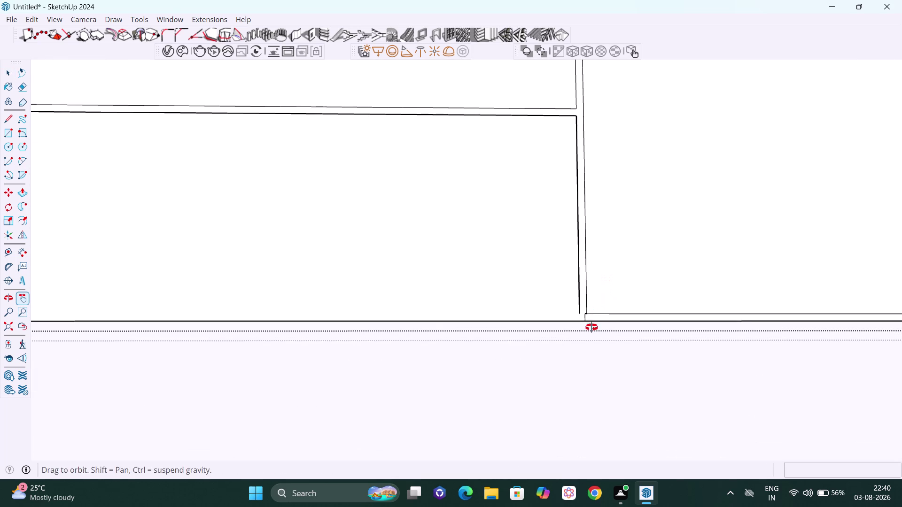
middle_drag(594, 328, 585, 325)
scroll(up, 3)
middle_drag(571, 320, 609, 332)
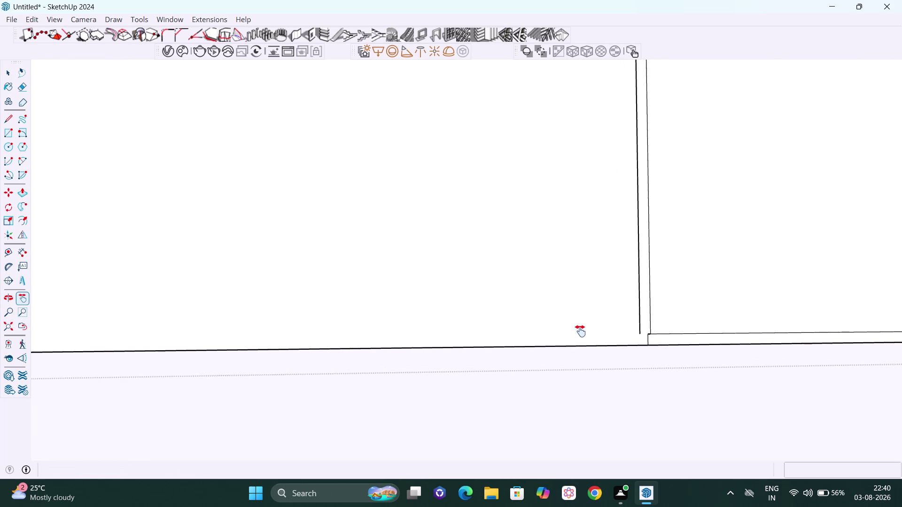
scroll(up, 3)
scroll(down, 3)
scroll(down, 3)
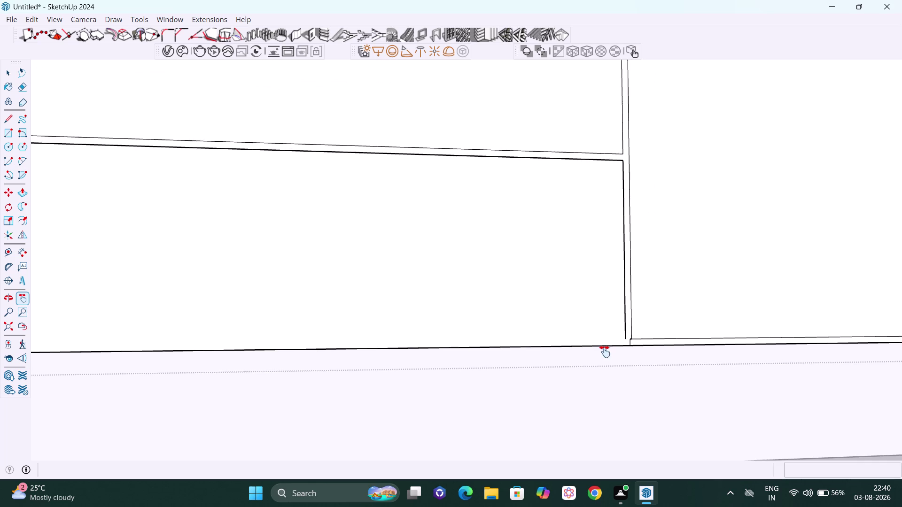
drag(604, 352, 559, 347)
scroll(up, 3)
key(space)
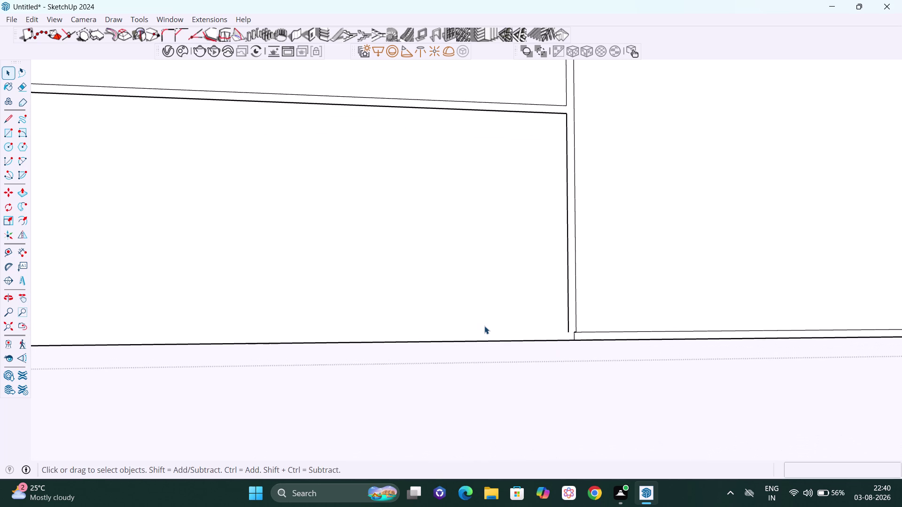
key(m)
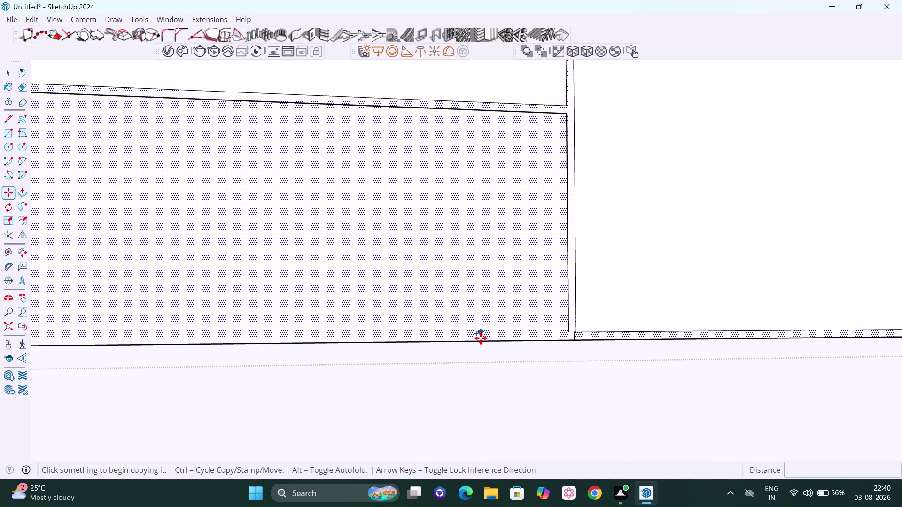
key(Up)
click(480, 343)
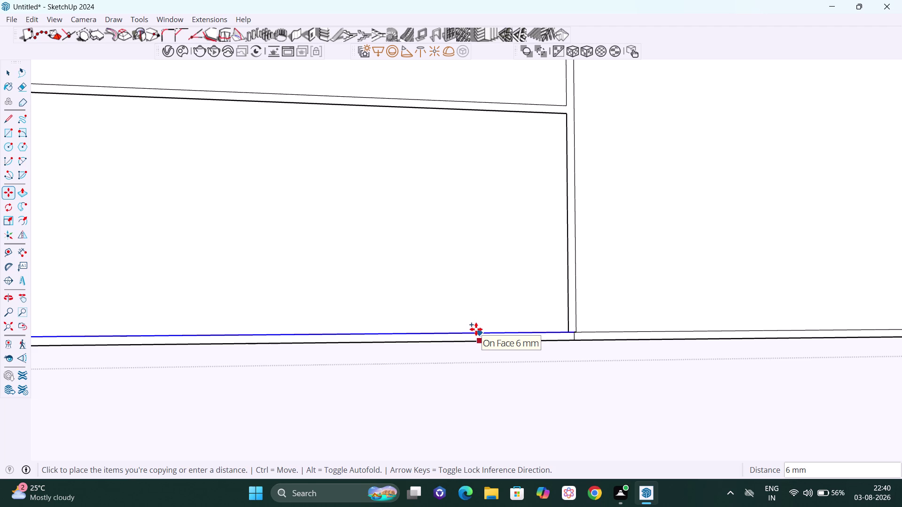
key(6)
key(Return)
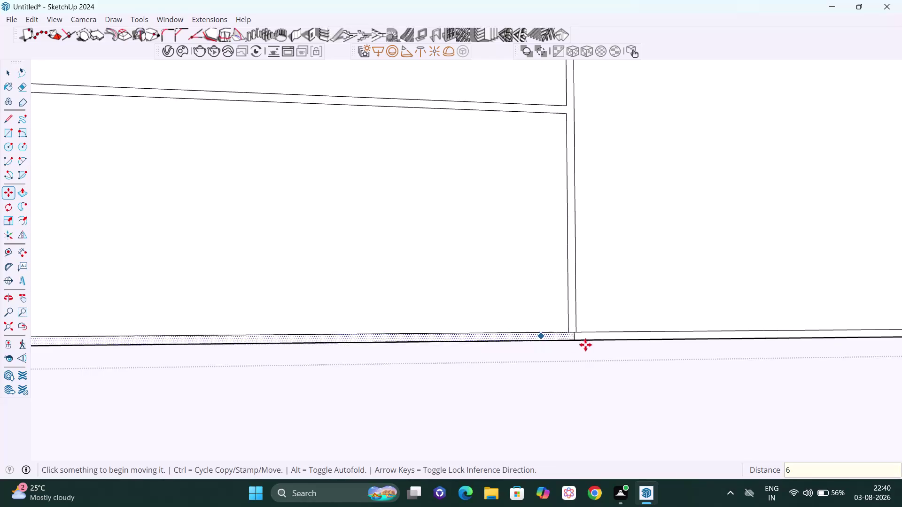
middle_drag(589, 349, 539, 344)
scroll(up, 3)
key(space)
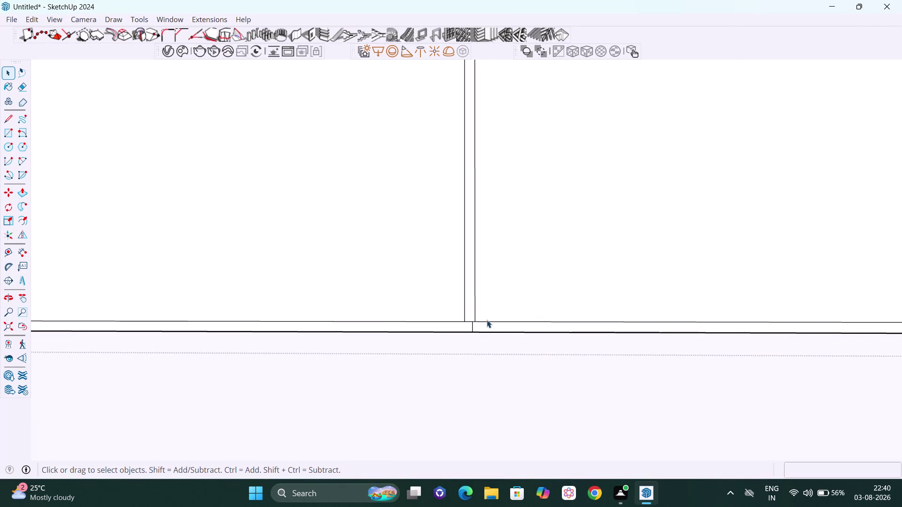
middle_drag(486, 320, 486, 341)
scroll(up, 3)
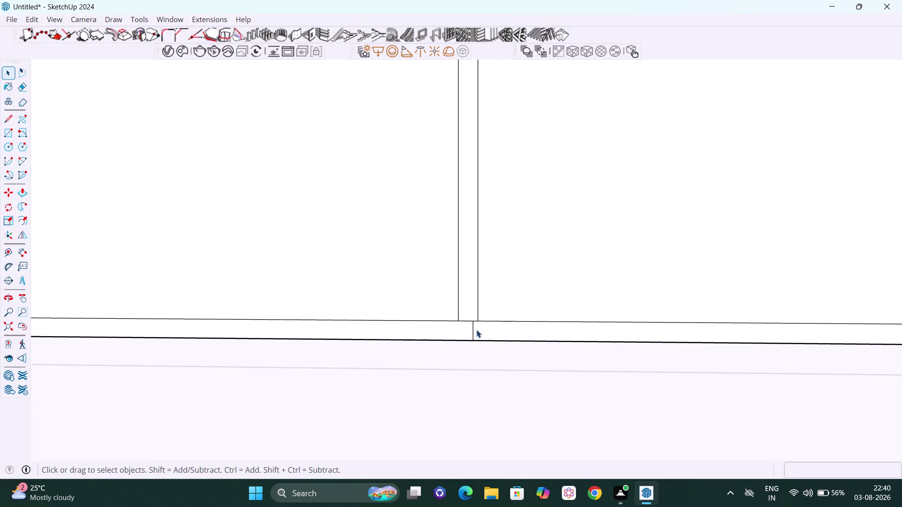
key(e)
scroll(up, 3)
drag(466, 315, 468, 329)
drag(473, 329, 478, 337)
scroll(up, 3)
scroll(up, 3)
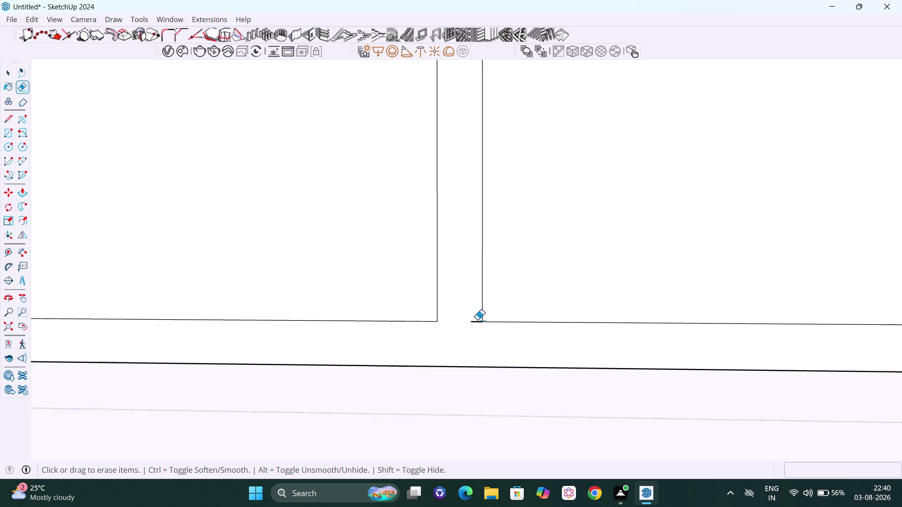
drag(476, 320, 476, 325)
scroll(down, 3)
key(space)
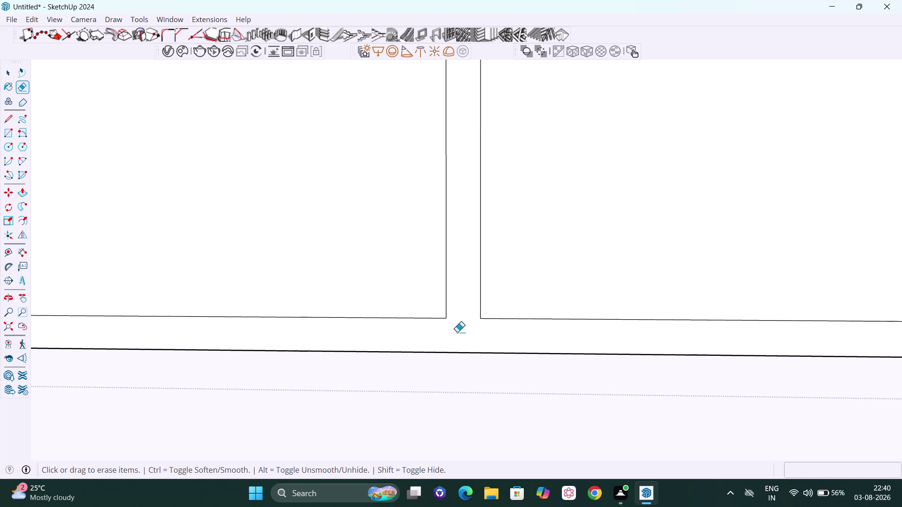
key(h)
scroll(down, 3)
drag(369, 314, 546, 334)
scroll(down, 3)
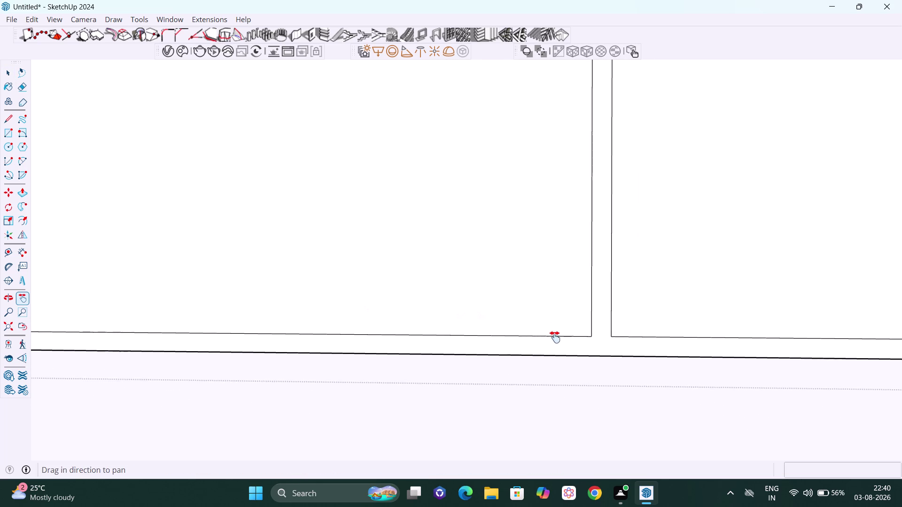
scroll(down, 3)
scroll(down, 3)
scroll(down, 3)
drag(522, 313, 883, 327)
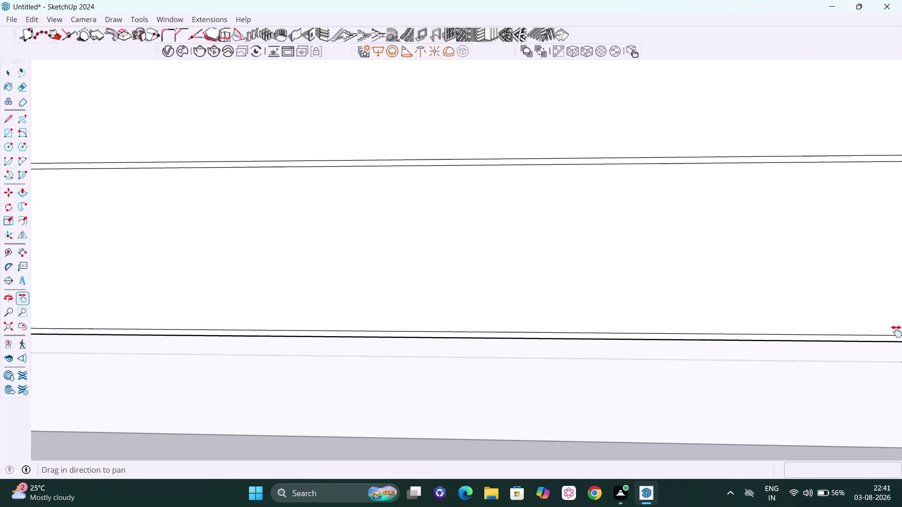
drag(882, 327, 901, 336)
scroll(down, 3)
scroll(down, 3)
drag(366, 323, 540, 336)
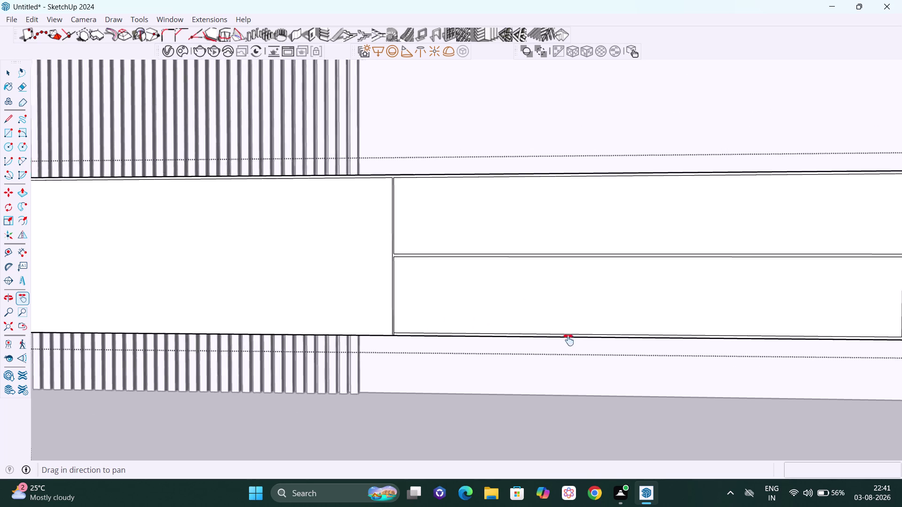
drag(540, 337, 738, 348)
scroll(up, 3)
drag(546, 322, 591, 338)
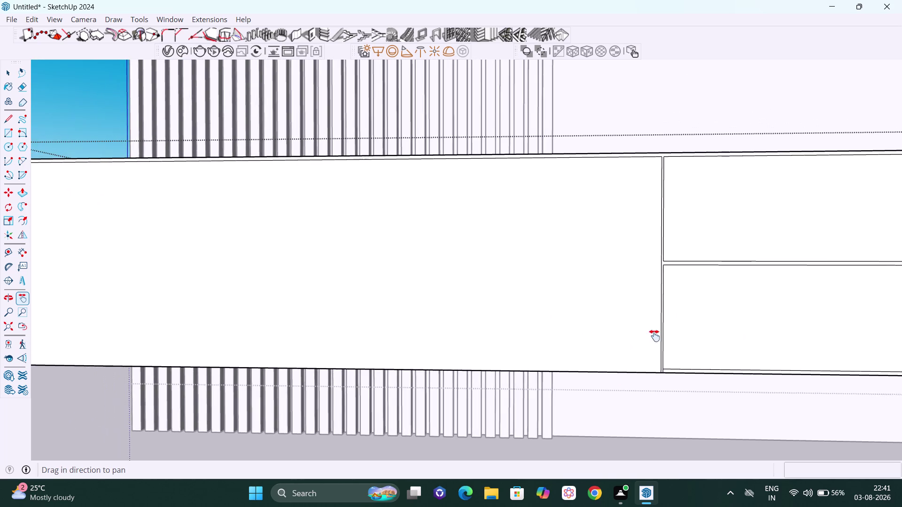
scroll(up, 3)
scroll(up, 3)
drag(653, 401, 630, 383)
scroll(up, 3)
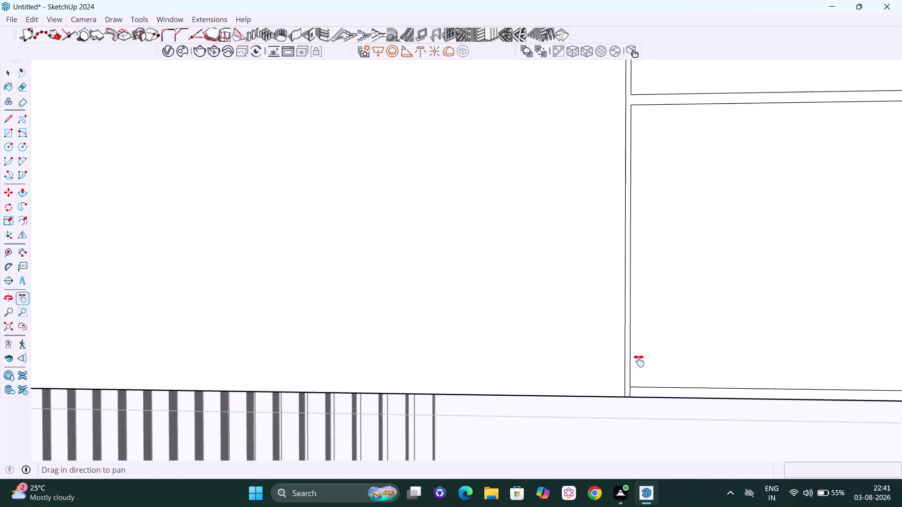
scroll(up, 3)
key(space)
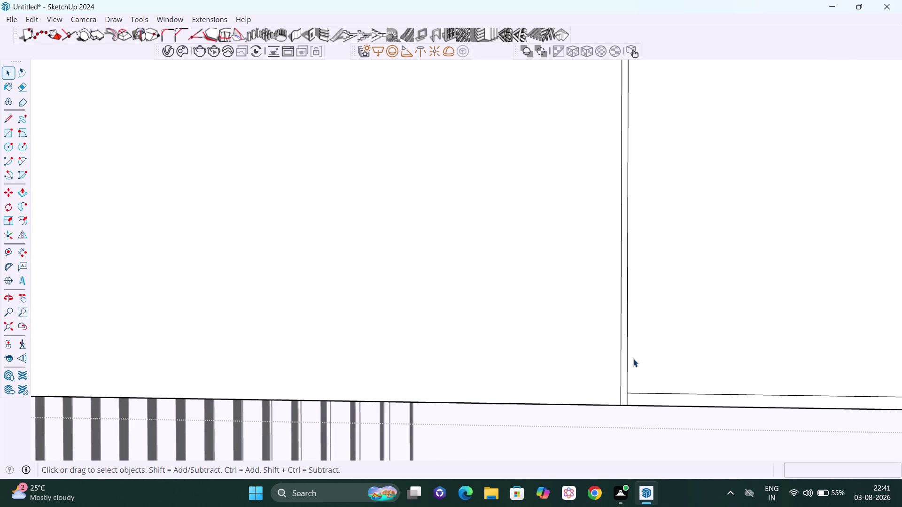
key(m)
scroll(up, 3)
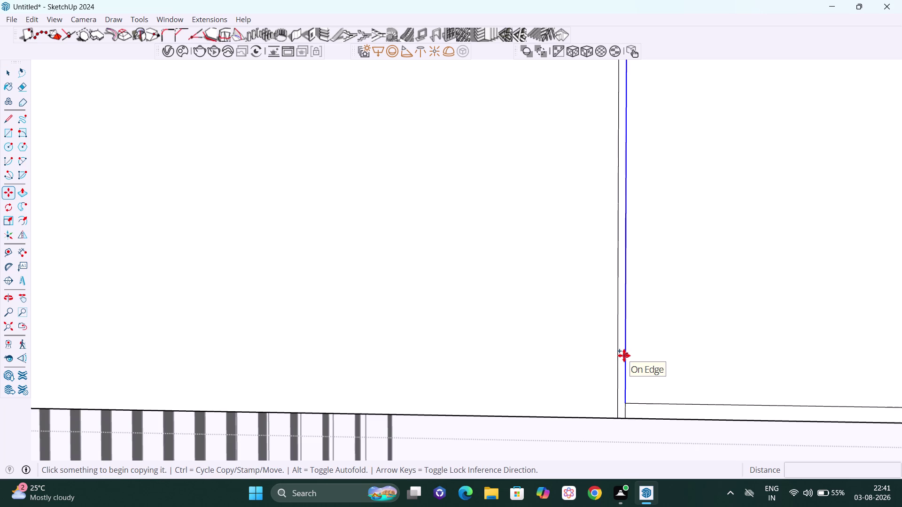
Copy the vertical edge 1.5 mm sideways.
click(624, 356)
key(Right)
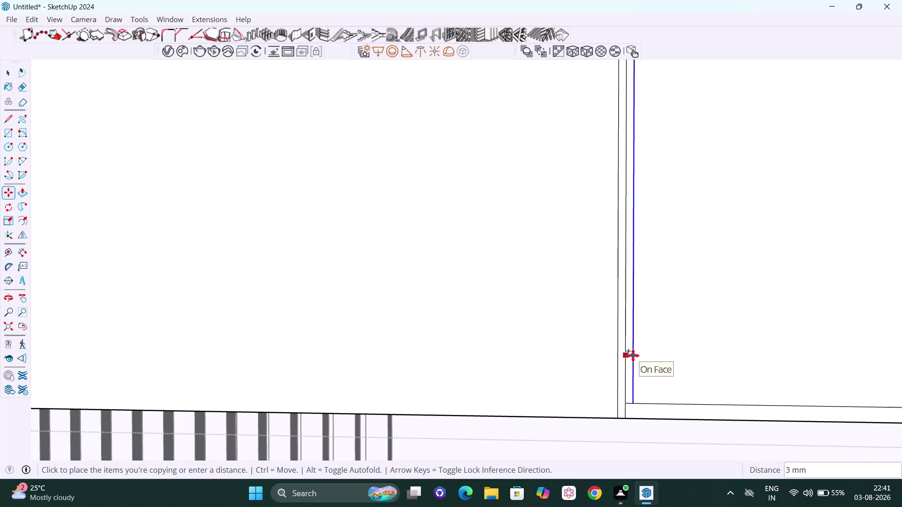
text(1.5)
key(Return)
scroll(up, 3)
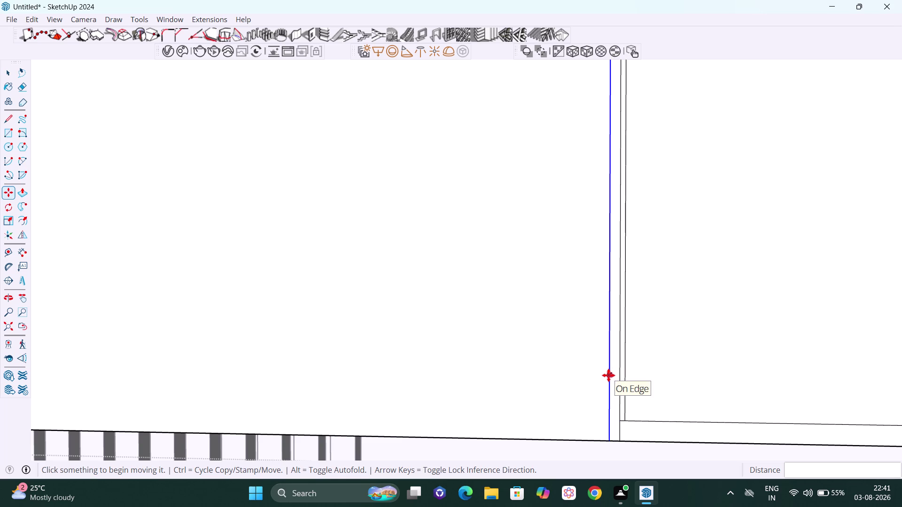
Move the left panel edge 1.5 mm and check the gap with Tape Measure.
click(609, 376)
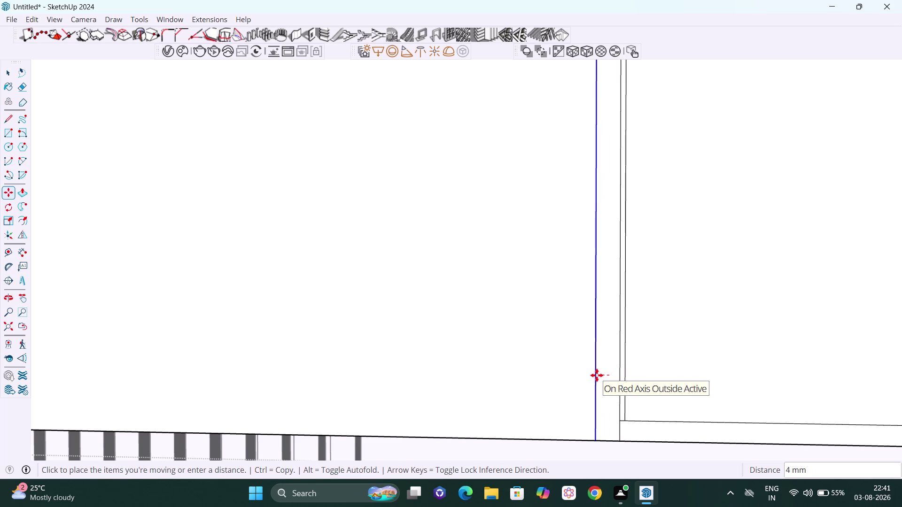
text(1.5)
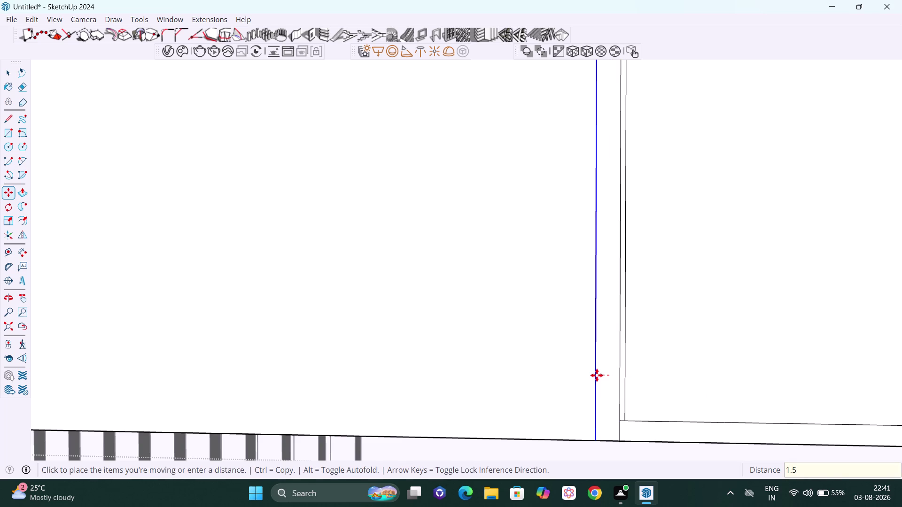
key(Return)
scroll(down, 3)
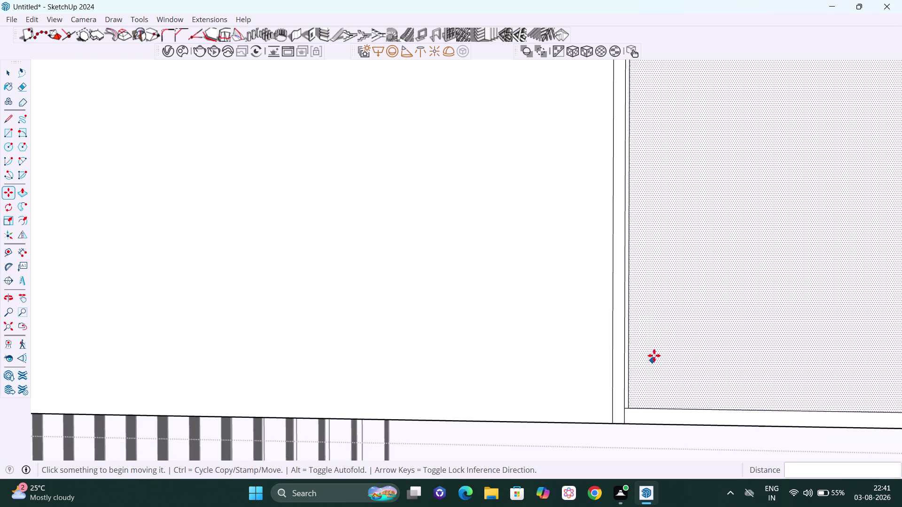
scroll(up, 3)
scroll(up, 3)
scroll(down, 3)
key(space)
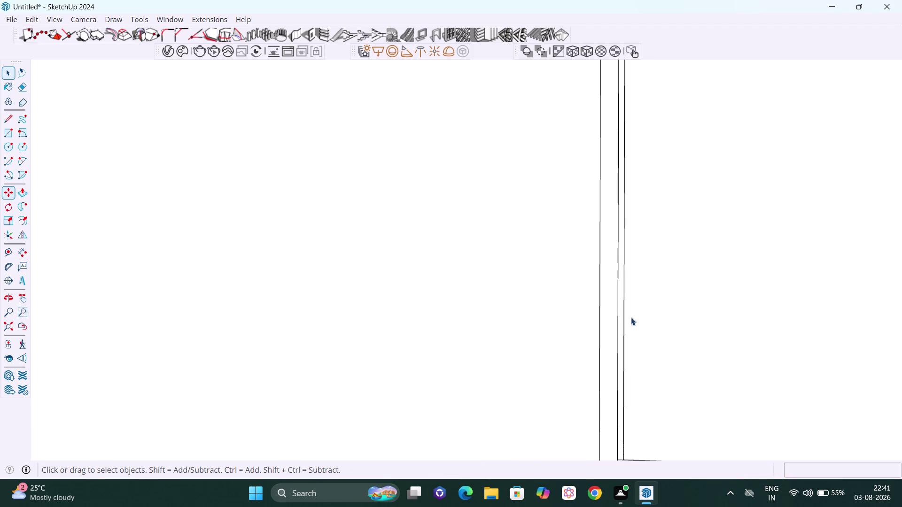
key(t)
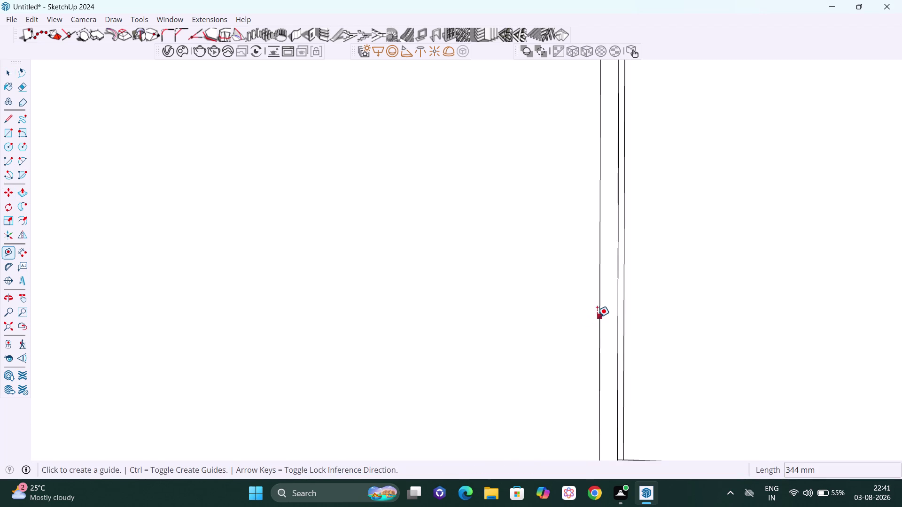
click(597, 317)
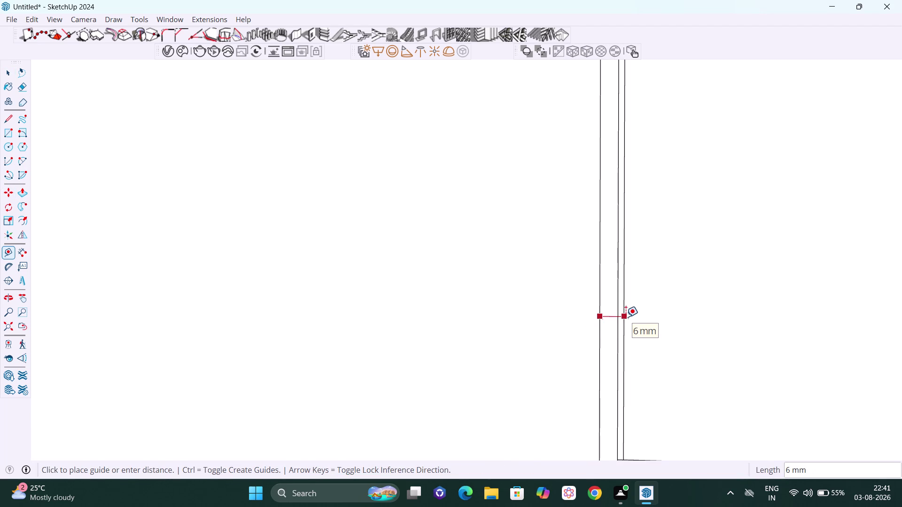
key(space)
Erase the leftover short lines inside the gap near the cabinet base.
scroll(down, 3)
scroll(down, 3)
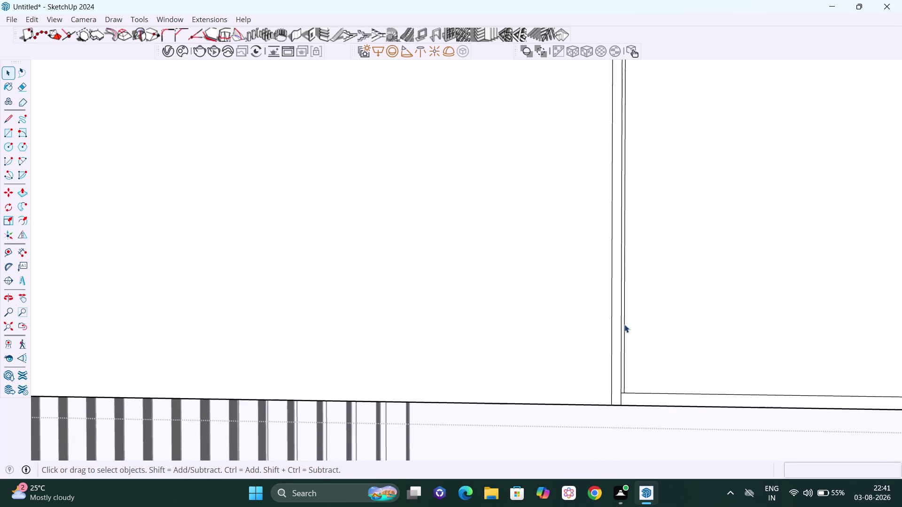
middle_drag(621, 394, 621, 378)
scroll(up, 3)
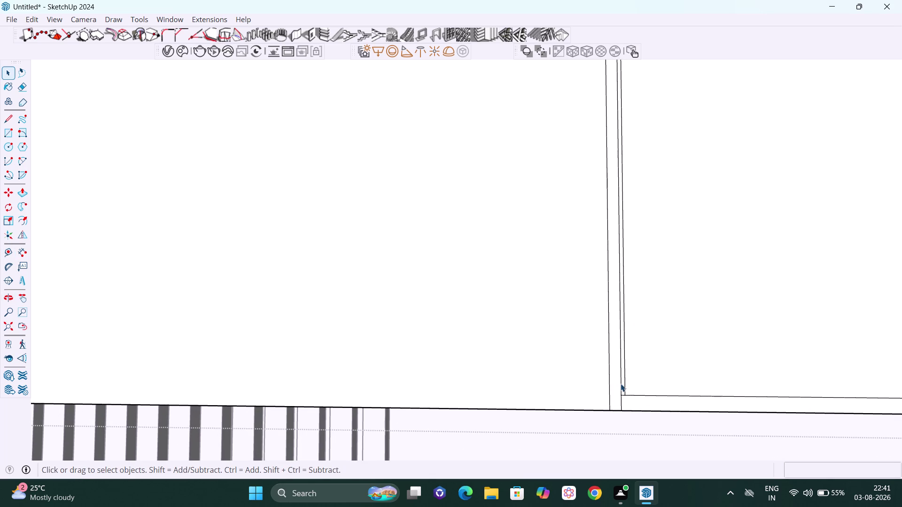
key(e)
scroll(up, 3)
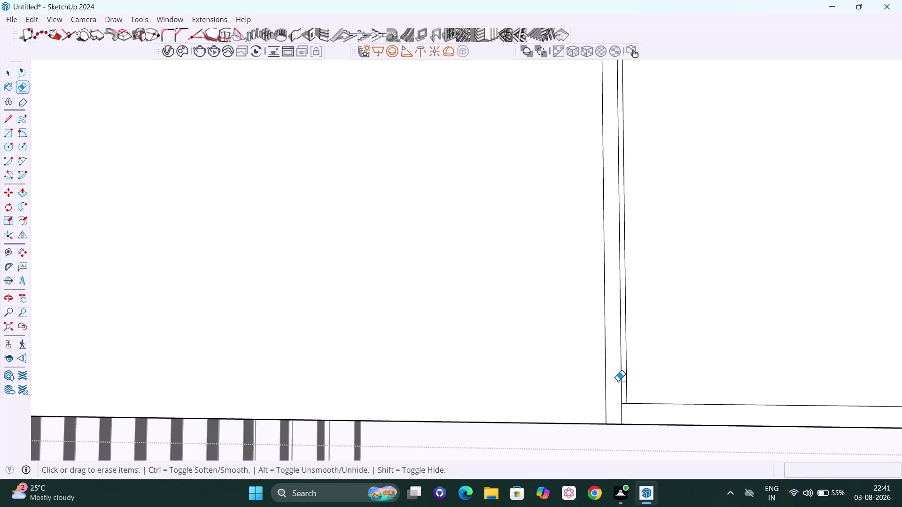
click(619, 381)
click(621, 402)
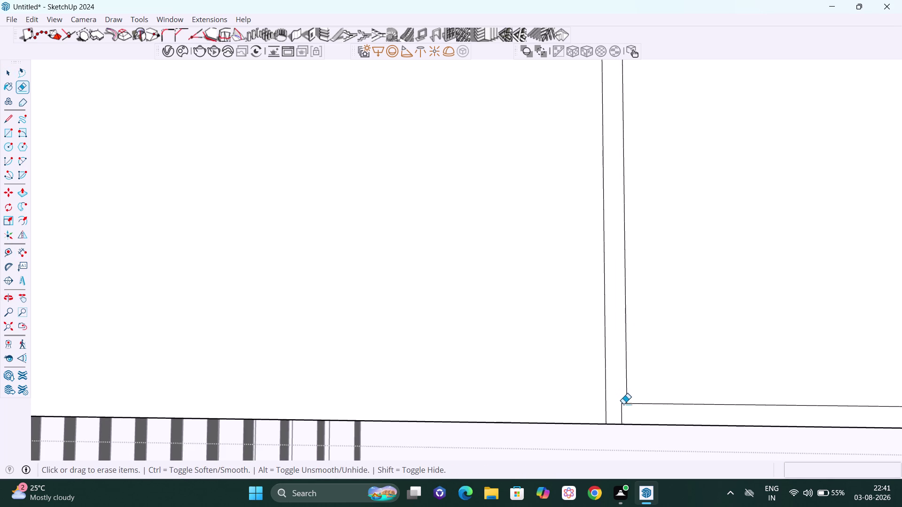
scroll(down, 3)
key(space)
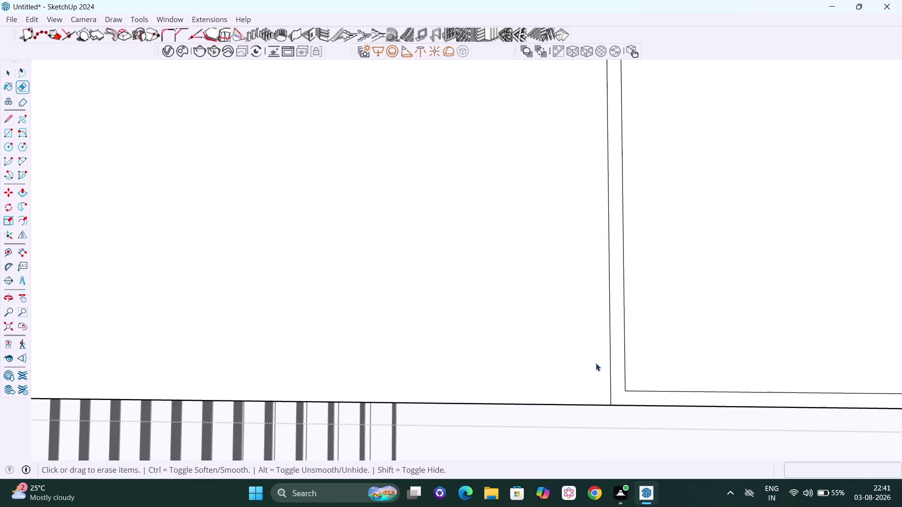
Copy the left panel's bottom edge 10 mm straight upward.
key(m)
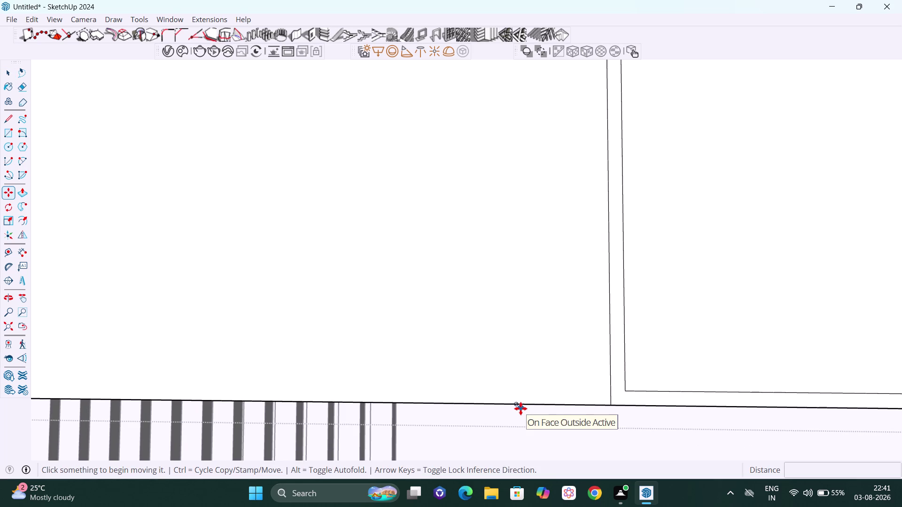
click(519, 406)
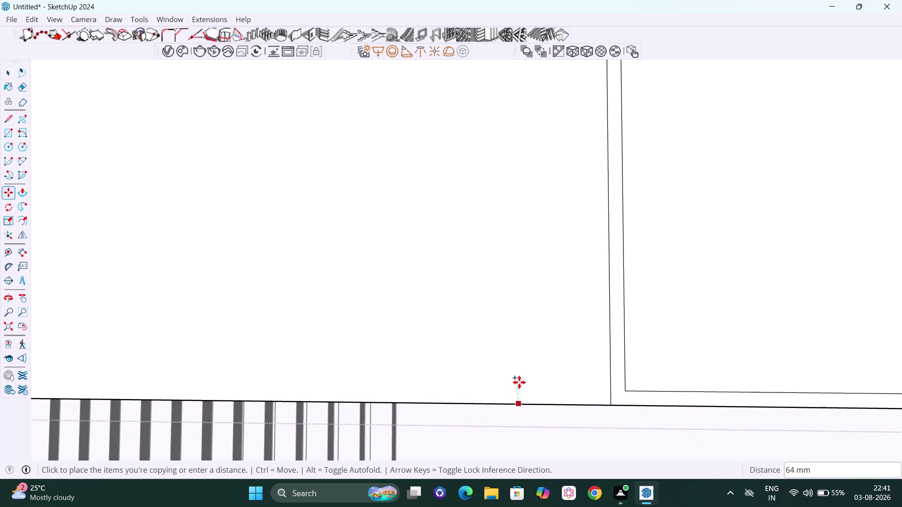
key(Up)
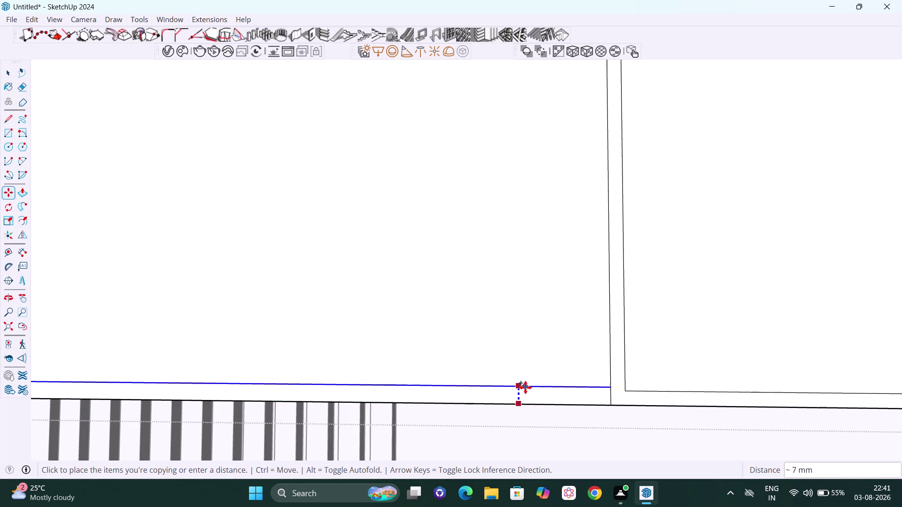
key(6)
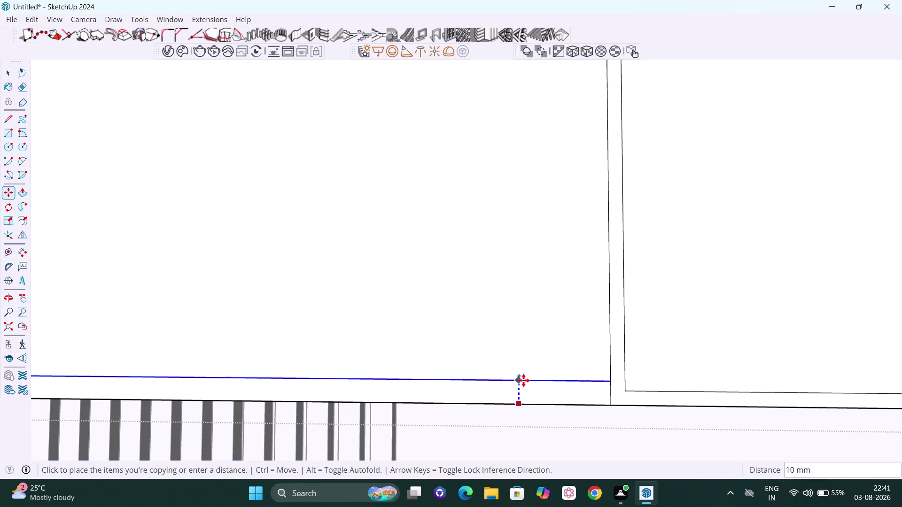
key(Return)
key(space)
scroll(up, 3)
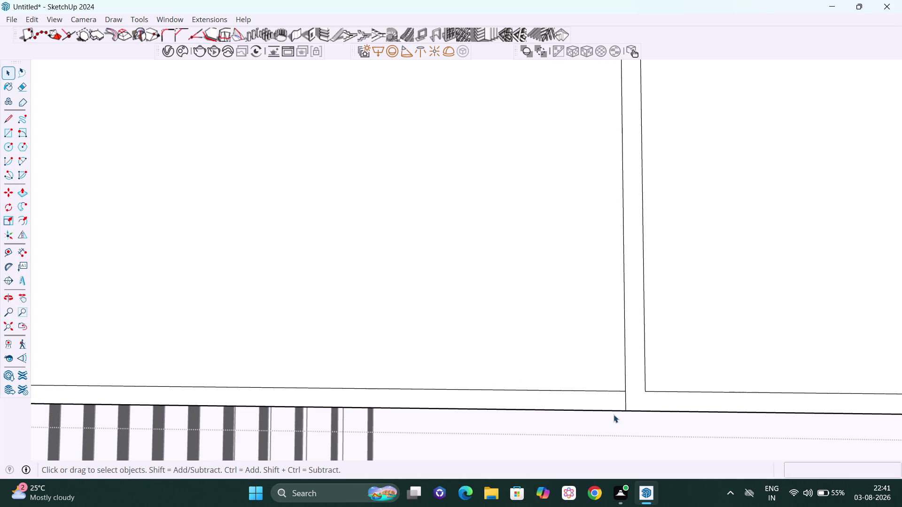
scroll(up, 3)
Erase the short corner line below the new edge.
key(e)
scroll(up, 3)
drag(616, 405, 618, 406)
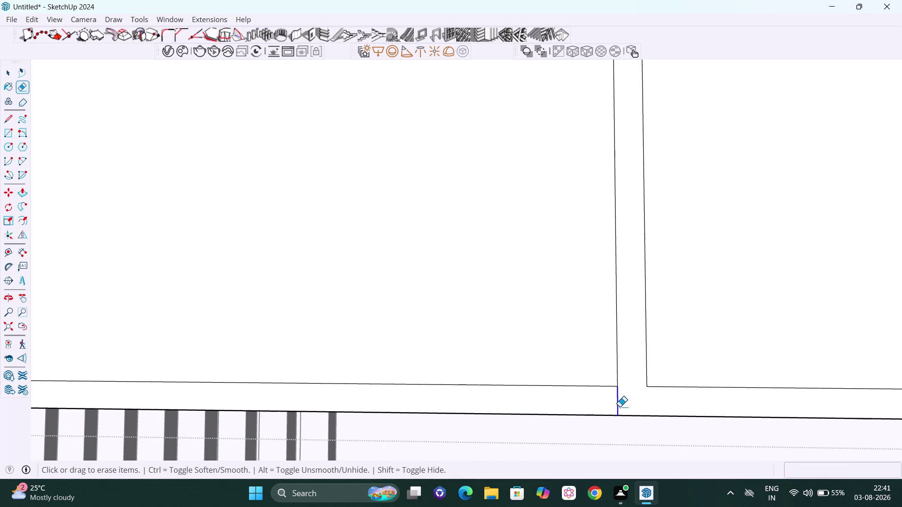
drag(618, 407, 621, 407)
key(space)
scroll(down, 3)
scroll(down, 3)
scroll(down, 3)
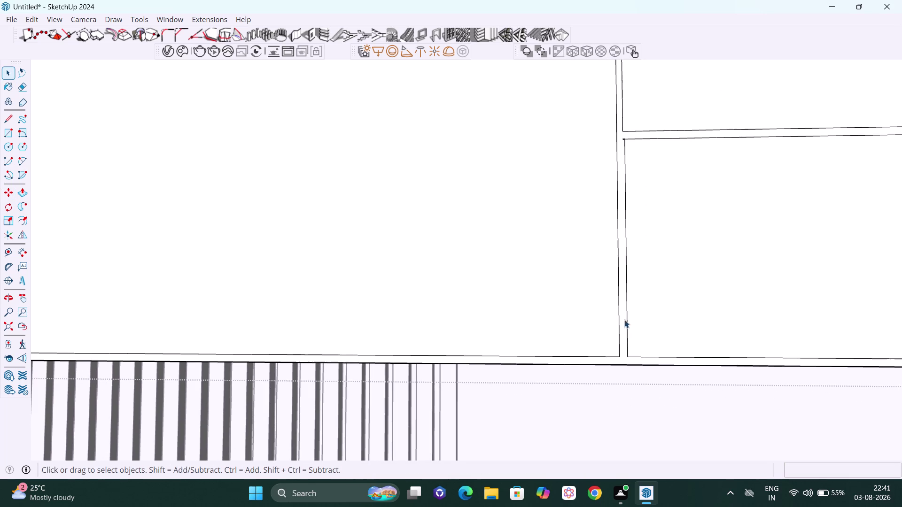
key(h)
drag(590, 273, 629, 326)
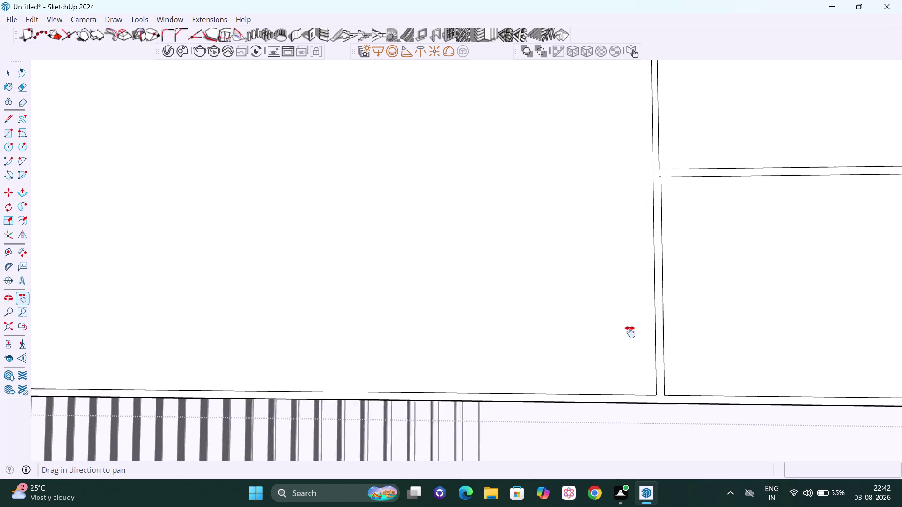
drag(628, 326, 630, 347)
drag(688, 274, 622, 334)
scroll(up, 3)
scroll(up, 3)
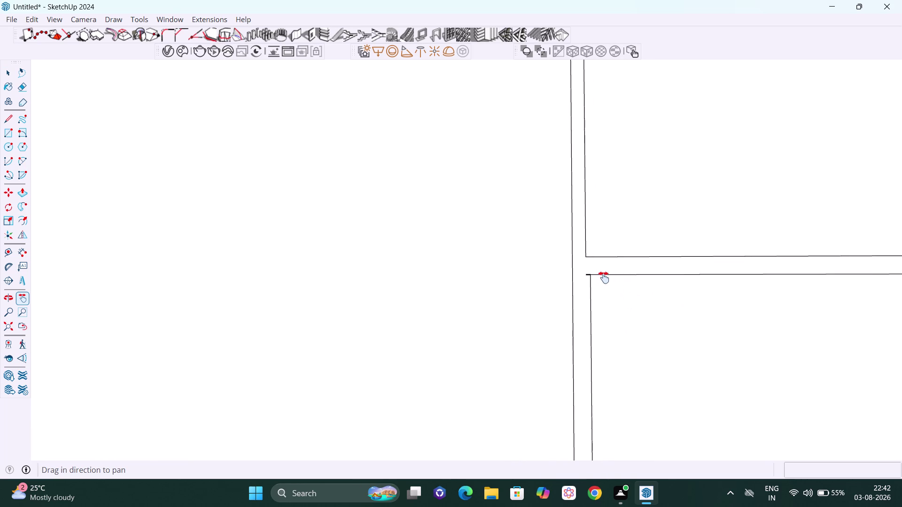
scroll(up, 3)
middle_drag(601, 276, 580, 307)
scroll(up, 3)
scroll(up, 3)
scroll(up, 3)
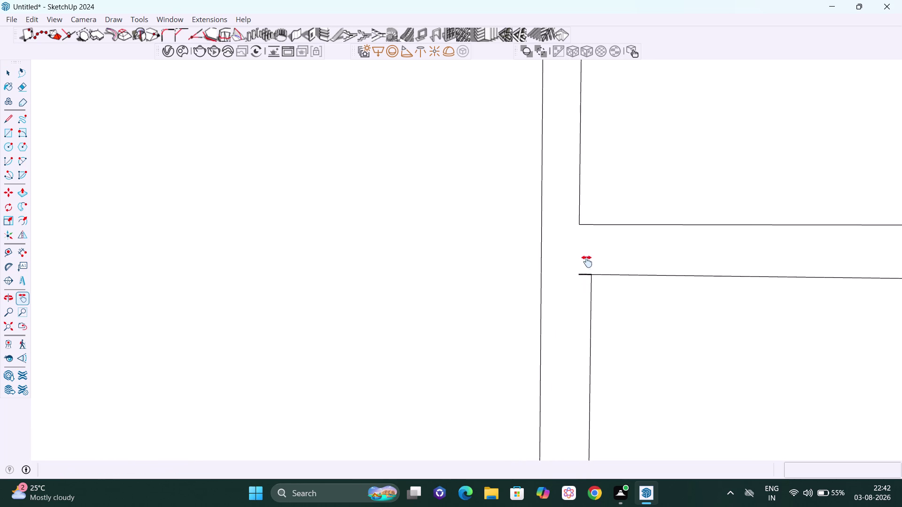
scroll(up, 3)
key(e)
drag(586, 278, 592, 268)
scroll(down, 3)
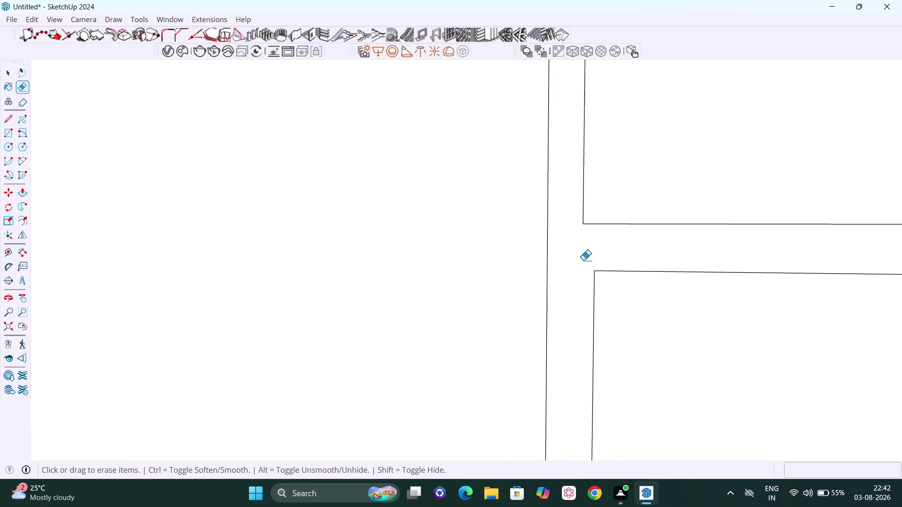
key(space)
scroll(down, 3)
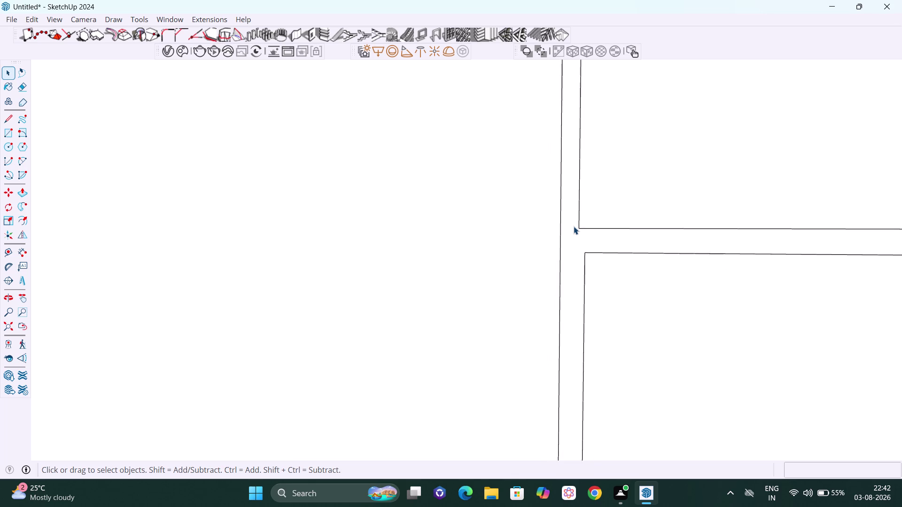
key(h)
drag(572, 216, 550, 361)
drag(557, 264, 549, 345)
drag(557, 278, 553, 345)
scroll(down, 3)
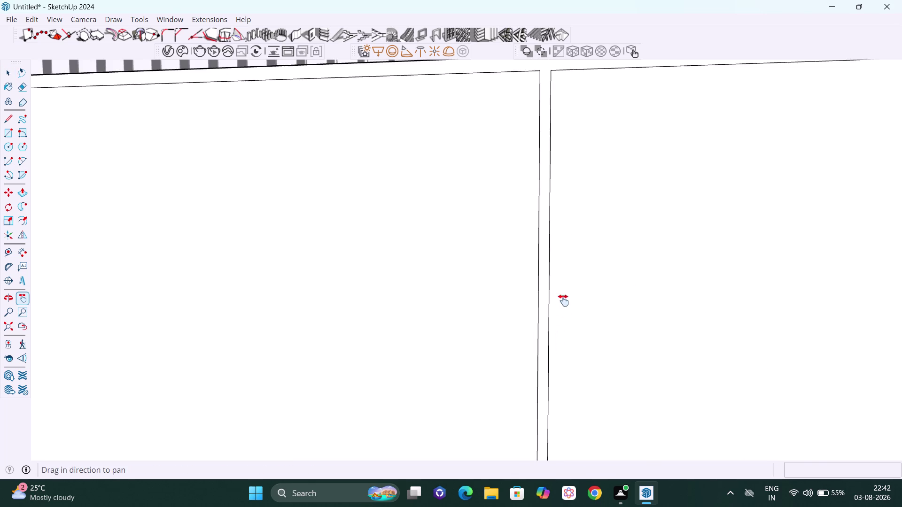
scroll(down, 3)
drag(566, 326, 616, 259)
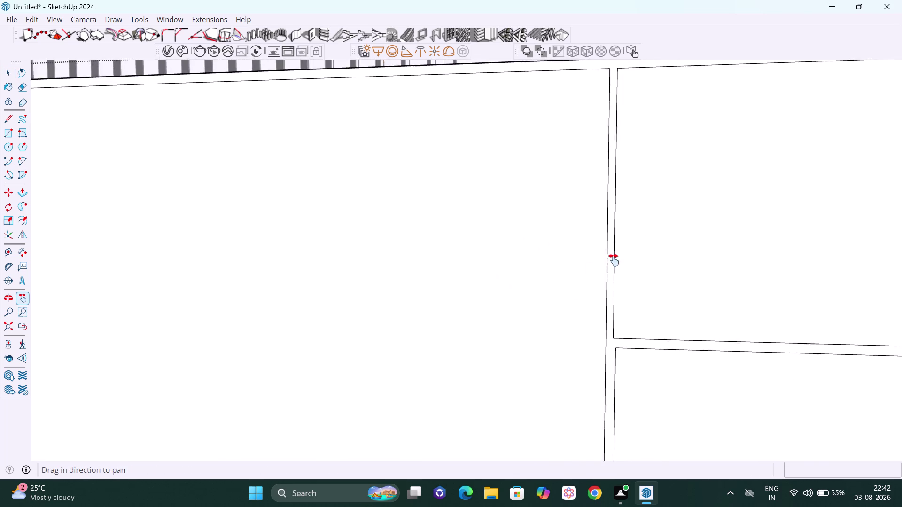
drag(615, 259, 561, 307)
click(558, 315)
middle_drag(568, 319, 569, 319)
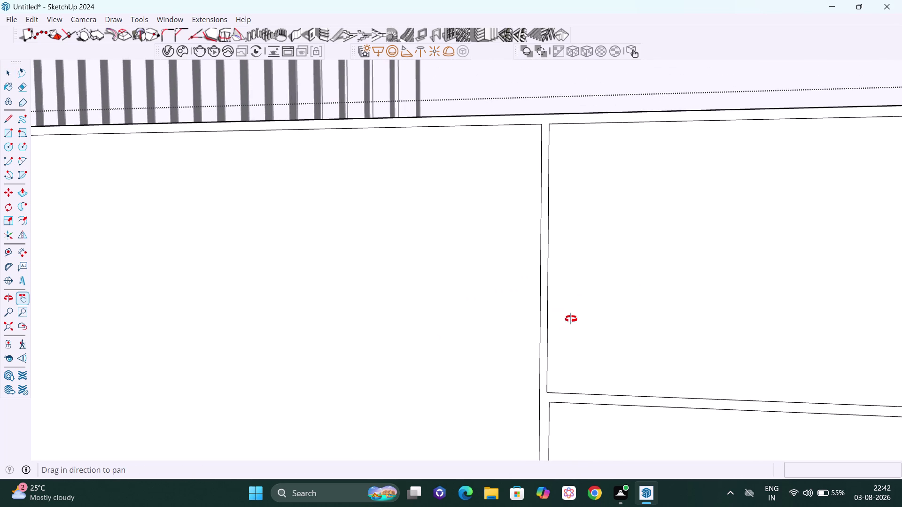
middle_drag(569, 319, 585, 319)
scroll(up, 3)
middle_drag(554, 273, 569, 274)
key(space)
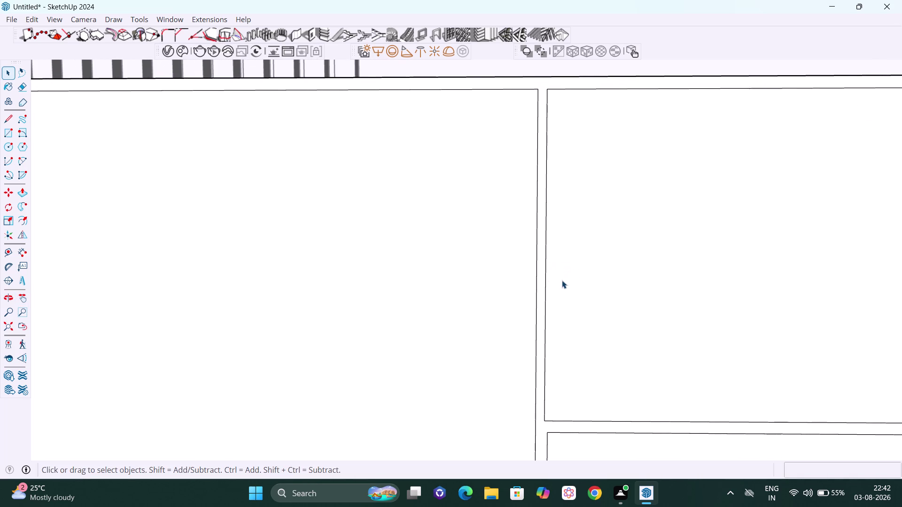
key(m)
Copy the drawer front's left edge 1.5 mm inward to form a reveal line.
scroll(up, 3)
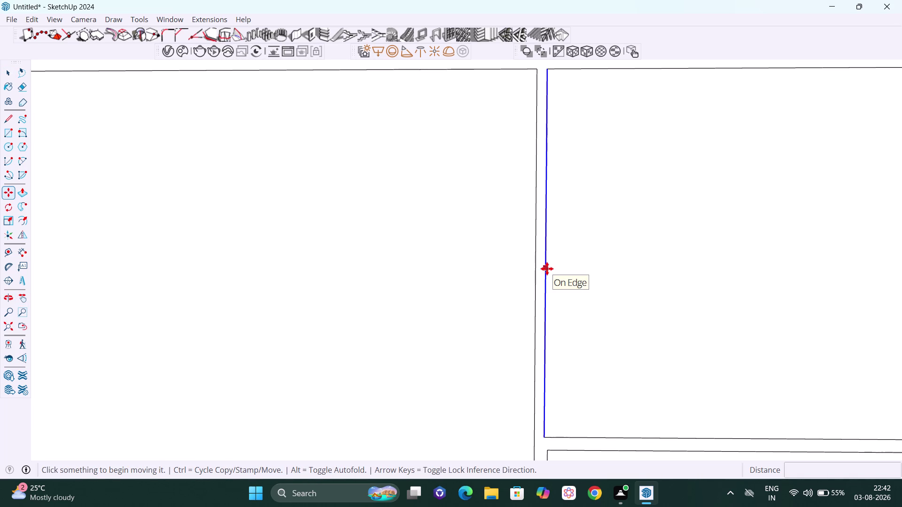
click(547, 268)
key(Right)
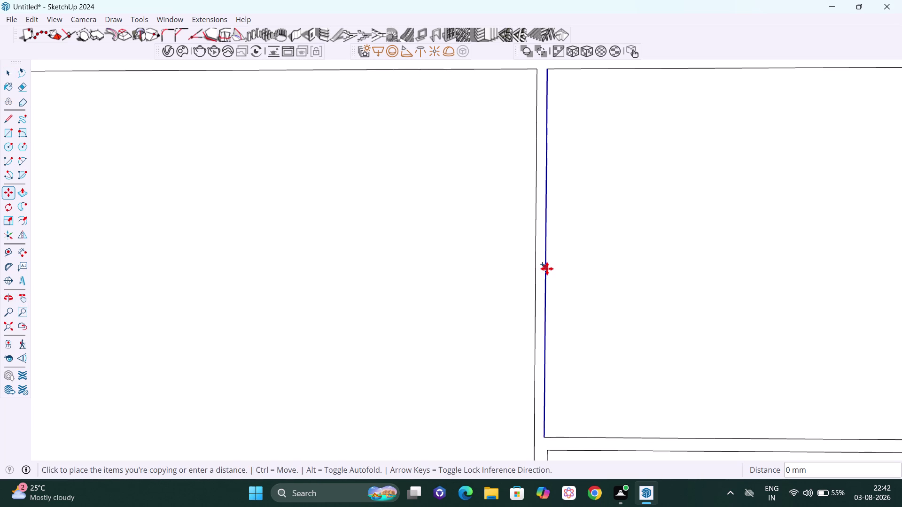
text(1.)
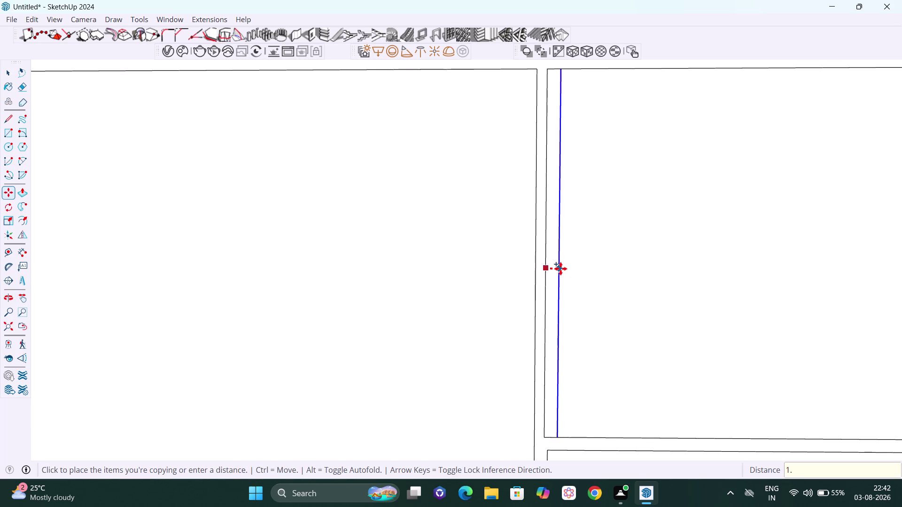
text(5)
key(Return)
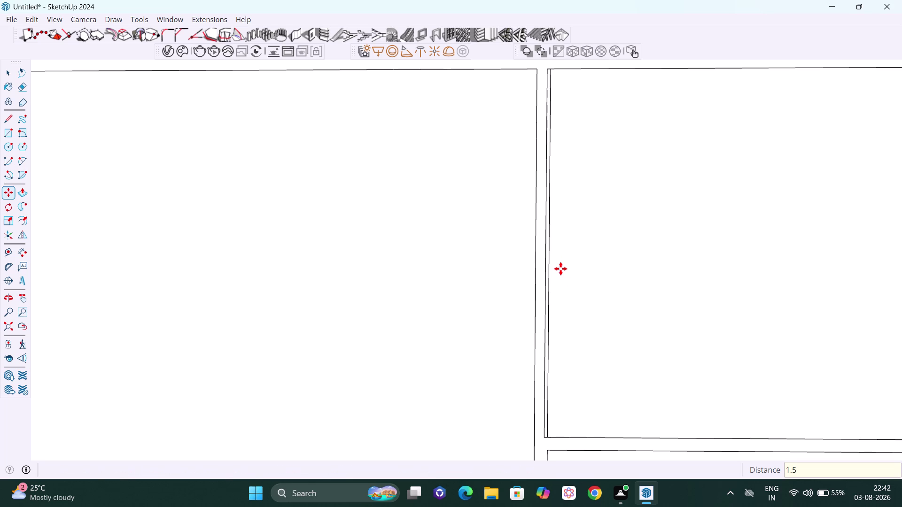
Erase the stray edges along the drawer gap, up to the top of the gap.
scroll(down, 3)
scroll(down, 3)
middle_drag(582, 367, 496, 348)
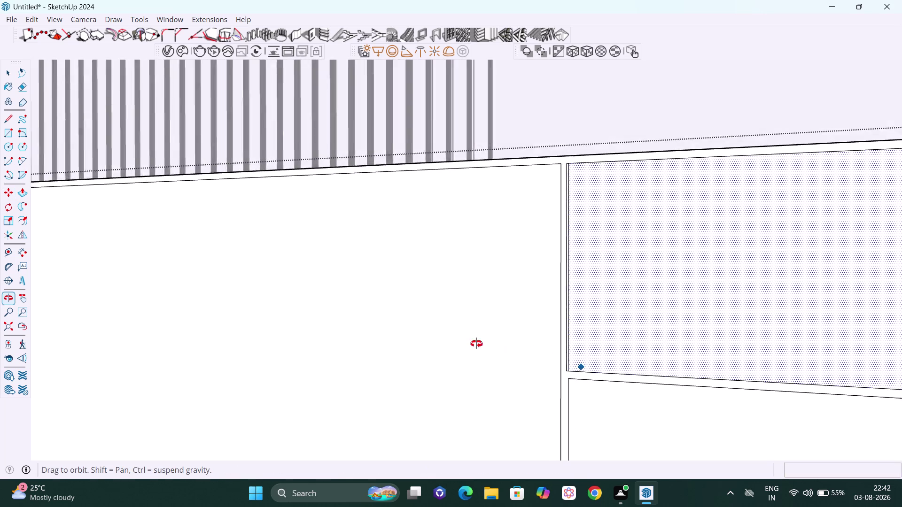
middle_drag(496, 348, 589, 334)
key(space)
scroll(up, 3)
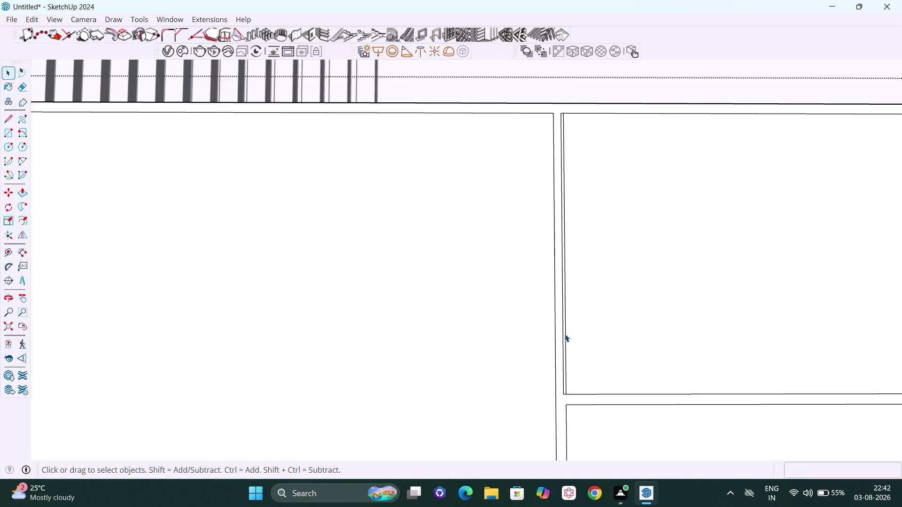
scroll(up, 3)
key(e)
scroll(up, 3)
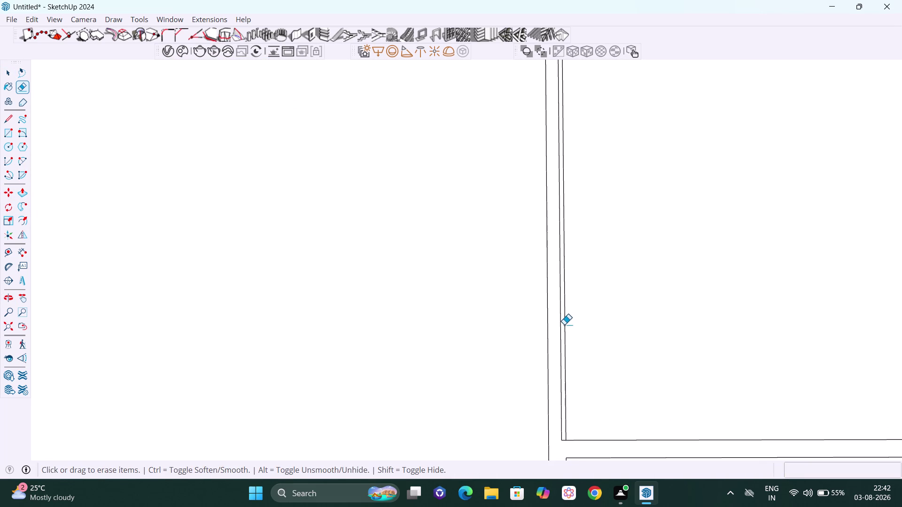
click(561, 326)
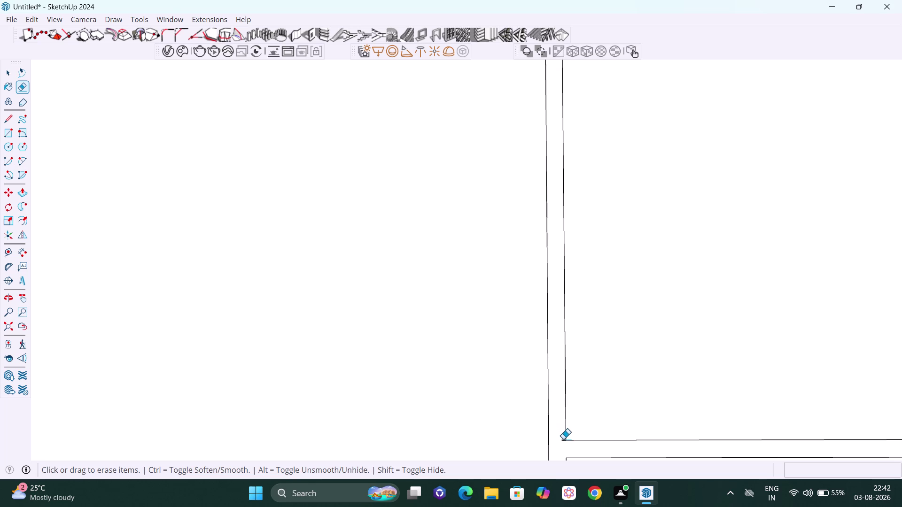
drag(563, 439, 566, 445)
key(ctrl+z)
scroll(up, 3)
scroll(up, 3)
click(563, 434)
scroll(down, 3)
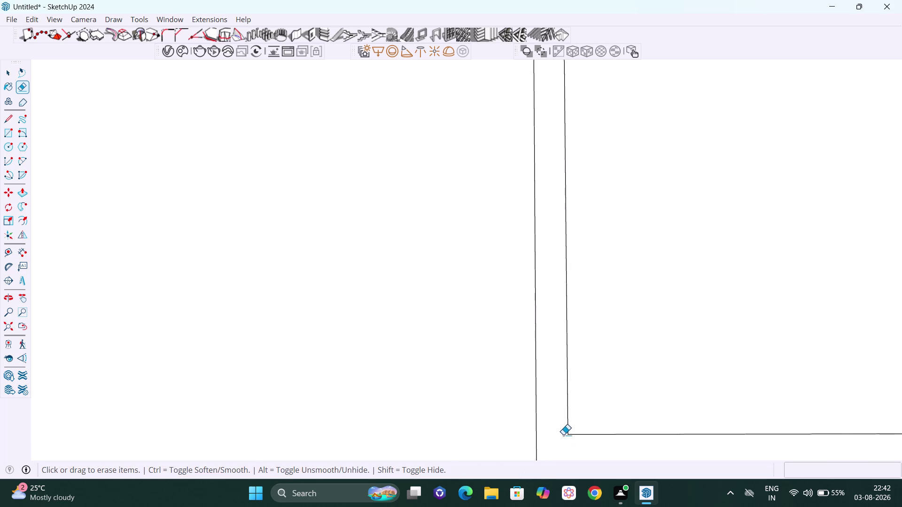
scroll(down, 3)
scroll(down, 3)
scroll(down, 3)
scroll(down, 3)
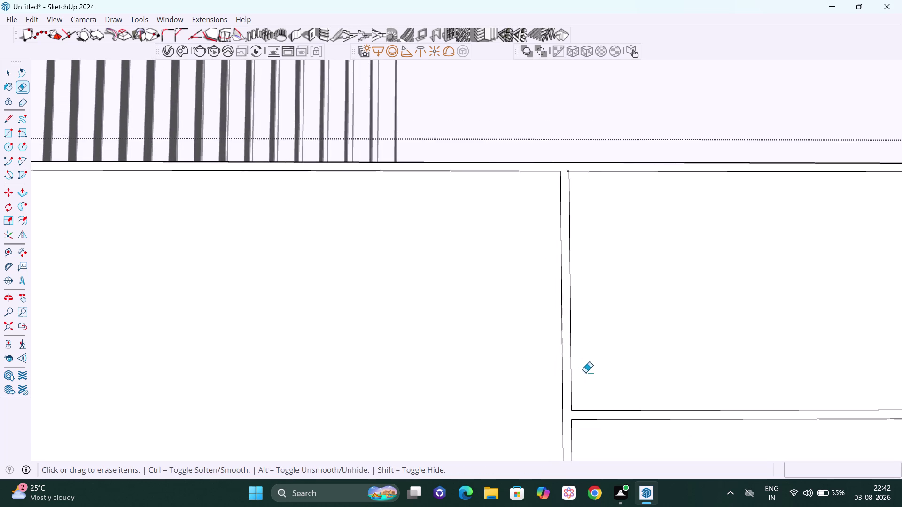
key(h)
drag(602, 299, 606, 449)
scroll(up, 3)
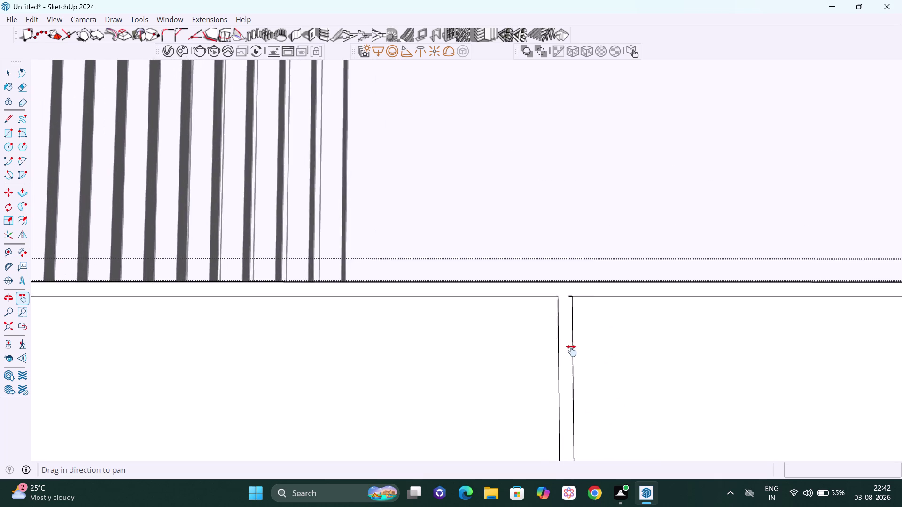
scroll(up, 3)
scroll(up, 3)
middle_drag(535, 330, 541, 348)
scroll(up, 3)
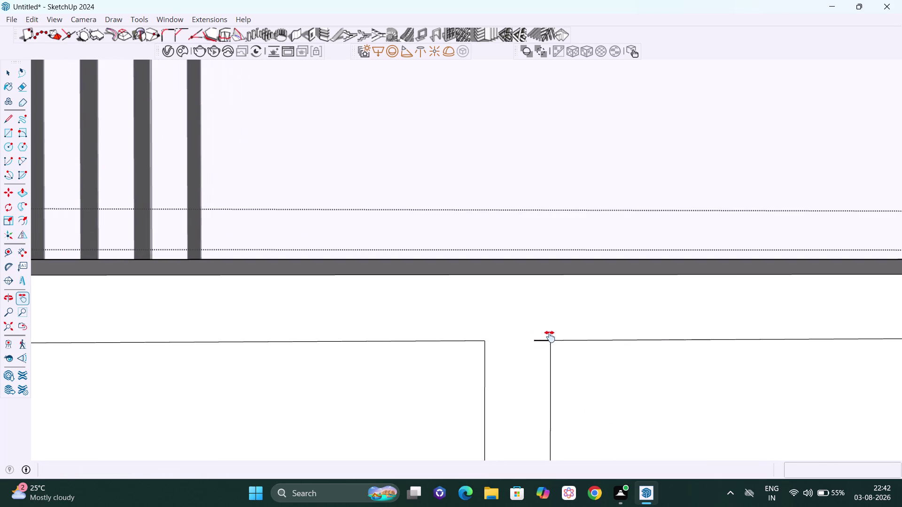
key(Escape)
click(540, 340)
Erase the stray edges at the cabinet's left end.
scroll(down, 3)
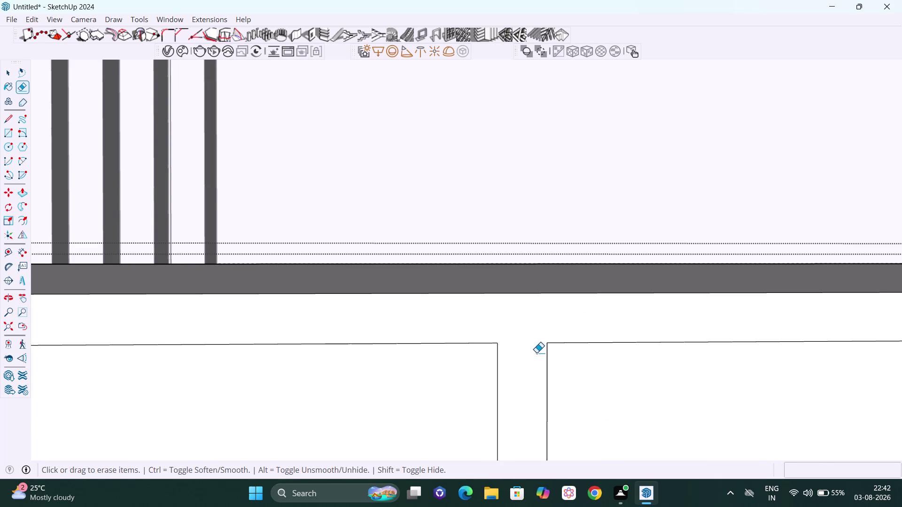
key(h)
drag(454, 366, 611, 376)
scroll(down, 3)
scroll(down, 3)
drag(499, 424, 836, 330)
scroll(down, 3)
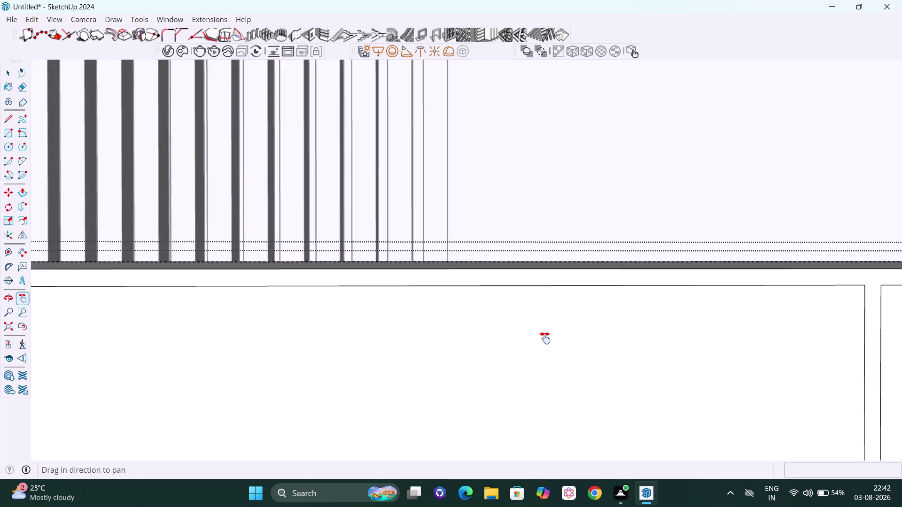
scroll(down, 3)
scroll(down, 3)
scroll(down, 3)
drag(530, 366, 750, 245)
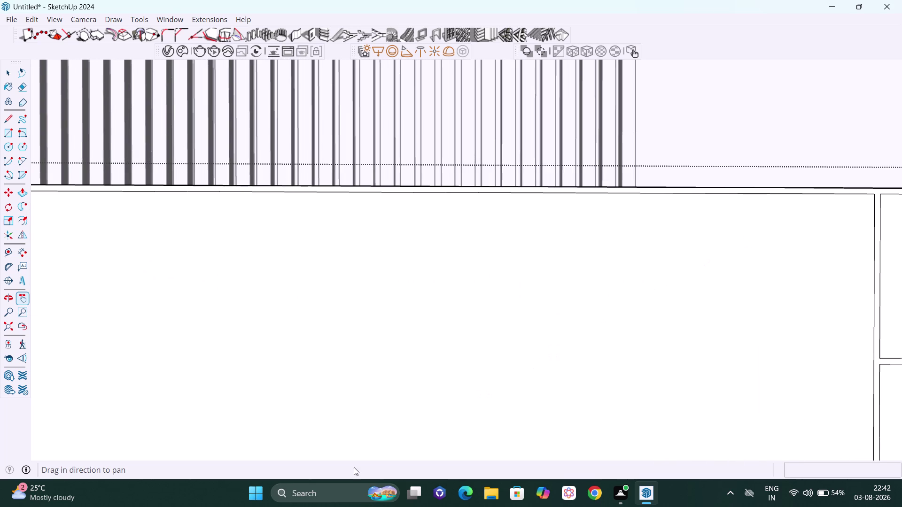
scroll(down, 3)
scroll(down, 3)
scroll(down, 3)
drag(364, 406, 505, 378)
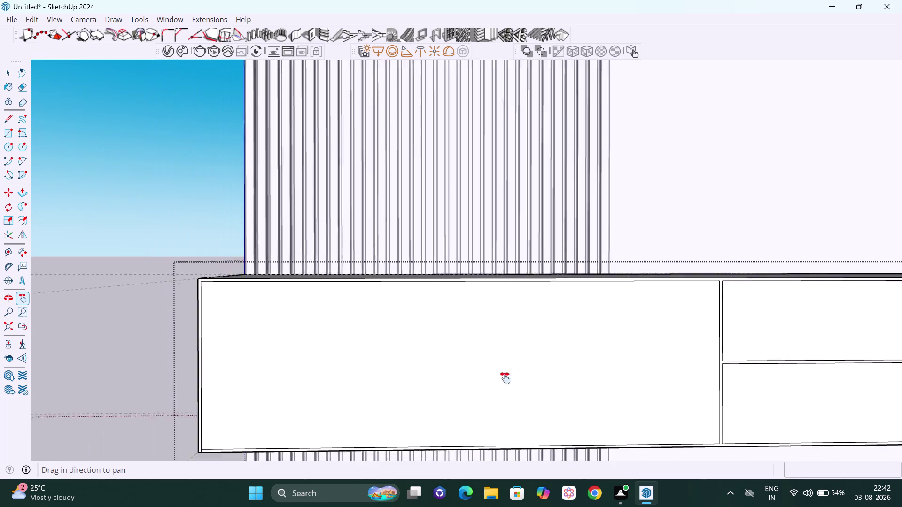
drag(505, 378, 572, 364)
scroll(up, 3)
scroll(up, 3)
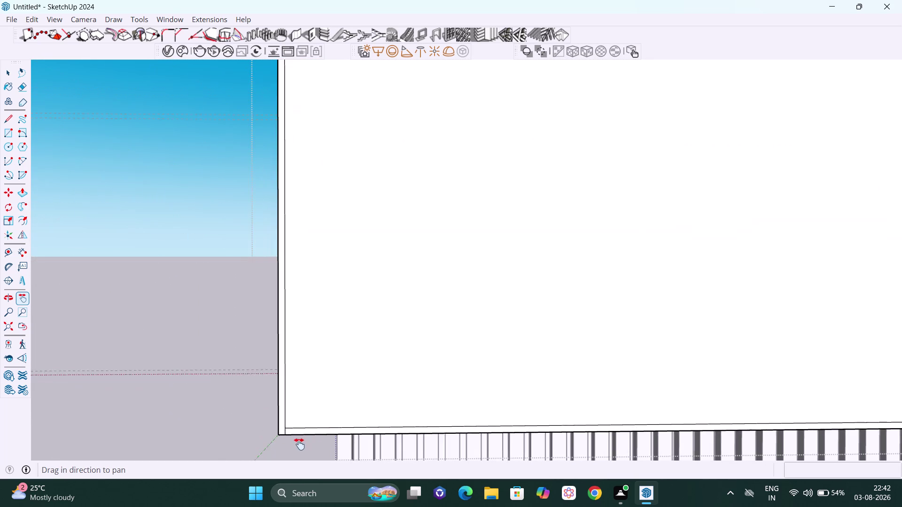
scroll(up, 3)
scroll(up, 3)
scroll(up, 3)
scroll(up, 3)
scroll(up, 3)
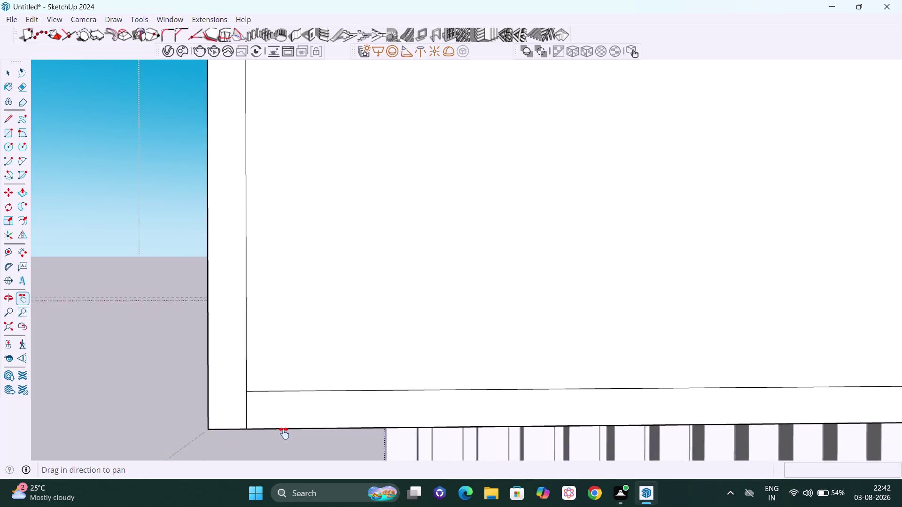
scroll(up, 3)
key(w)
key(e)
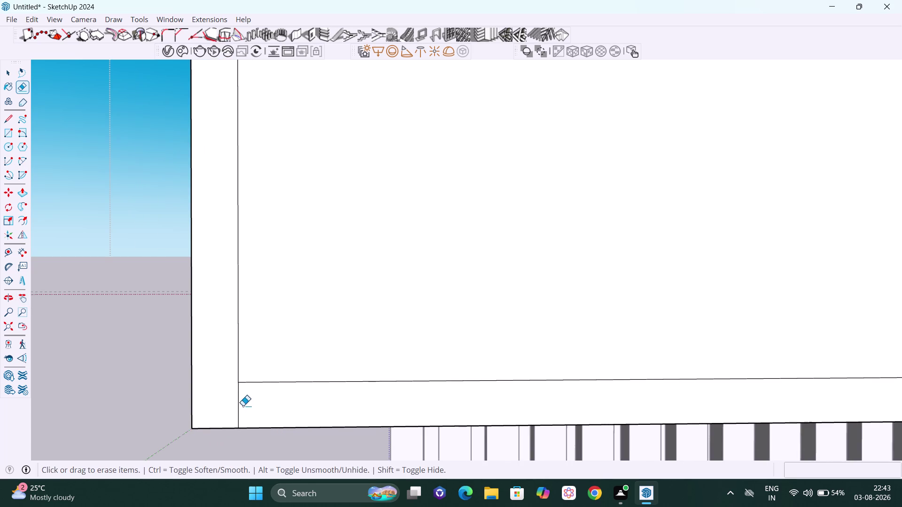
drag(235, 399, 248, 409)
key(space)
scroll(down, 3)
scroll(down, 3)
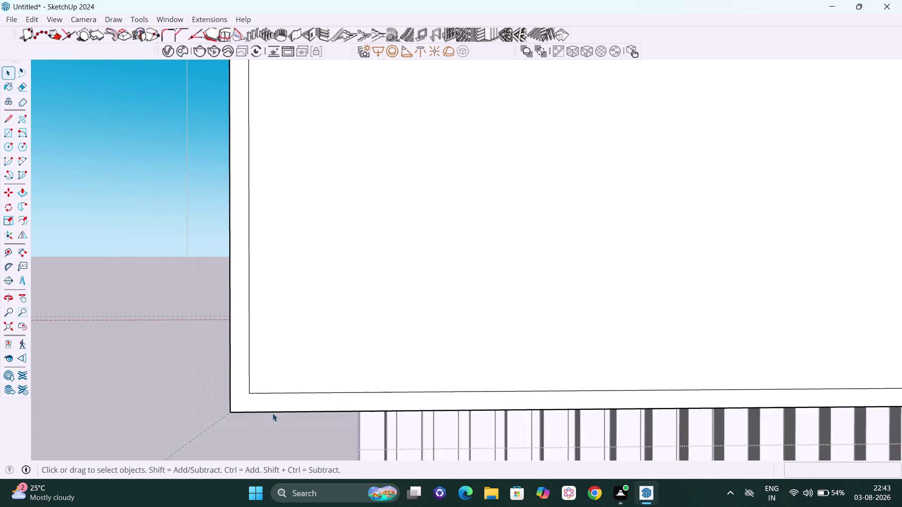
scroll(down, 3)
scroll(down, 3)
scroll(down, 3)
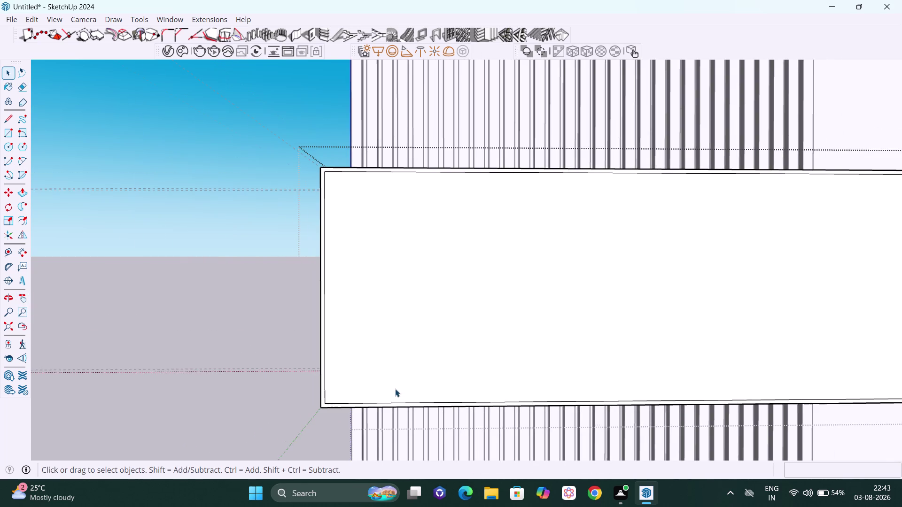
scroll(down, 3)
key(h)
drag(481, 375, 260, 400)
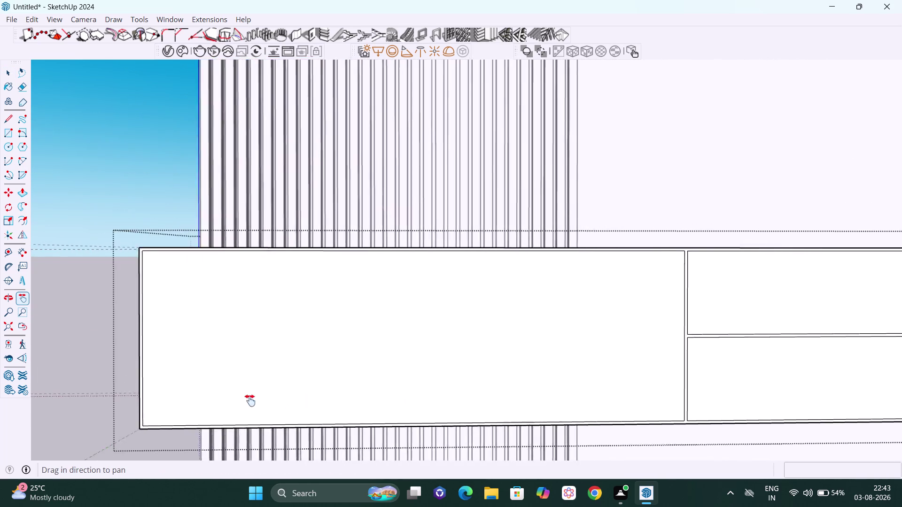
drag(260, 400, 70, 402)
drag(625, 385, 400, 403)
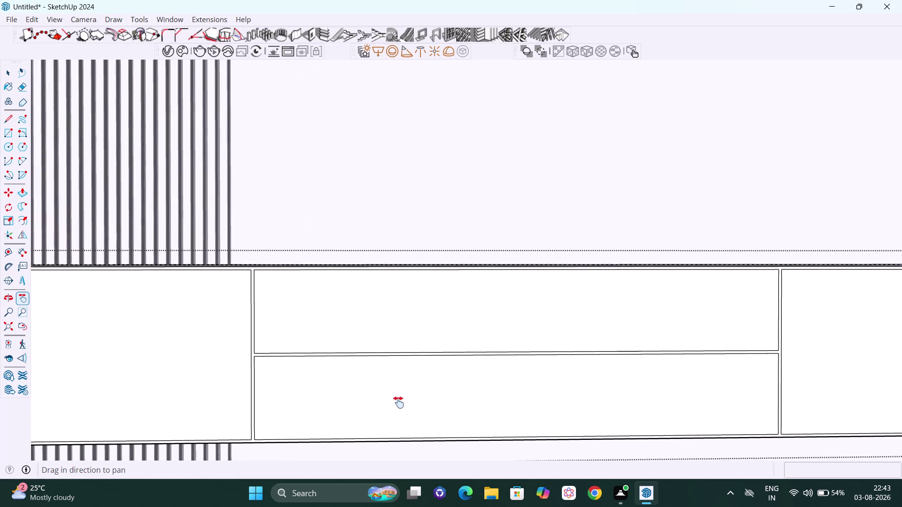
drag(401, 403, 398, 402)
drag(616, 403, 242, 417)
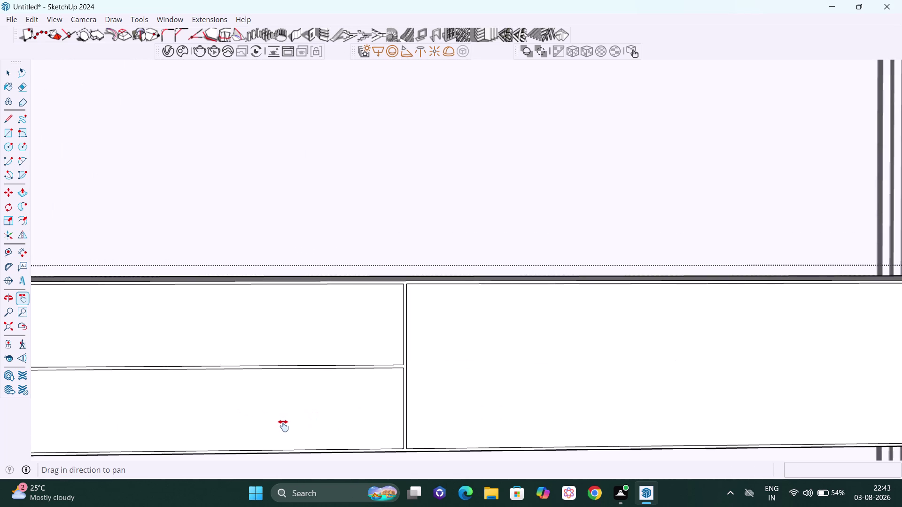
drag(539, 402, 239, 417)
drag(502, 390, 263, 382)
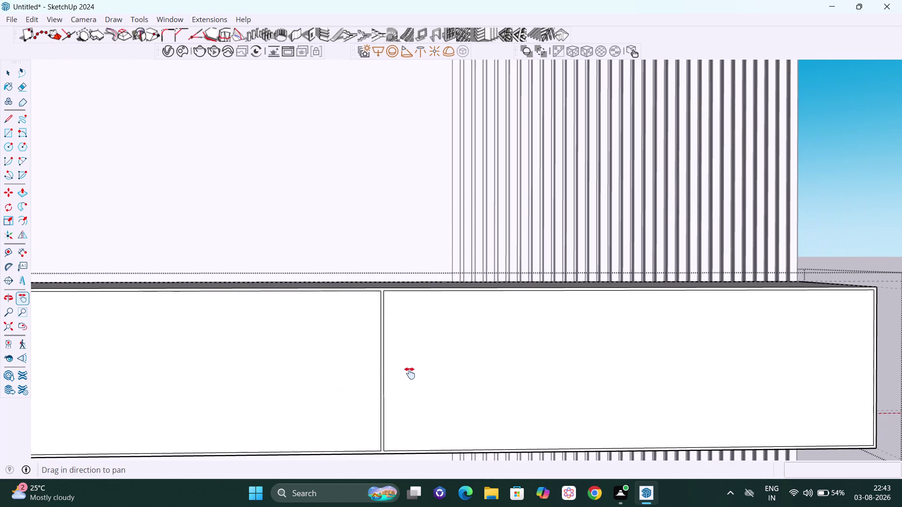
drag(482, 374, 311, 381)
scroll(down, 3)
middle_drag(394, 376, 393, 390)
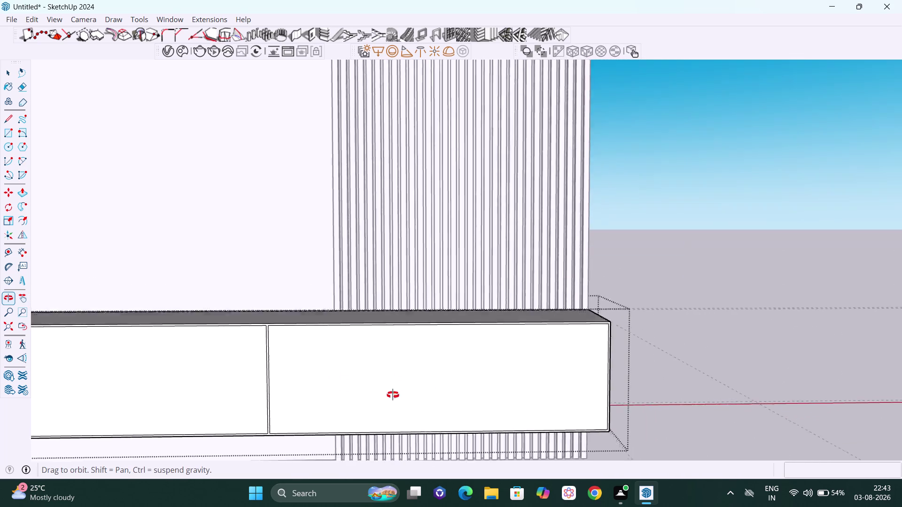
middle_drag(393, 390, 368, 416)
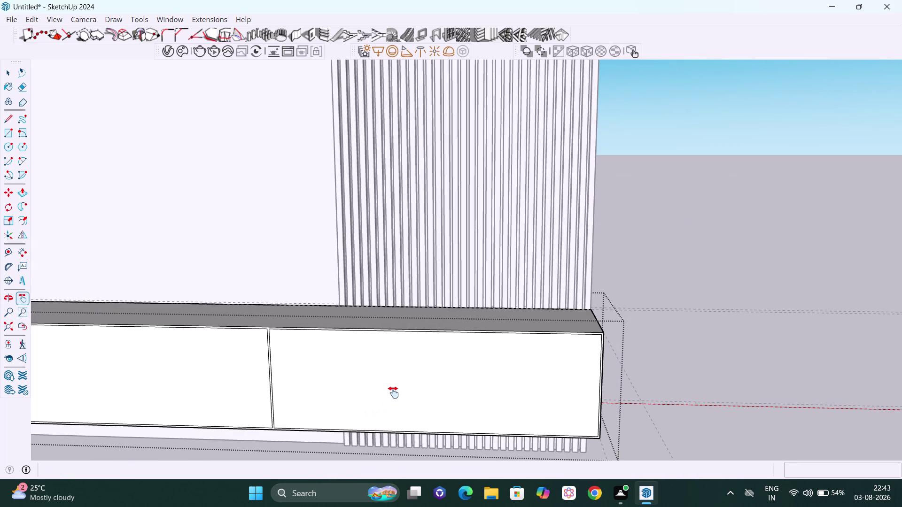
Pull the front panel and its neighbouring panel out to 18 mm thickness.
key(p)
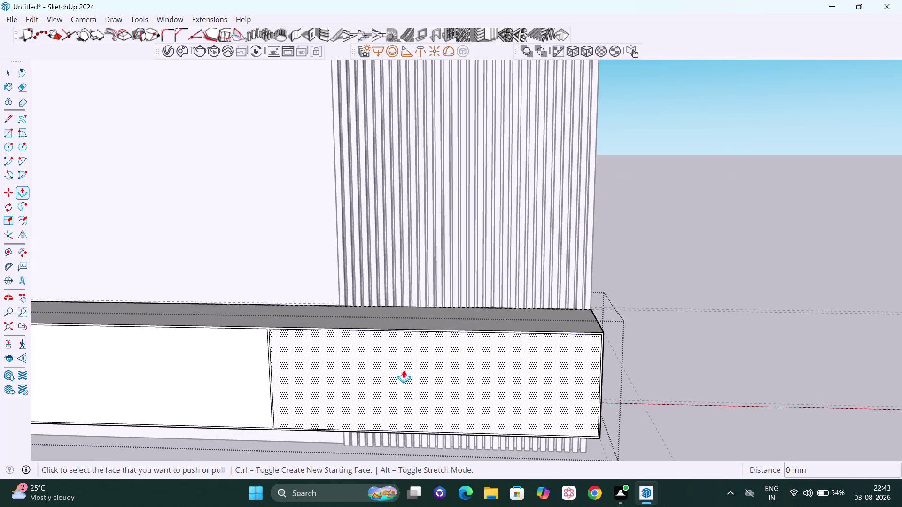
click(403, 370)
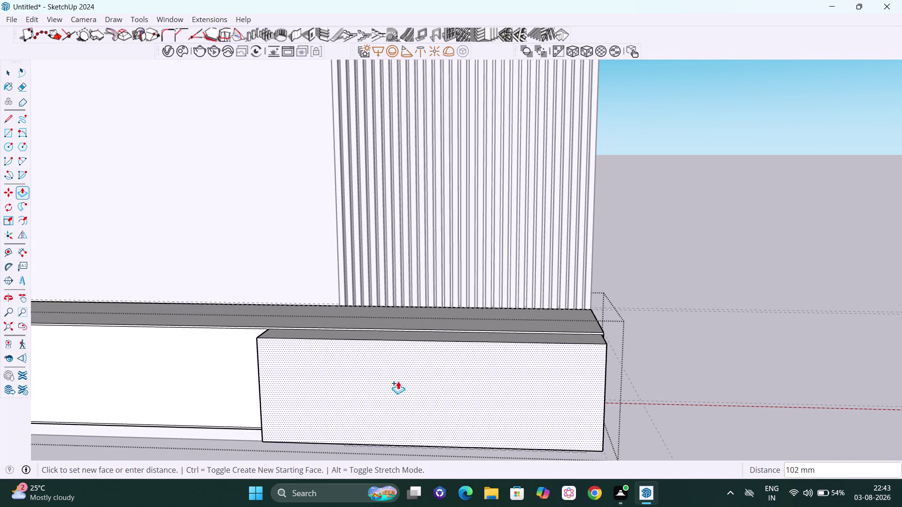
text(18)
key(Return)
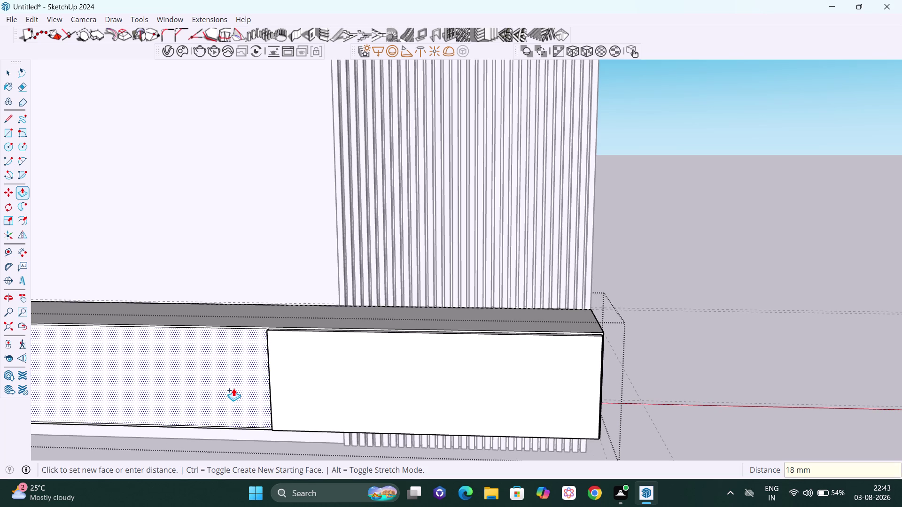
double_click(233, 389)
Bring the two stacked drawer fronts into close view, cancelling a stray push-pull.
key(h)
drag(219, 388, 386, 403)
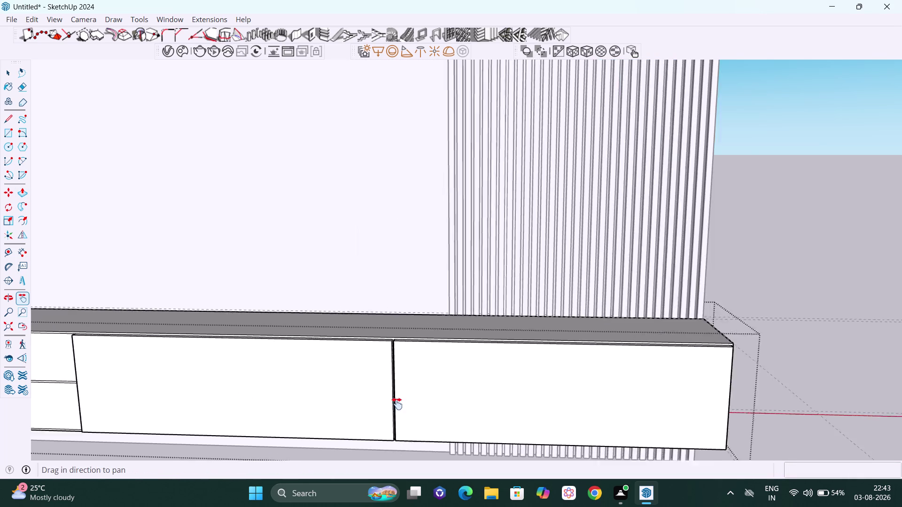
drag(386, 403, 620, 389)
drag(479, 396, 804, 380)
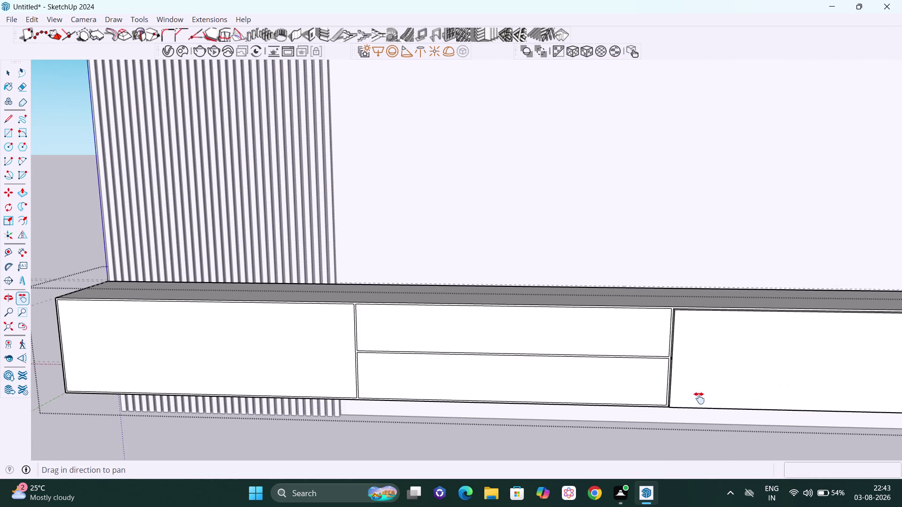
drag(683, 420, 711, 432)
scroll(up, 3)
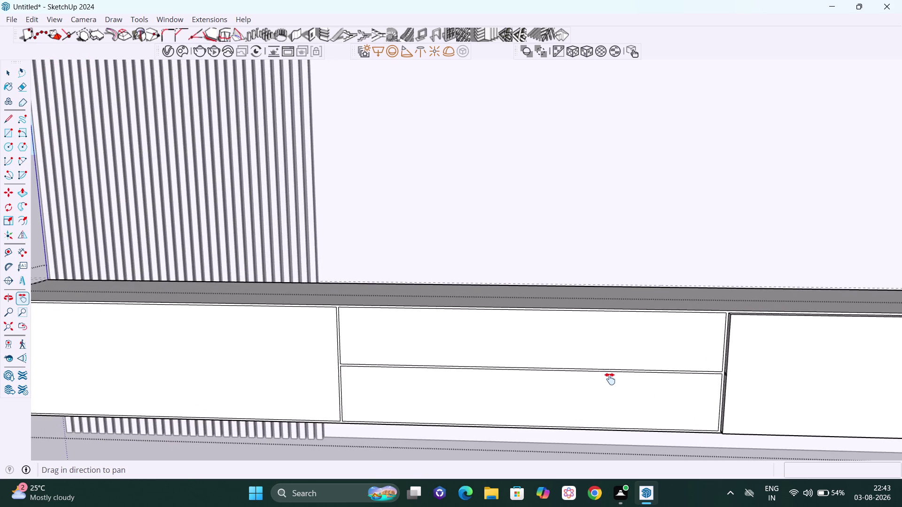
middle_drag(630, 390, 656, 392)
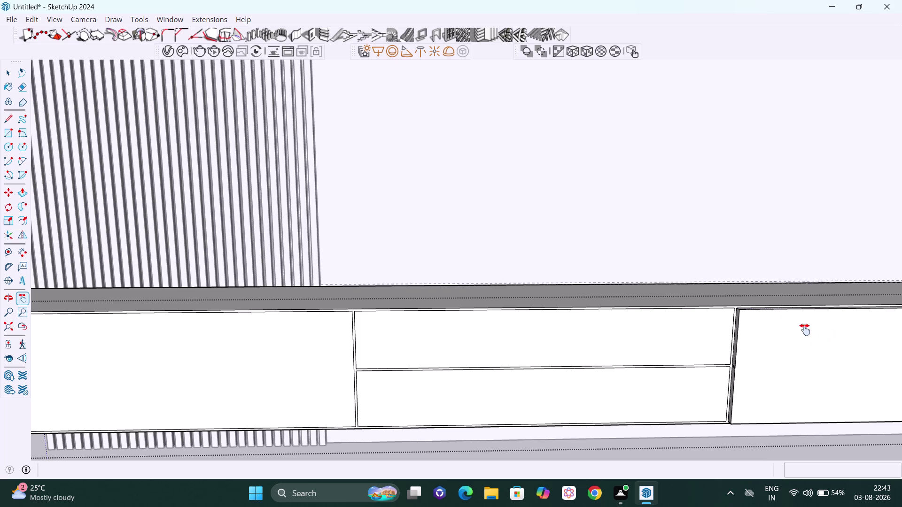
scroll(up, 3)
scroll(up, 3)
middle_drag(724, 357, 667, 351)
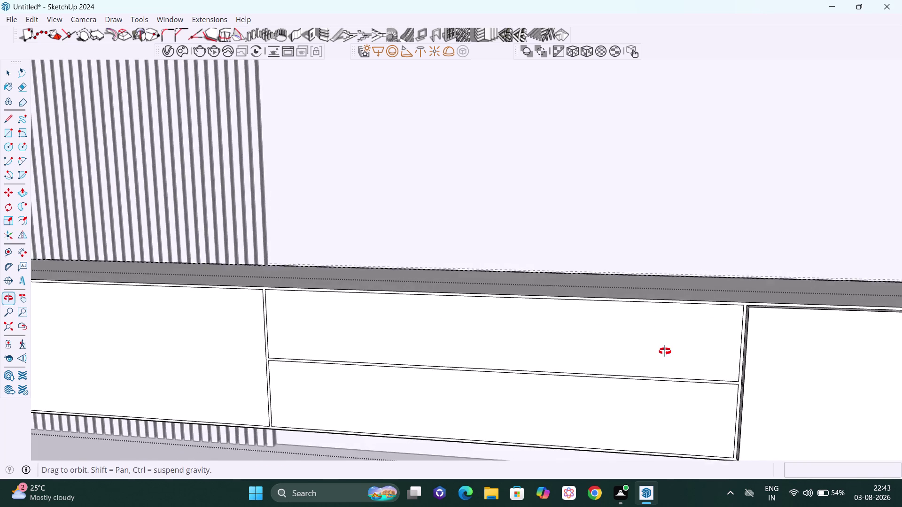
middle_drag(667, 351, 747, 355)
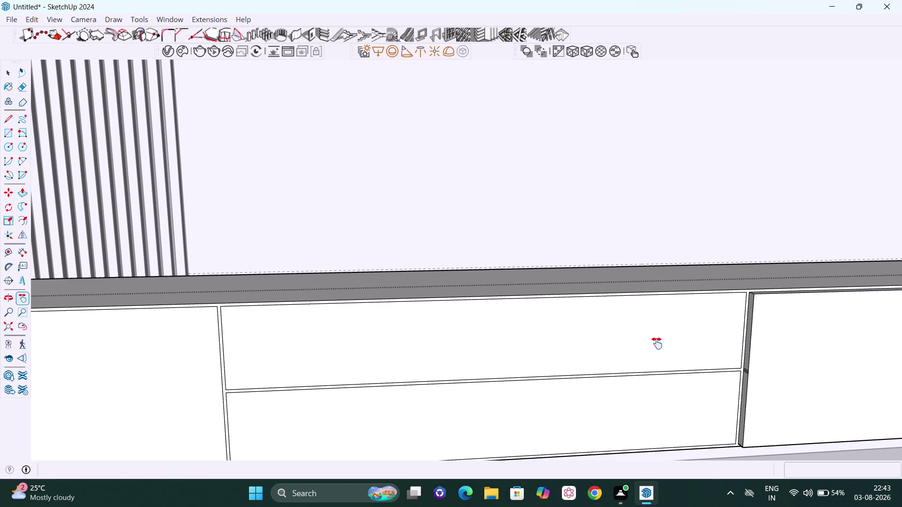
key(Escape)
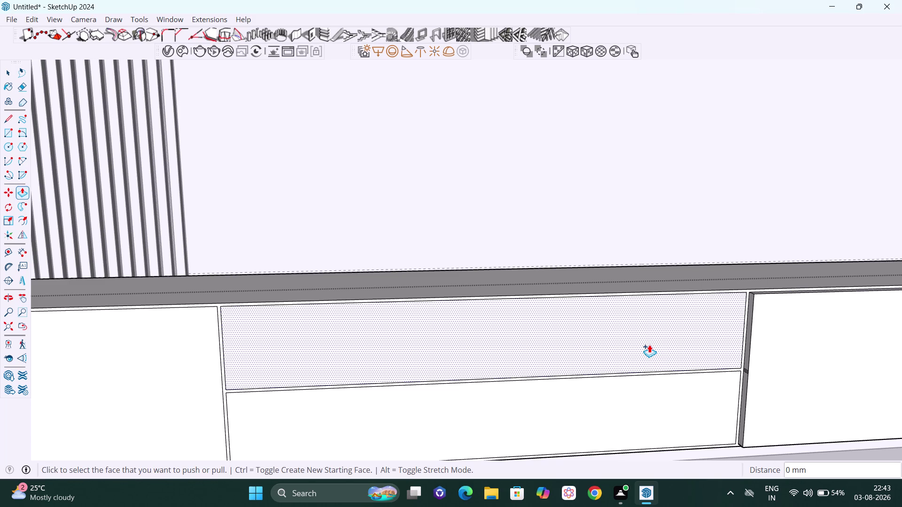
key(Escape)
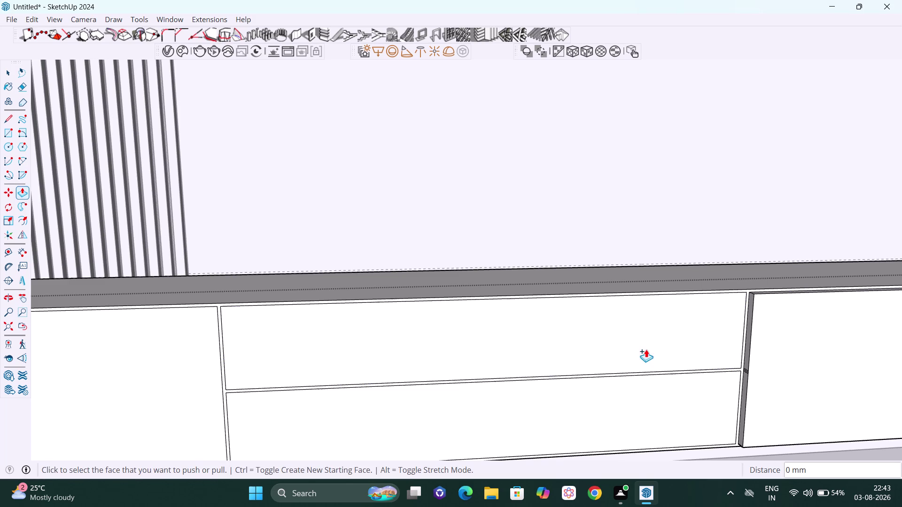
key(space)
middle_drag(633, 407, 618, 392)
scroll(up, 3)
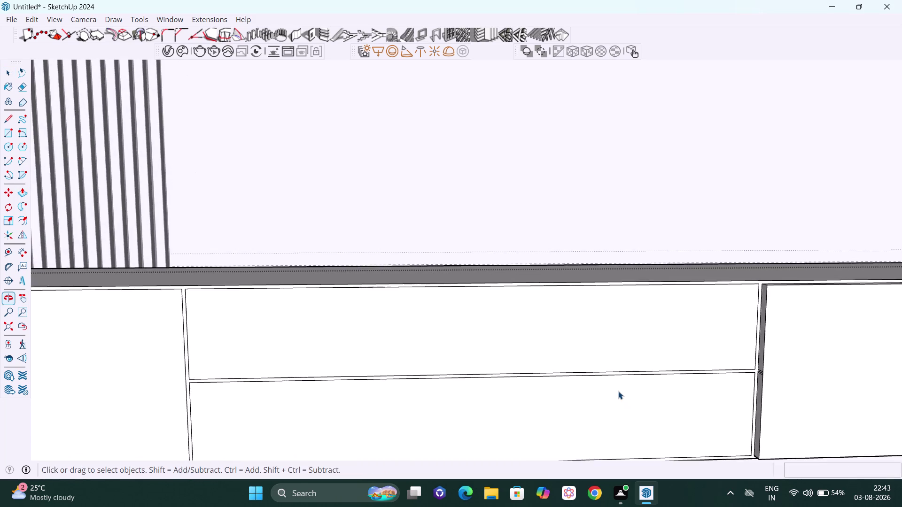
scroll(down, 3)
scroll(up, 3)
scroll(up, 3)
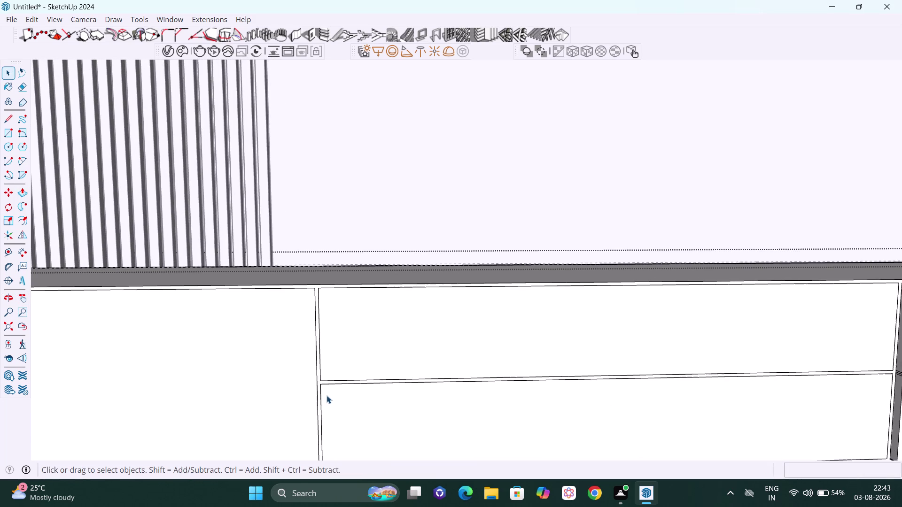
Copy the lower drawer's left edge to mid-front as a vertical divider line.
click(321, 398)
key(m)
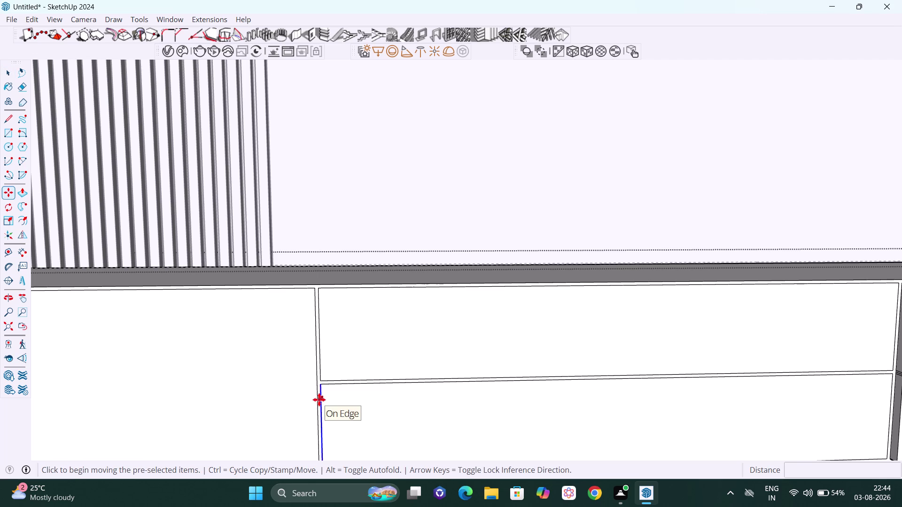
key(Right)
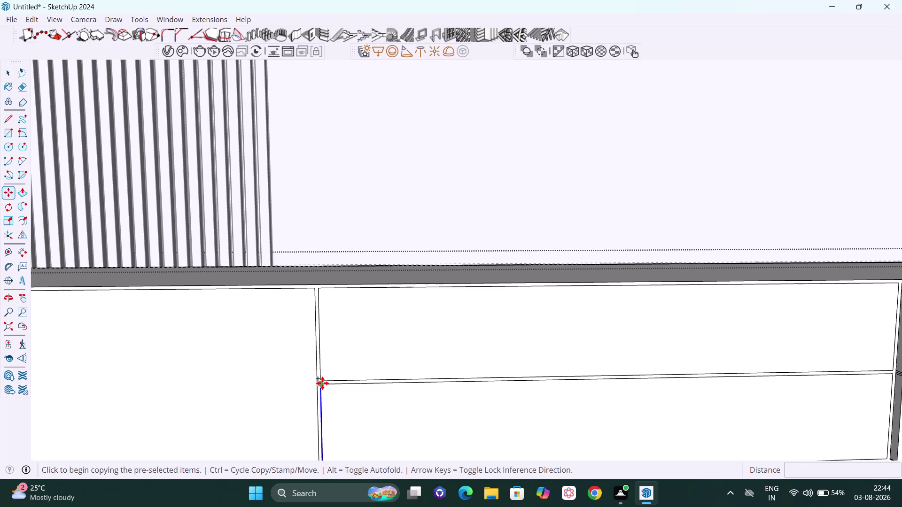
click(322, 383)
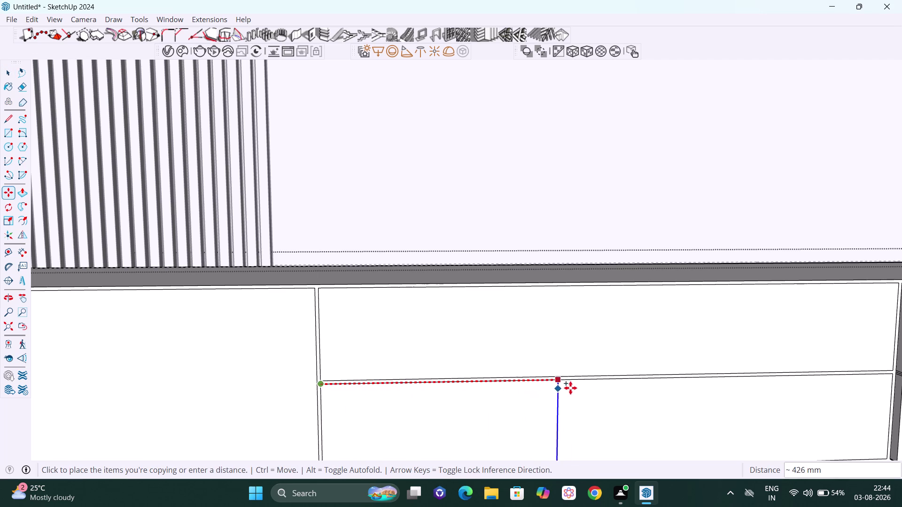
click(617, 381)
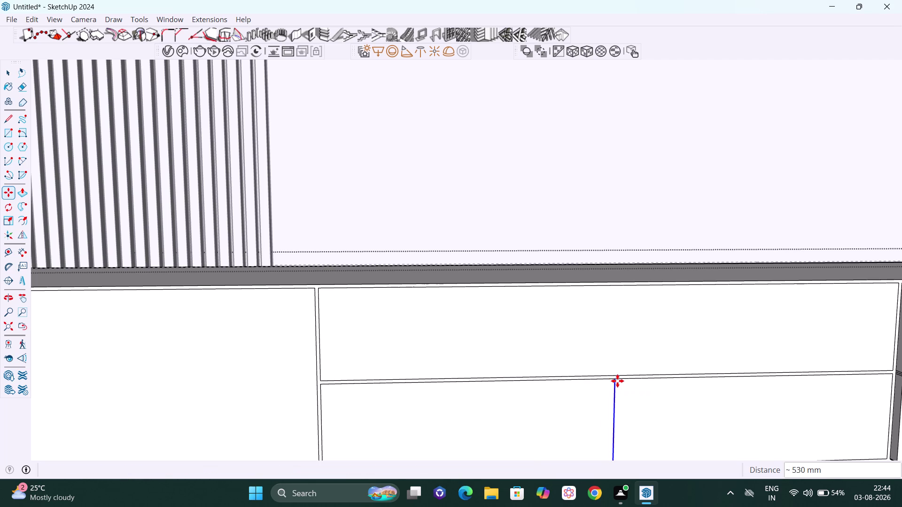
key(space)
scroll(down, 3)
middle_drag(682, 466, 601, 430)
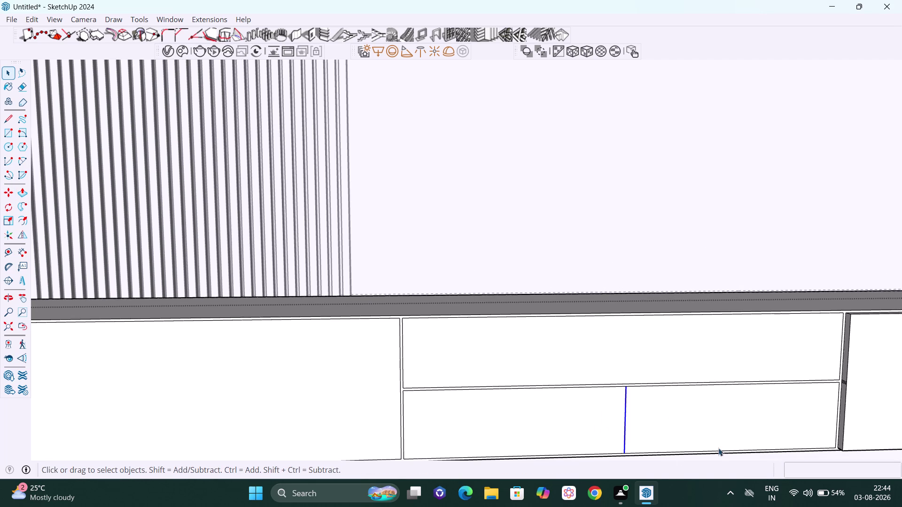
middle_drag(716, 448, 664, 433)
key(h)
drag(675, 421, 675, 415)
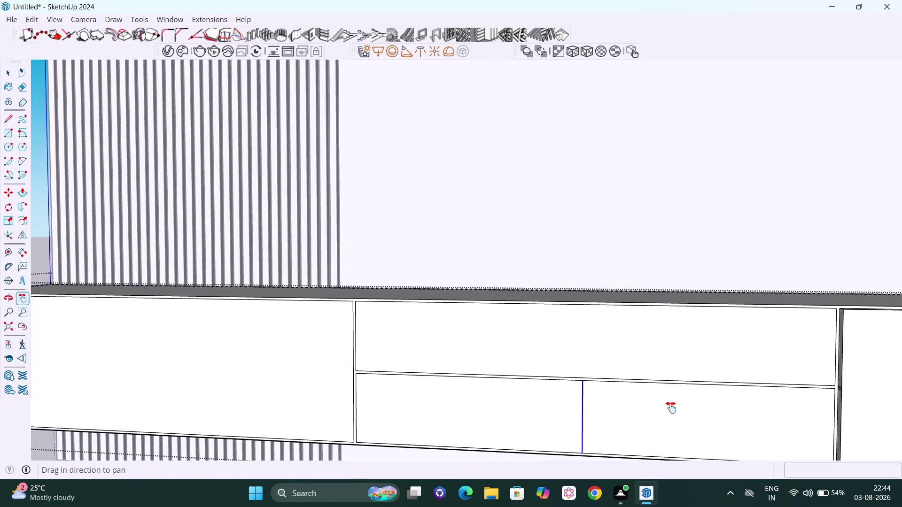
drag(674, 415, 626, 350)
middle_drag(533, 367, 576, 375)
scroll(up, 3)
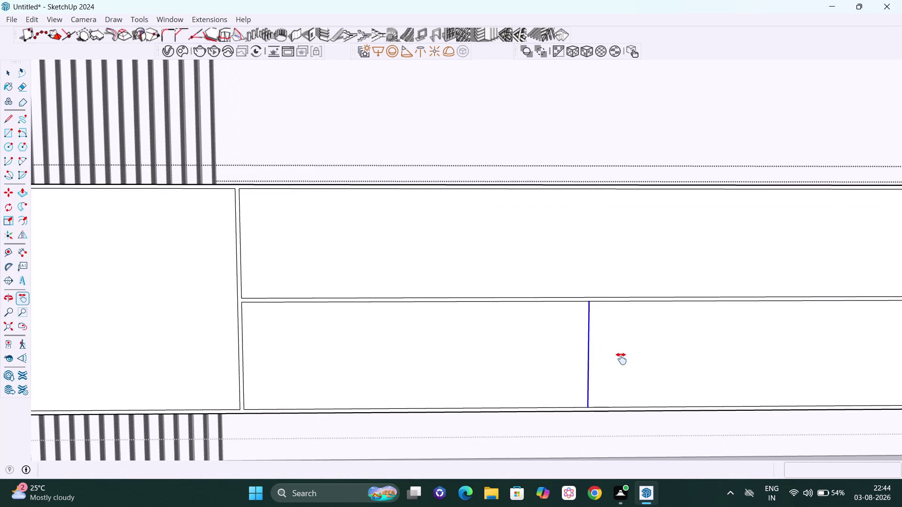
key(m)
scroll(up, 3)
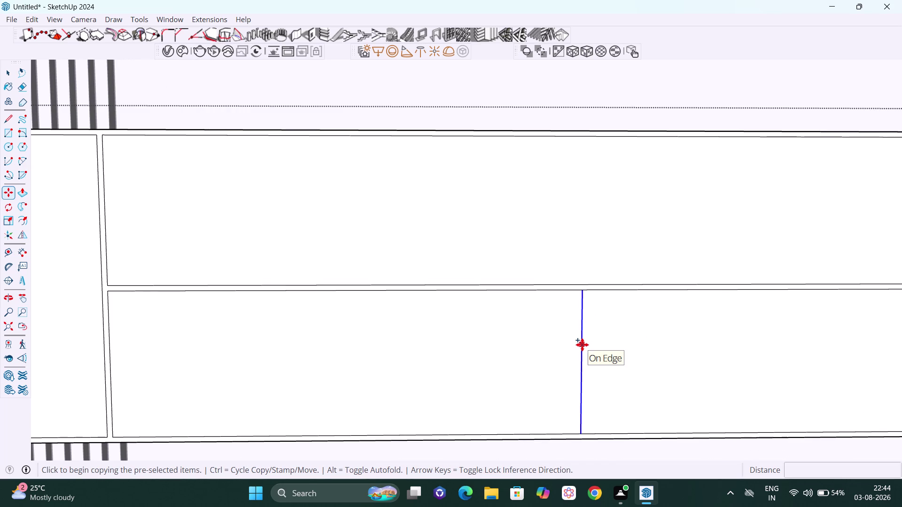
key(Right)
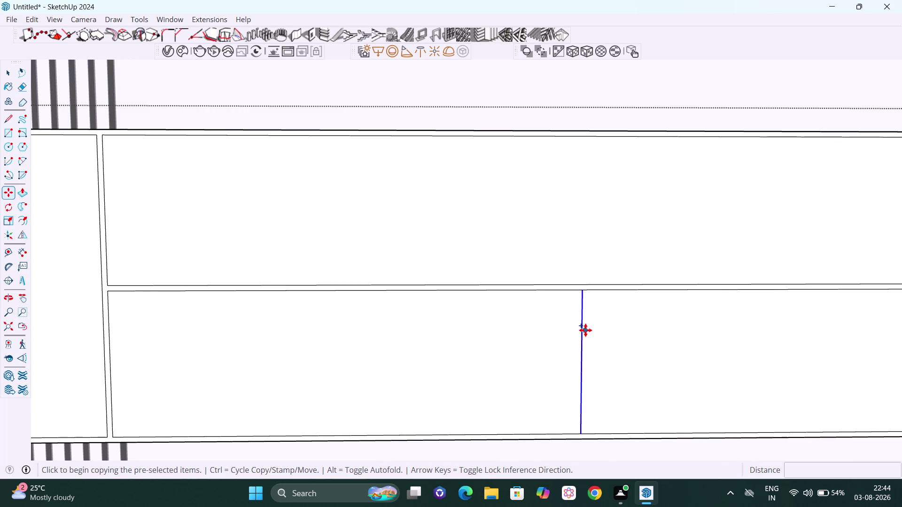
click(583, 330)
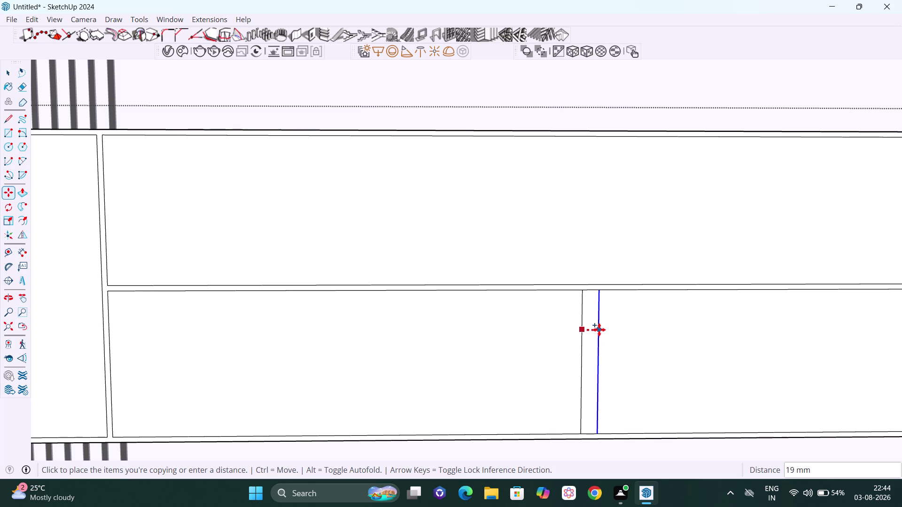
key(3)
key(Return)
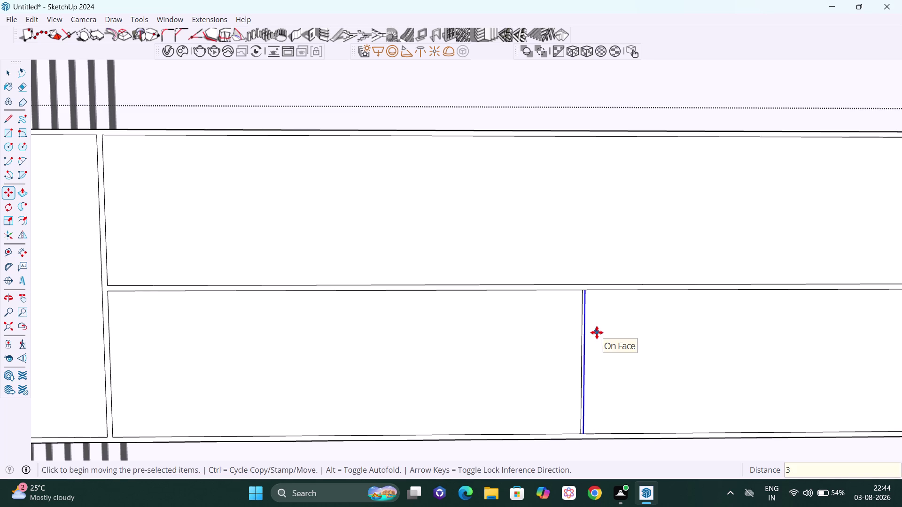
scroll(up, 3)
click(589, 332)
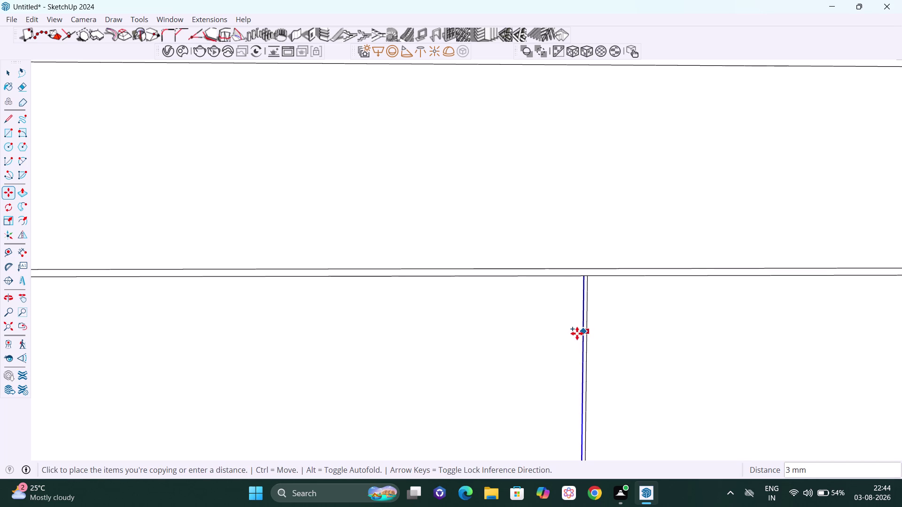
key(6)
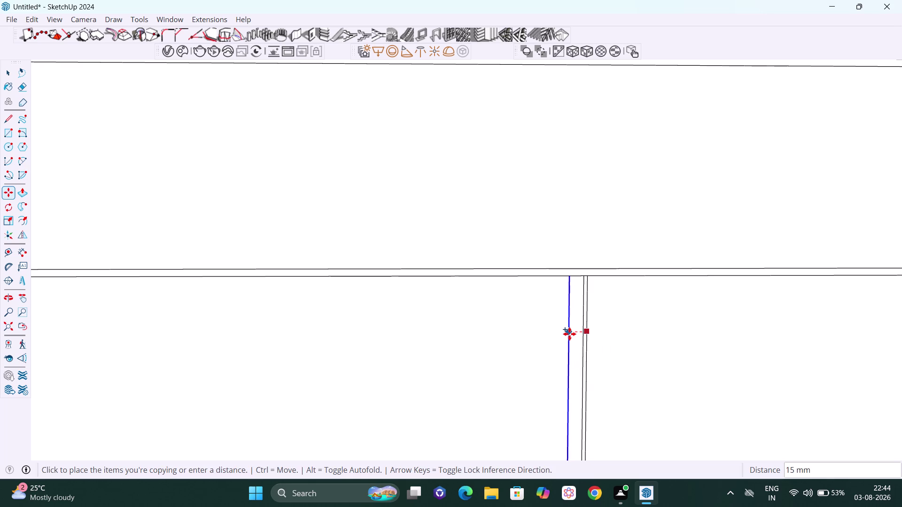
key(Return)
key(space)
scroll(up, 3)
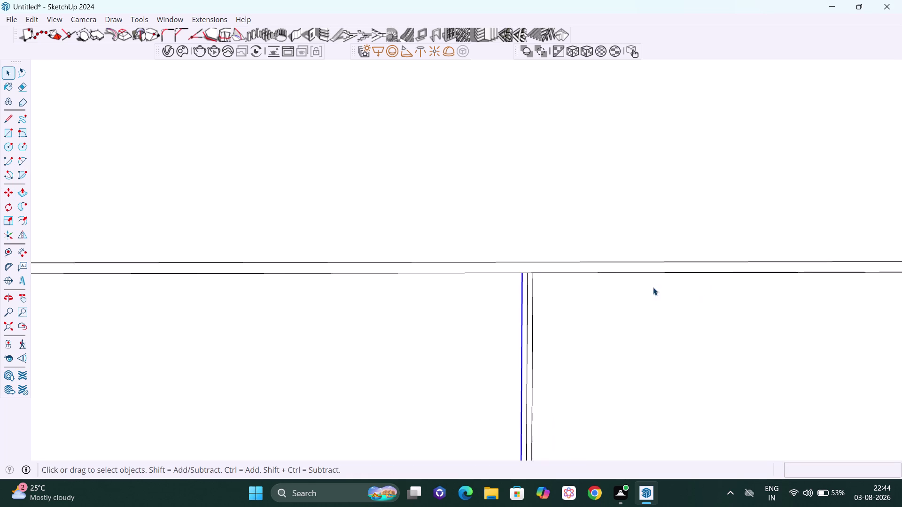
middle_drag(619, 283, 572, 295)
scroll(up, 3)
scroll(up, 3)
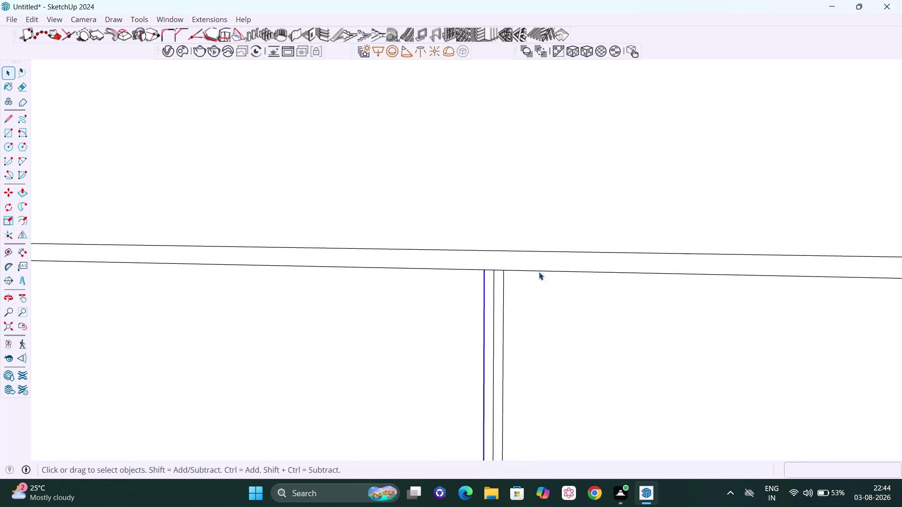
scroll(up, 3)
scroll(up, 3)
key(e)
drag(483, 266, 480, 277)
drag(474, 270, 474, 281)
scroll(down, 3)
key(space)
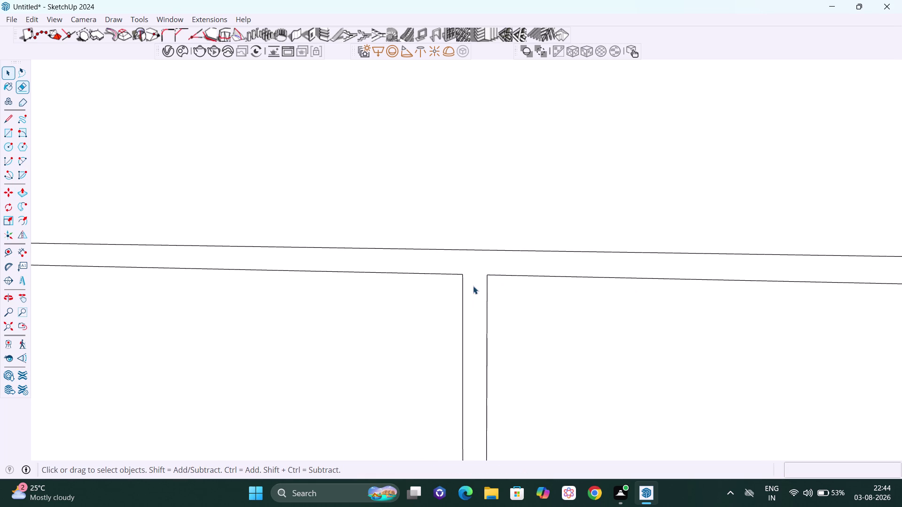
scroll(down, 3)
scroll(down, 3)
scroll(down, 3)
scroll(down, 3)
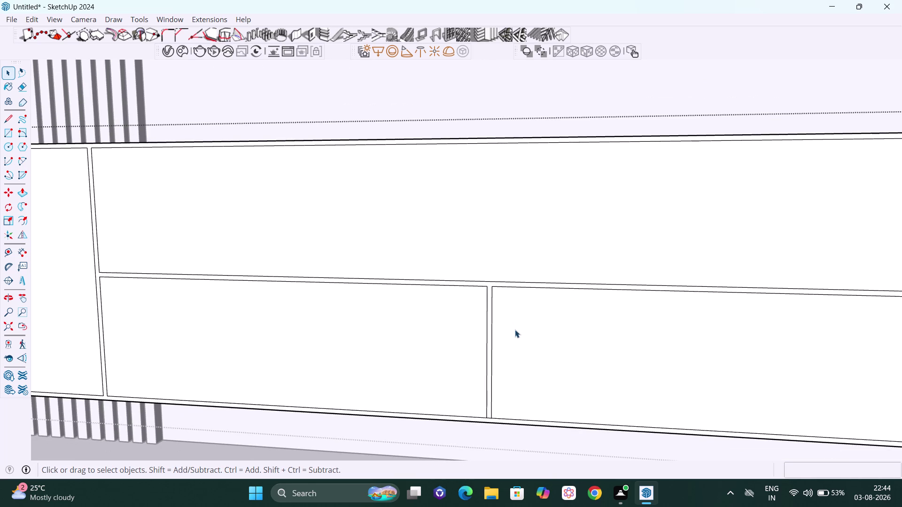
scroll(up, 3)
scroll(up, 3)
scroll(up, 3)
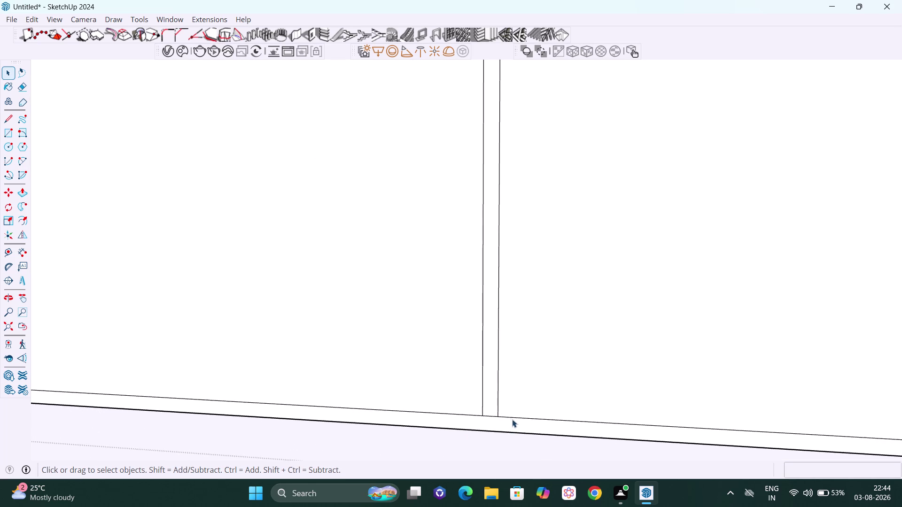
middle_drag(512, 420, 517, 406)
scroll(up, 3)
scroll(up, 3)
scroll(up, 3)
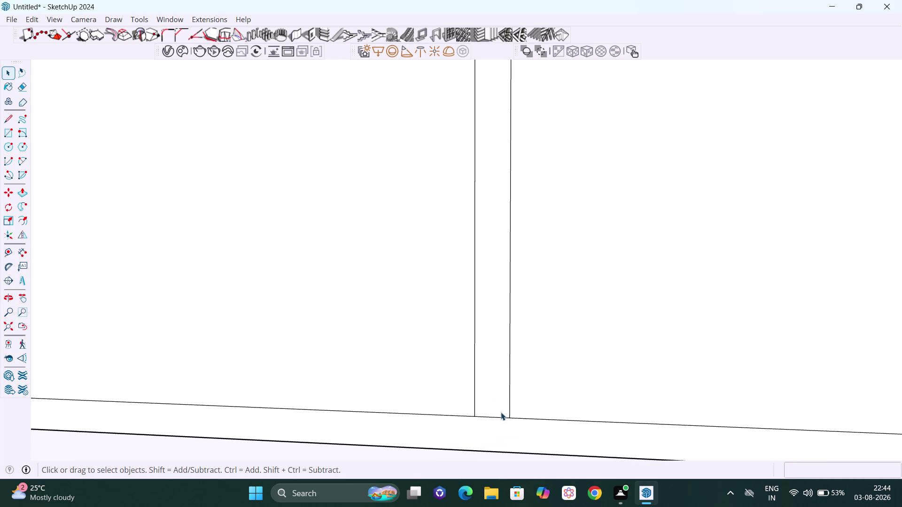
key(e)
drag(499, 408, 498, 425)
key(space)
scroll(down, 3)
scroll(down, 3)
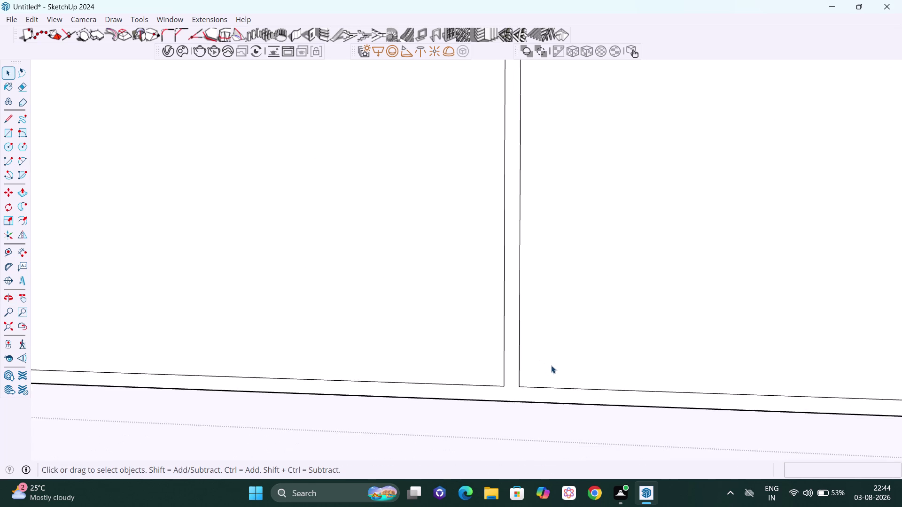
scroll(down, 3)
scroll(down, 3)
scroll(down, 3)
scroll(down, 3)
middle_drag(597, 369, 622, 360)
key(h)
drag(684, 320, 604, 326)
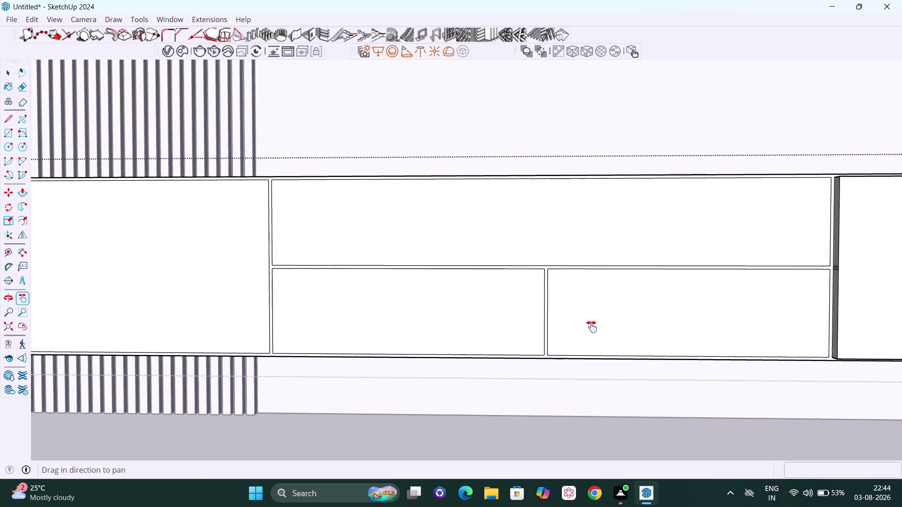
drag(604, 326, 540, 334)
middle_drag(557, 335, 599, 339)
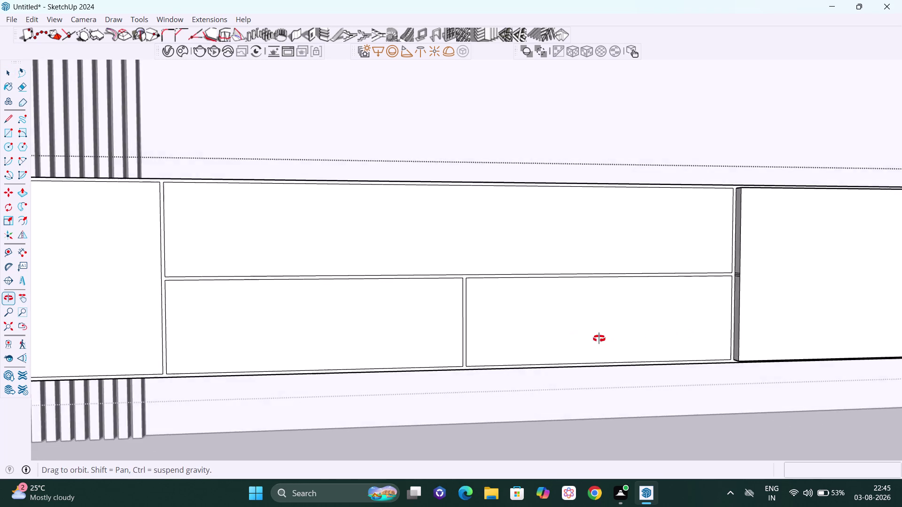
middle_drag(599, 338, 592, 339)
key(space)
middle_drag(614, 285, 594, 290)
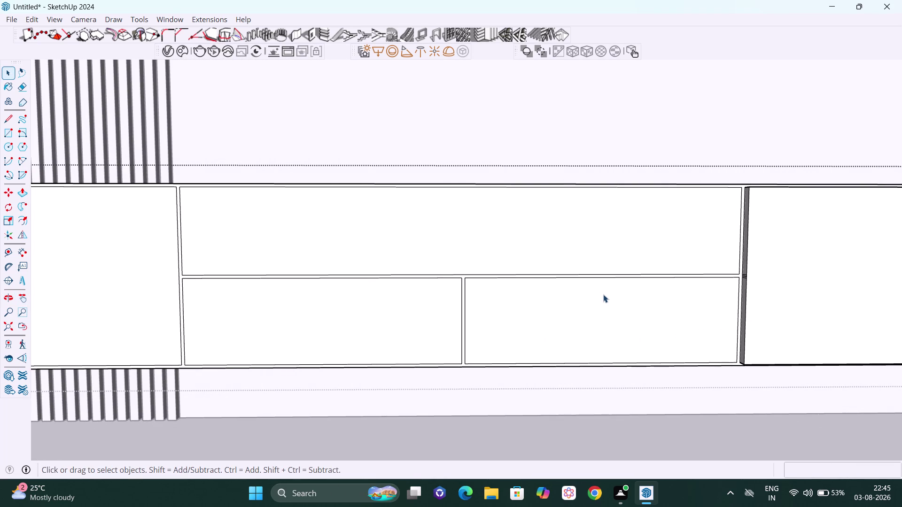
key(p)
Pull the top drawer front out 18 mm and repeat the offset on three more fronts.
click(601, 247)
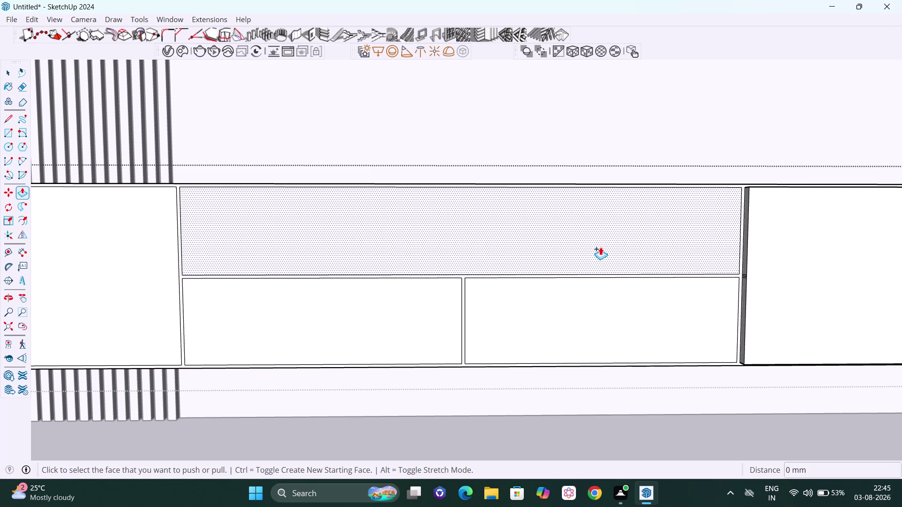
text(18)
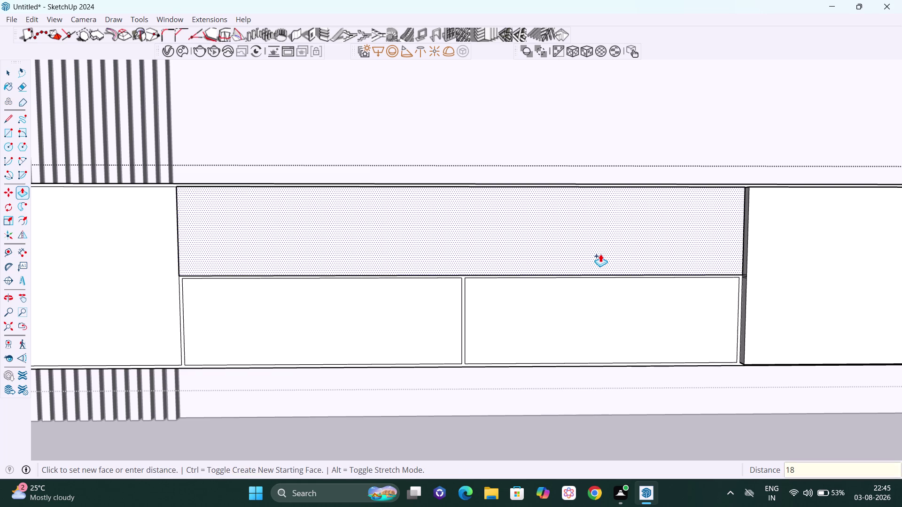
key(Return)
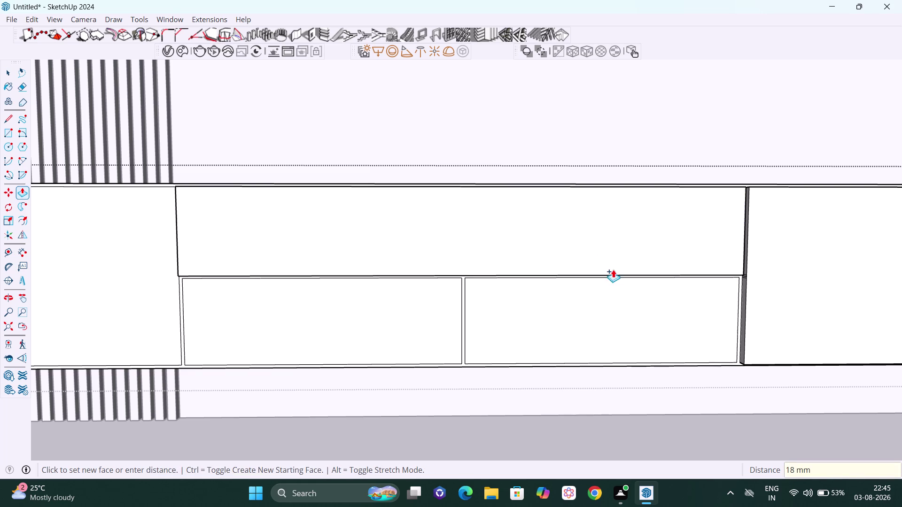
double_click(595, 321)
double_click(445, 318)
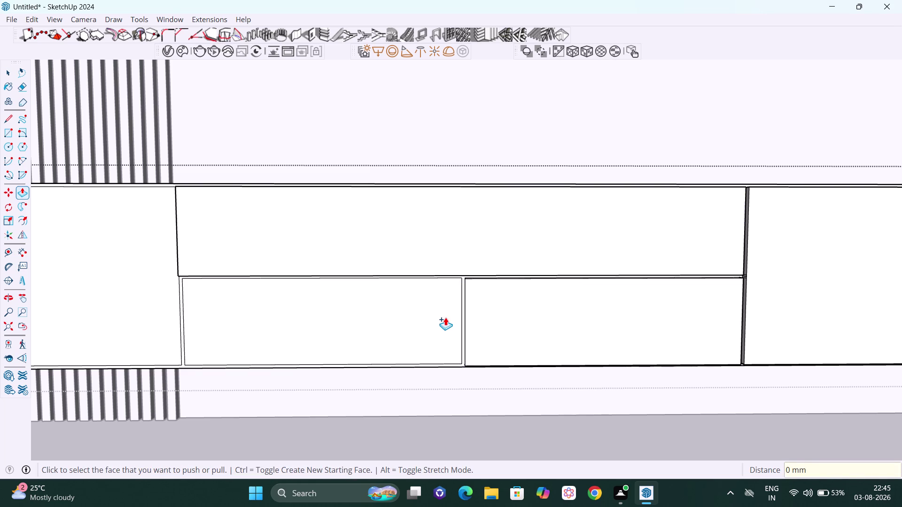
double_click(136, 273)
Pan and orbit along the cabinet front to check drawer depths, undoing a stray repeat pull.
scroll(down, 3)
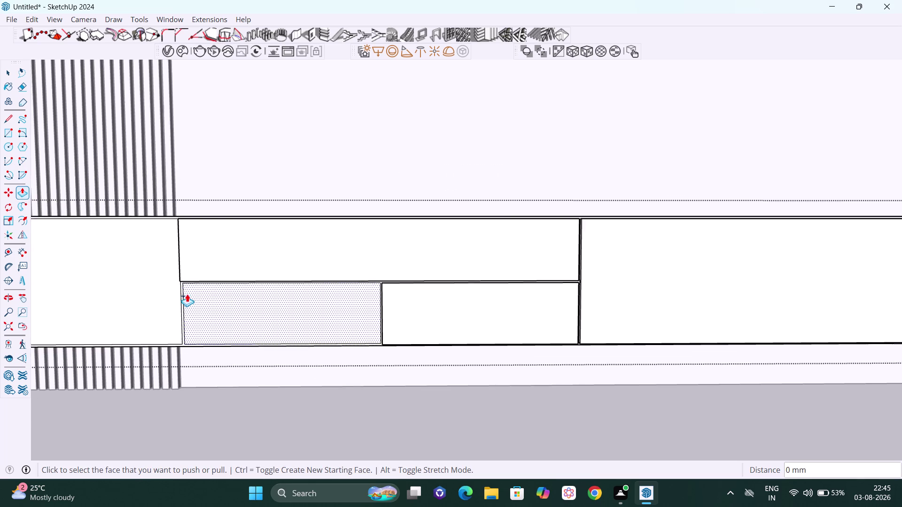
scroll(down, 3)
key(h)
drag(211, 280, 217, 281)
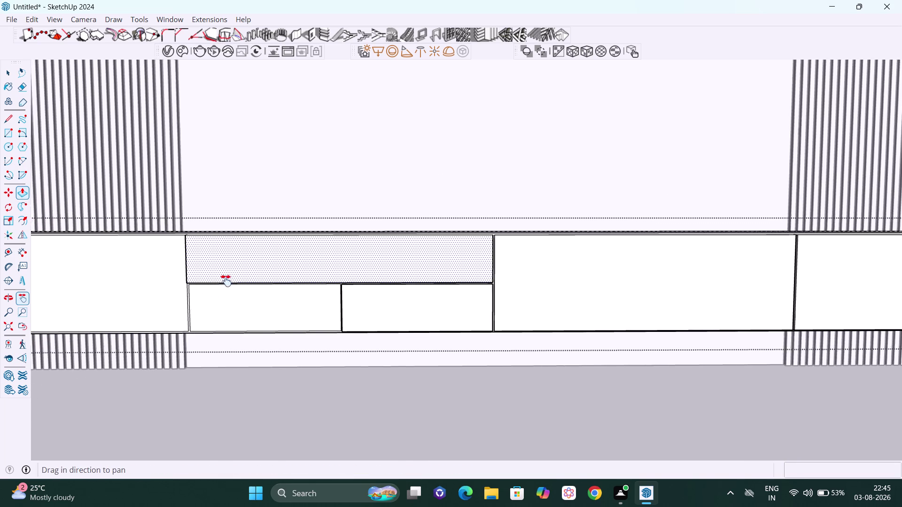
drag(218, 281, 346, 287)
scroll(up, 3)
scroll(up, 3)
middle_drag(369, 321, 516, 310)
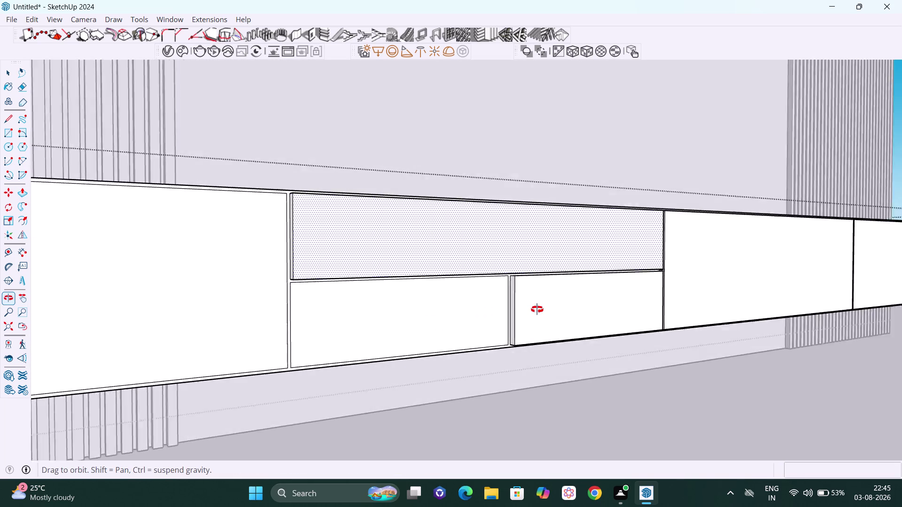
middle_drag(516, 310, 579, 327)
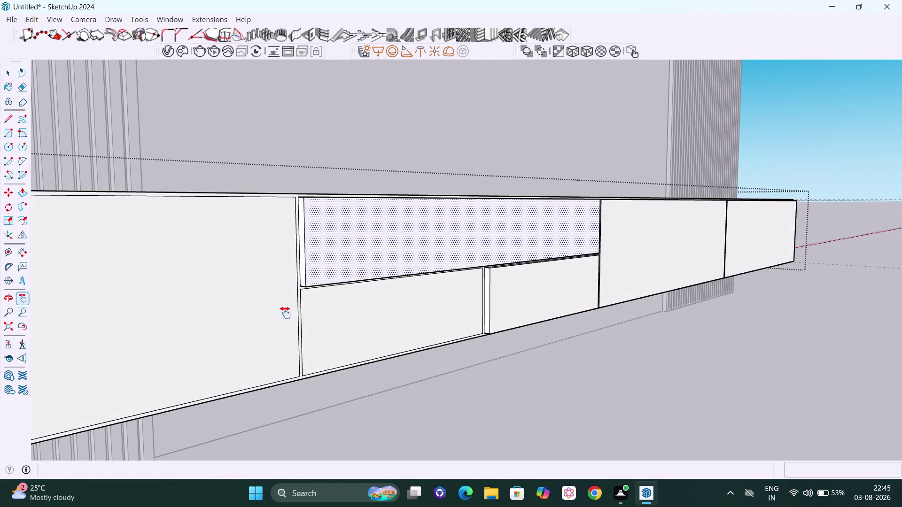
key(Escape)
double_click(273, 311)
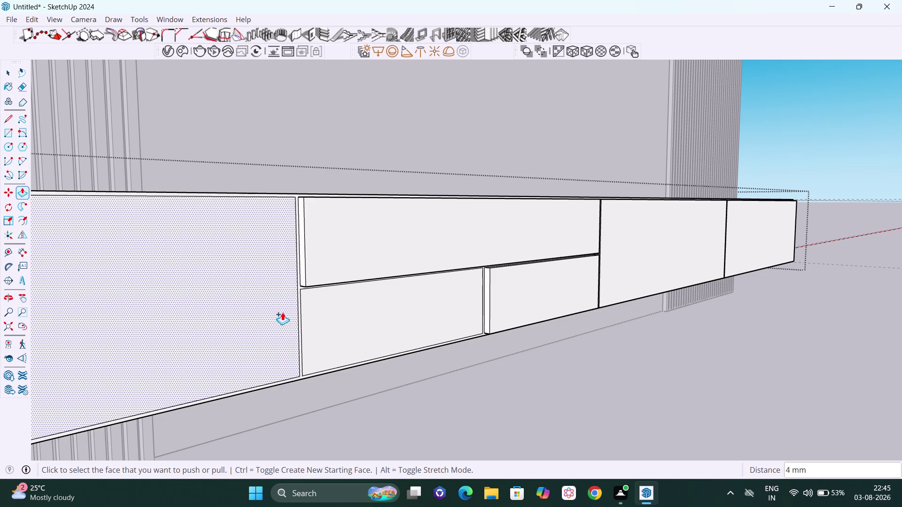
key(ctrl+z)
key(space)
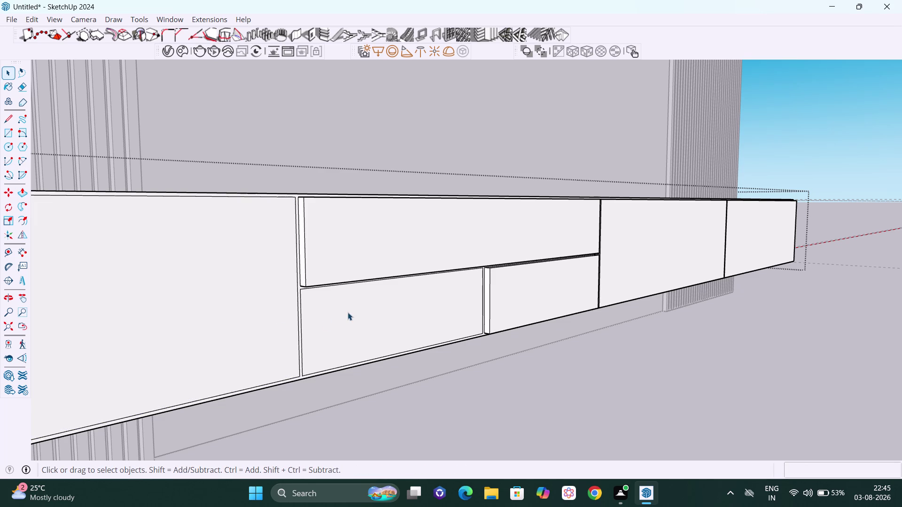
Pull the lower left drawer front out 18 mm and check it from the side.
key(p)
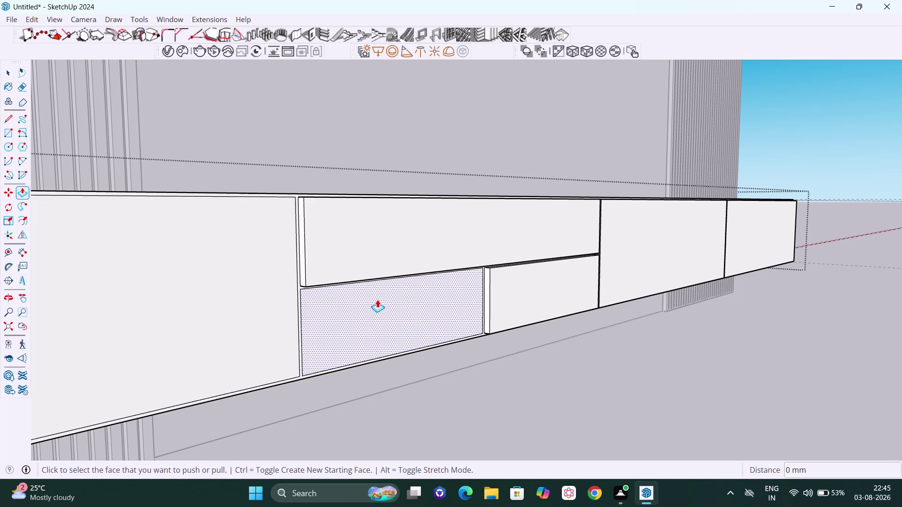
drag(375, 306, 380, 308)
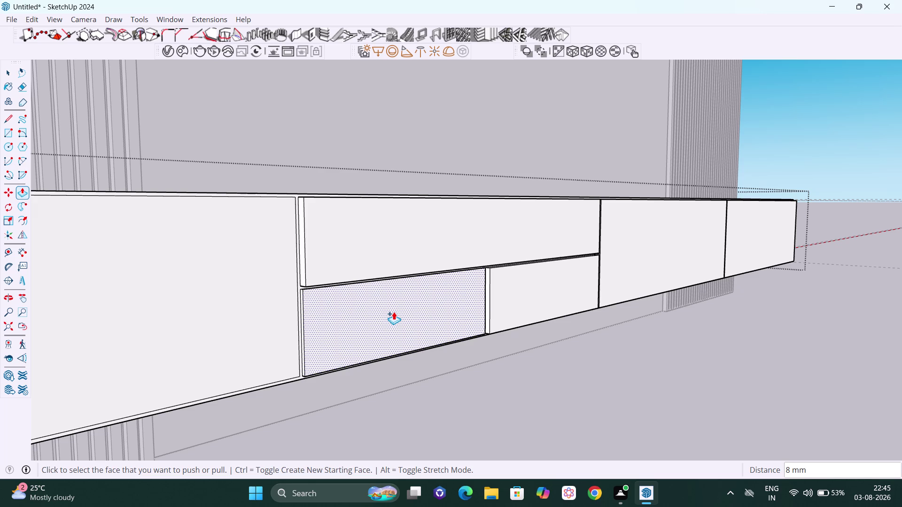
text(18)
key(Return)
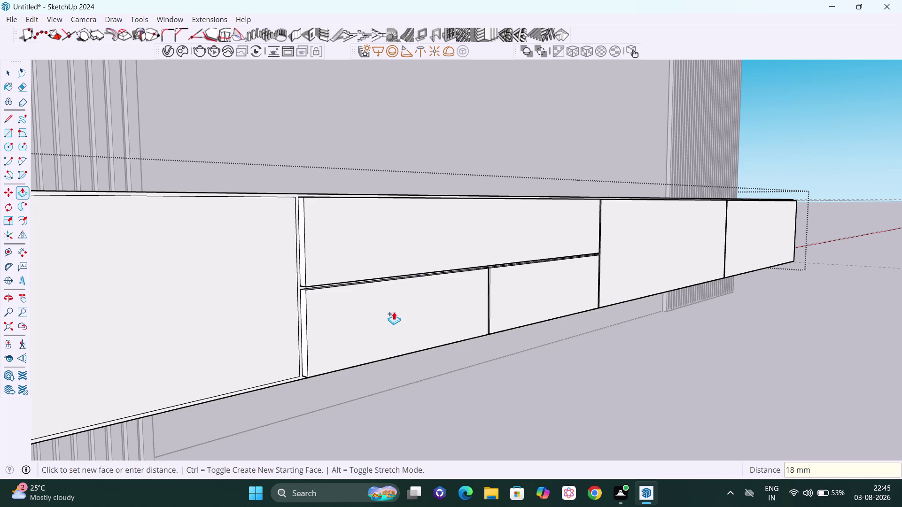
scroll(down, 3)
middle_click(358, 317)
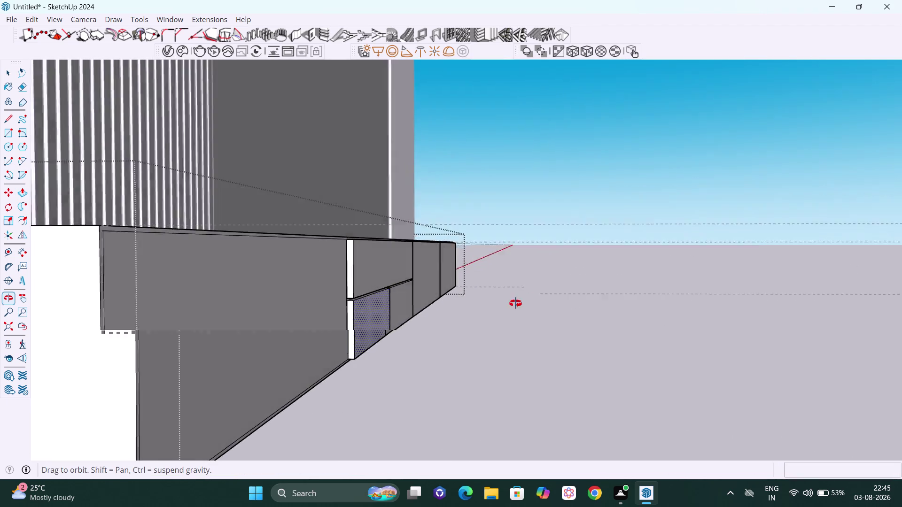
double_click(297, 303)
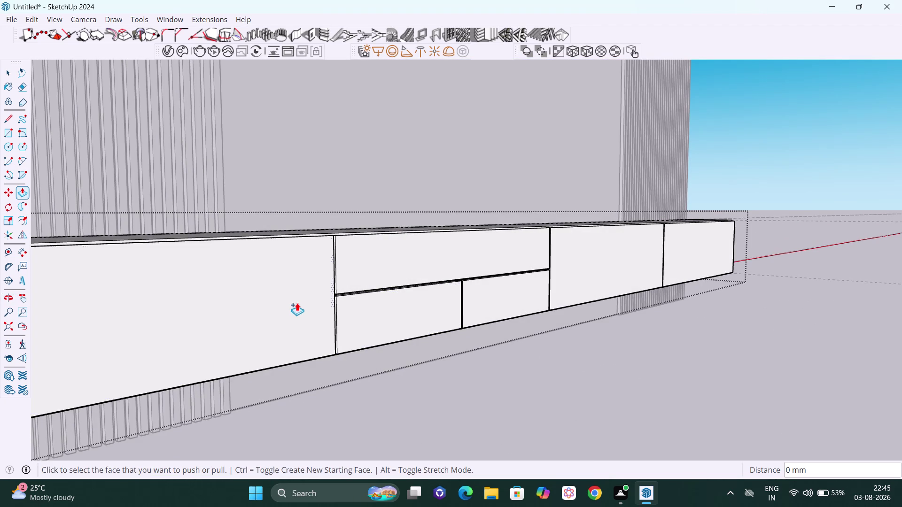
scroll(down, 3)
scroll(down, 3)
middle_drag(268, 334, 425, 318)
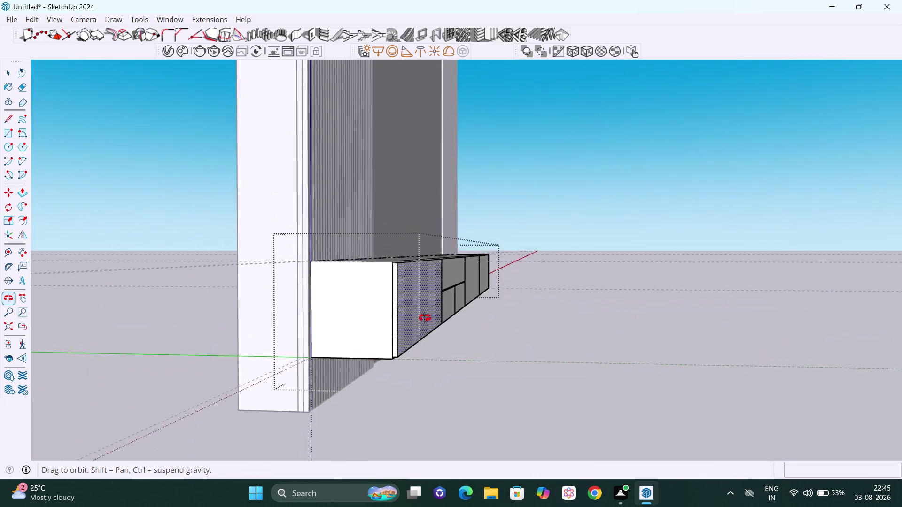
middle_drag(425, 317, 266, 320)
scroll(up, 3)
scroll(up, 3)
middle_drag(370, 322, 386, 307)
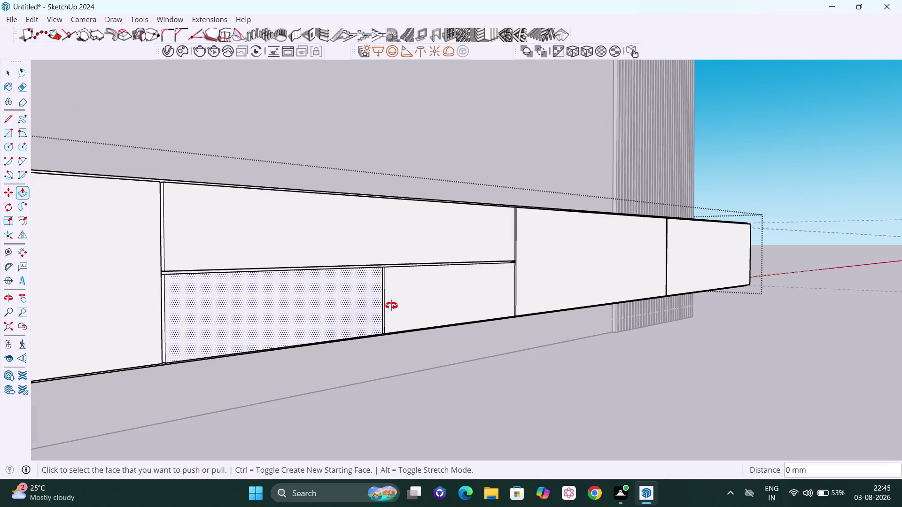
middle_drag(386, 307, 404, 304)
scroll(up, 3)
scroll(up, 3)
middle_drag(385, 287, 283, 279)
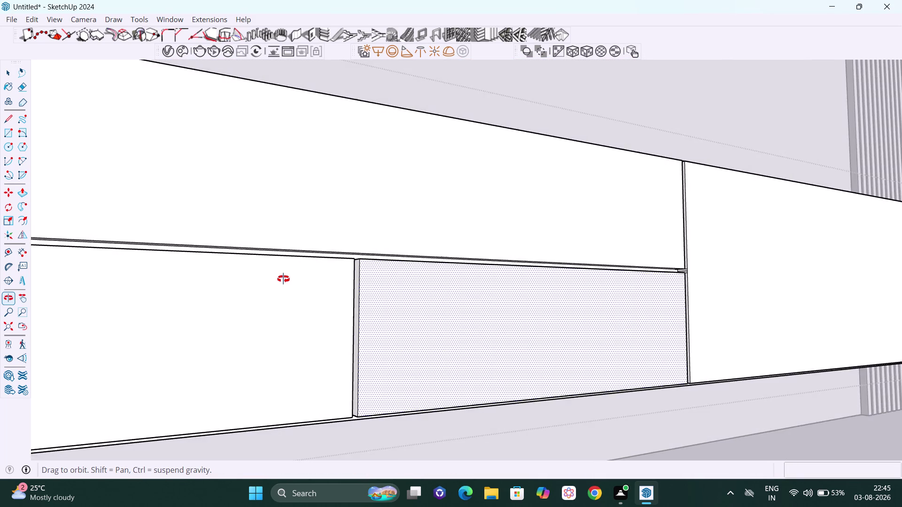
middle_drag(284, 279, 325, 279)
key(space)
text(h)
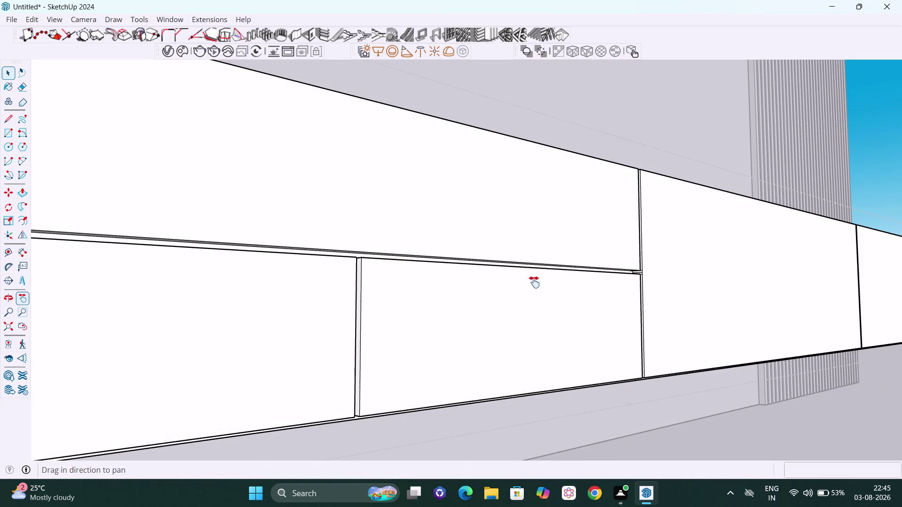
drag(522, 281, 355, 293)
scroll(up, 3)
middle_drag(550, 311, 555, 312)
scroll(up, 3)
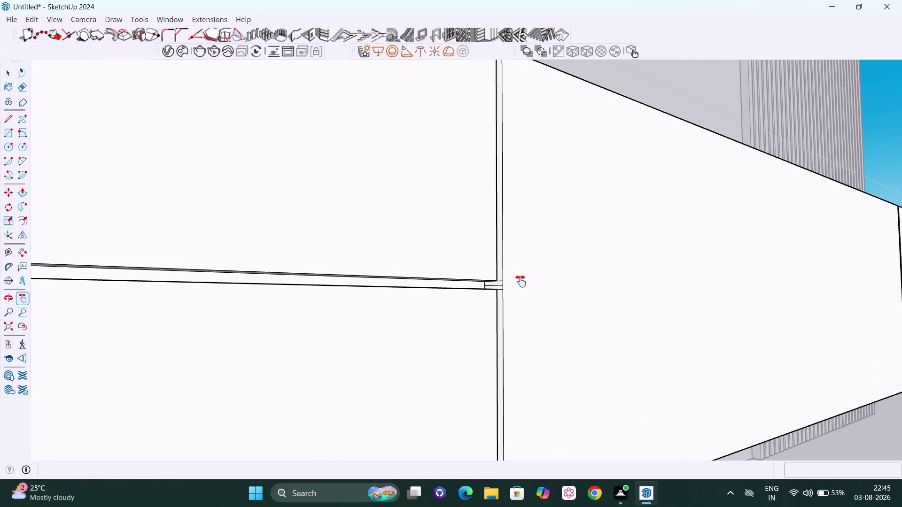
scroll(up, 3)
middle_drag(481, 299, 492, 299)
scroll(up, 3)
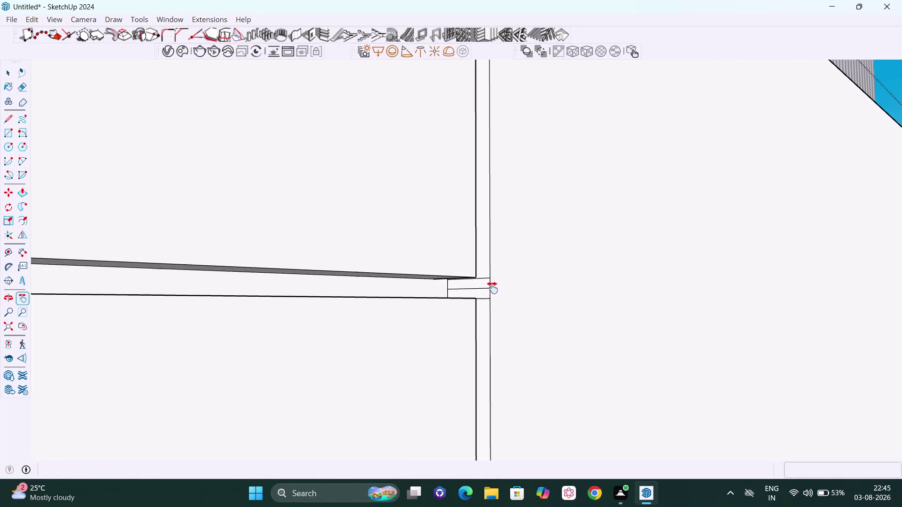
middle_drag(490, 287, 458, 253)
scroll(up, 3)
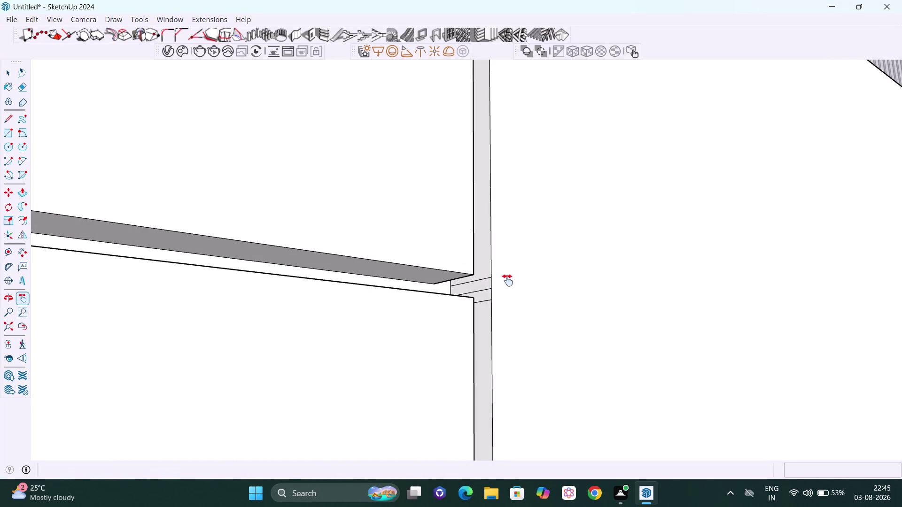
key(e)
scroll(up, 3)
drag(484, 271, 480, 285)
drag(474, 296, 475, 306)
drag(476, 317, 476, 325)
scroll(down, 3)
scroll(down, 3)
key(h)
drag(614, 286, 352, 270)
scroll(down, 3)
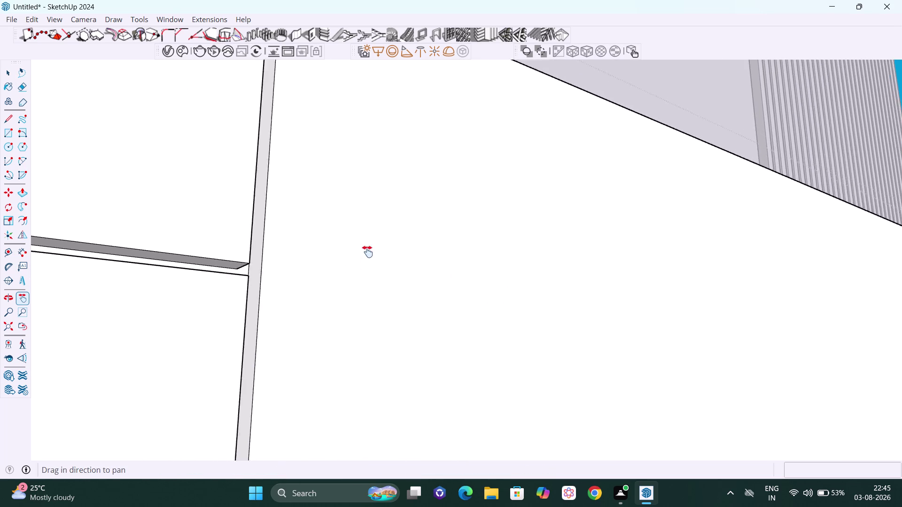
scroll(down, 3)
scroll(down, 3)
drag(511, 294, 320, 296)
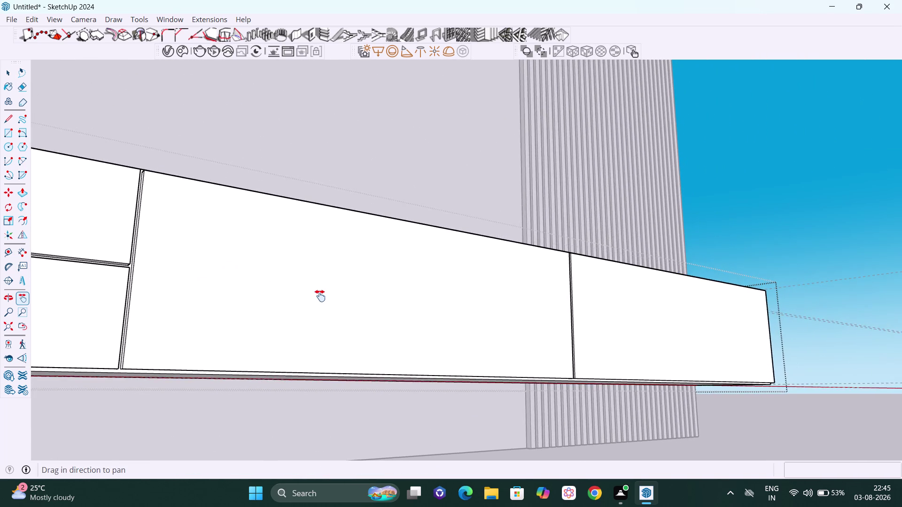
scroll(down, 3)
middle_drag(334, 305, 107, 165)
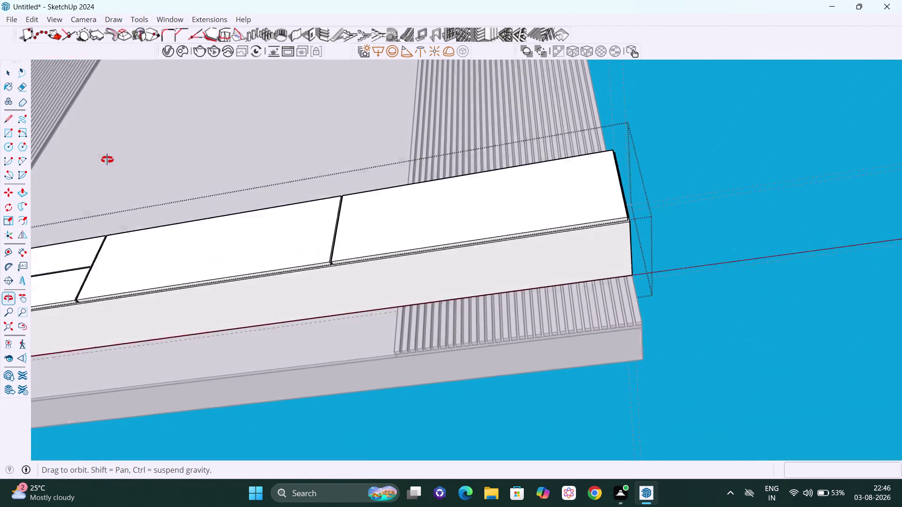
middle_drag(107, 165, 72, 265)
scroll(up, 3)
scroll(up, 3)
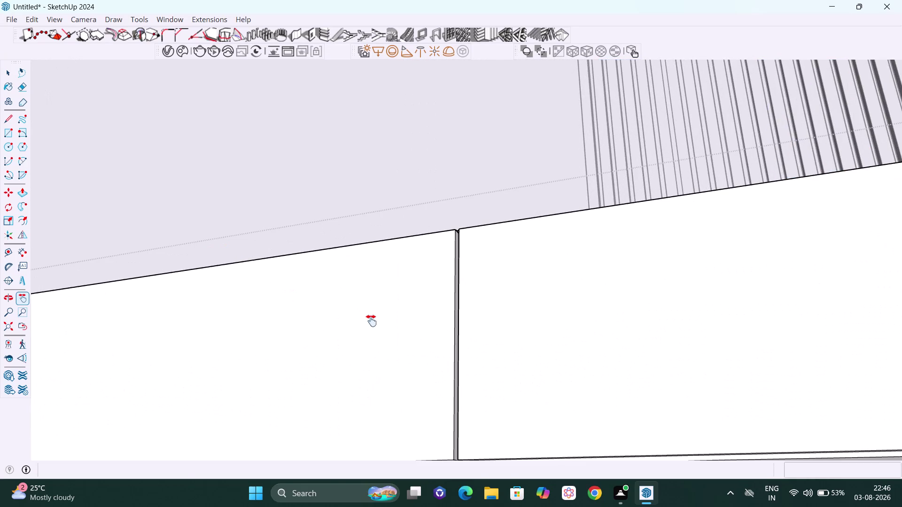
middle_drag(372, 323, 391, 337)
scroll(up, 3)
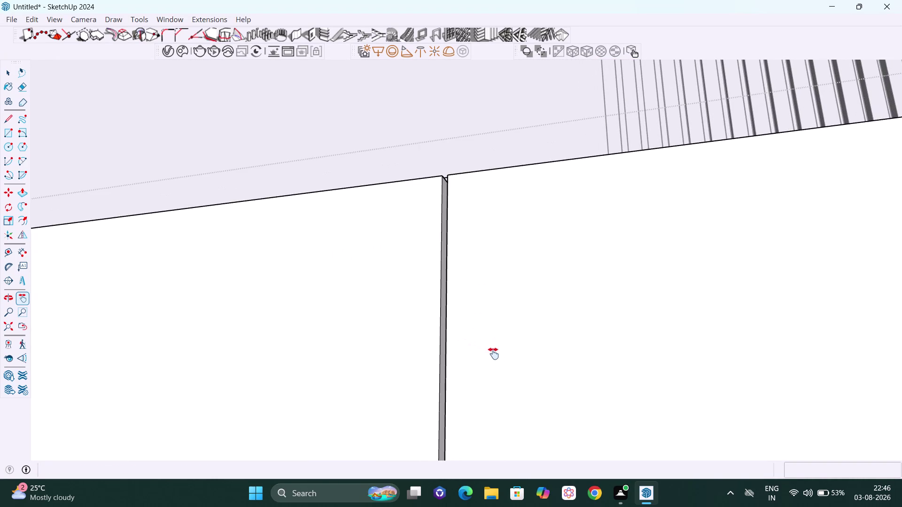
scroll(down, 3)
scroll(down, 3)
scroll(down, 3)
middle_drag(574, 344, 560, 397)
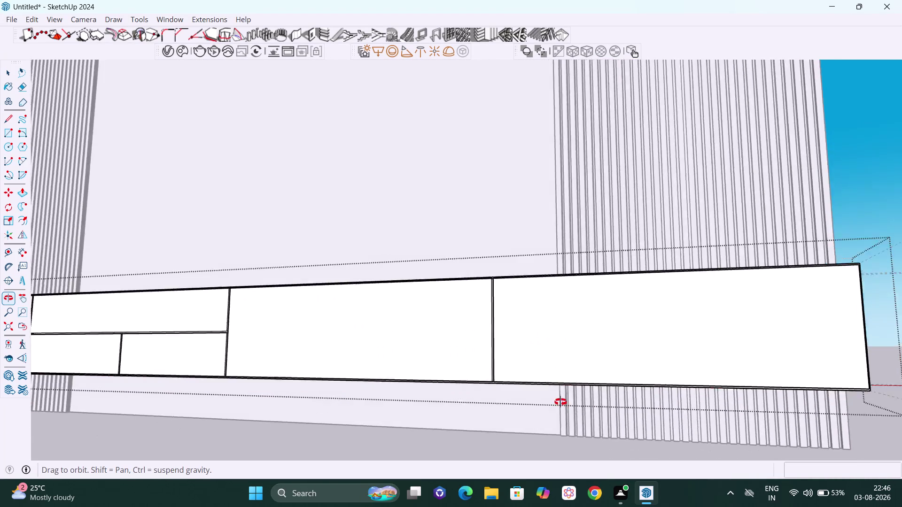
middle_drag(560, 397, 697, 484)
scroll(down, 3)
drag(739, 326, 563, 345)
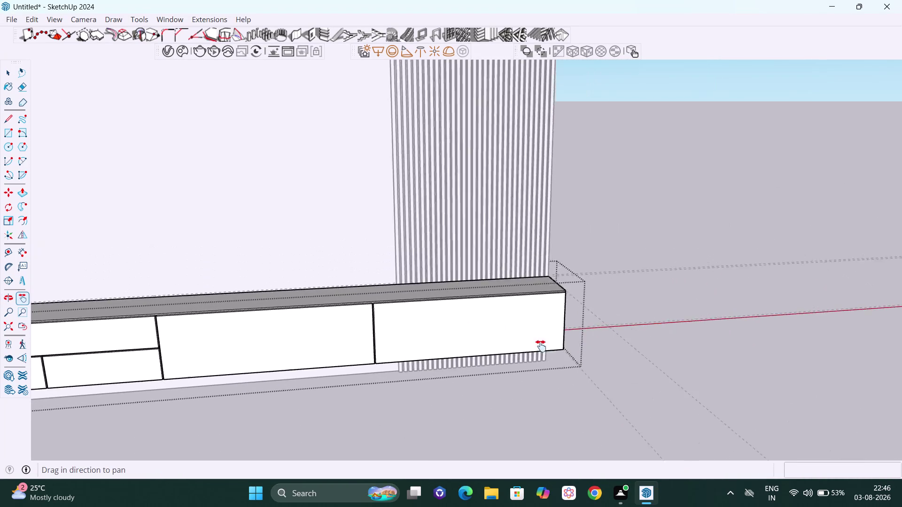
drag(562, 346, 526, 346)
scroll(up, 3)
scroll(up, 3)
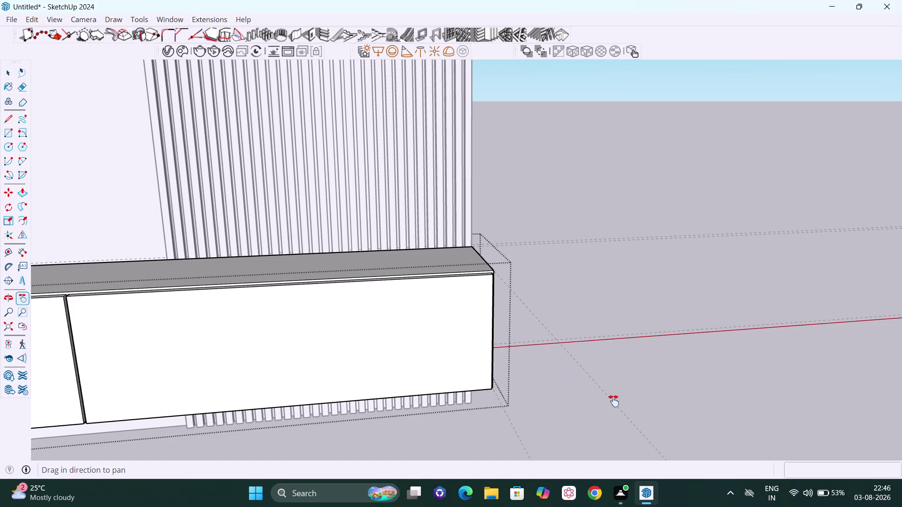
middle_drag(598, 395, 497, 222)
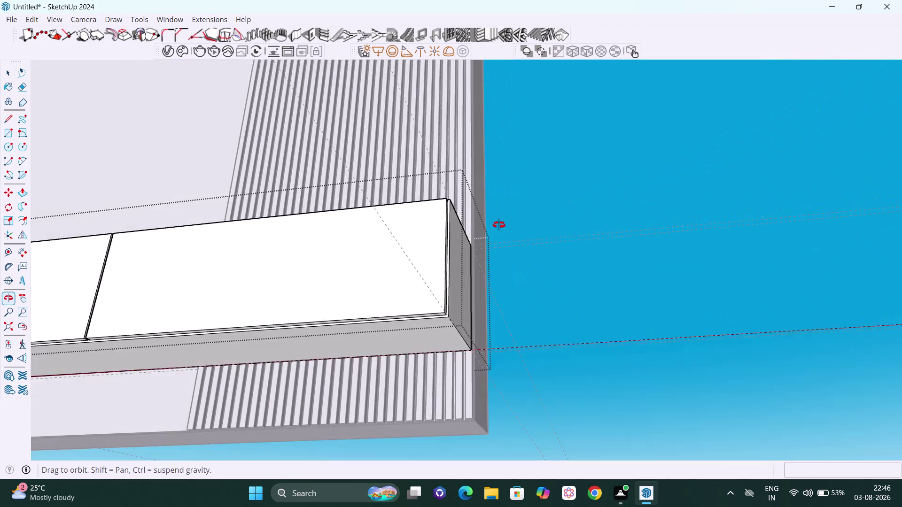
middle_drag(497, 222, 550, 253)
scroll(down, 3)
key(space)
click(598, 242)
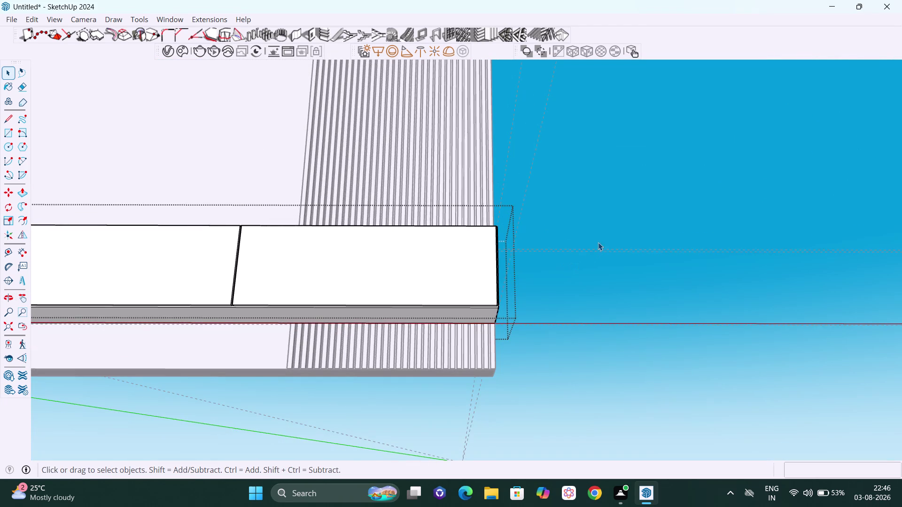
scroll(down, 3)
middle_drag(452, 241, 465, 322)
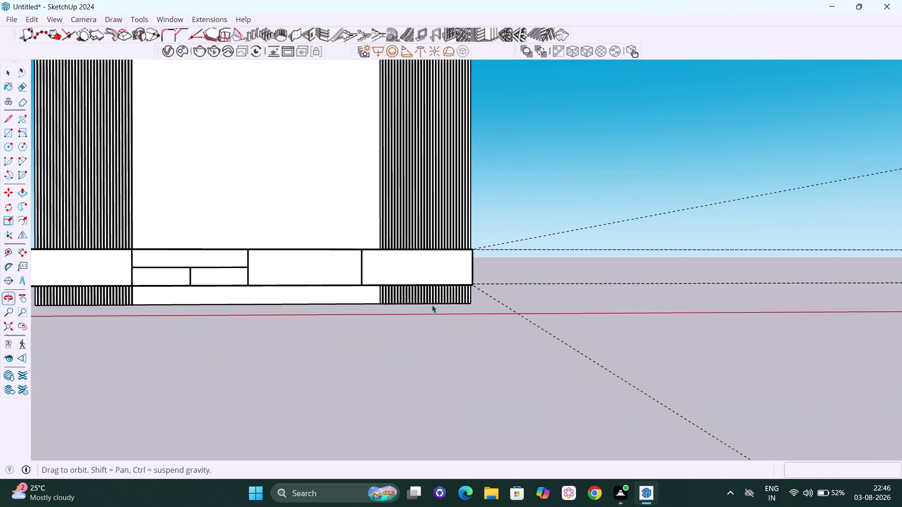
key(h)
drag(344, 235, 541, 254)
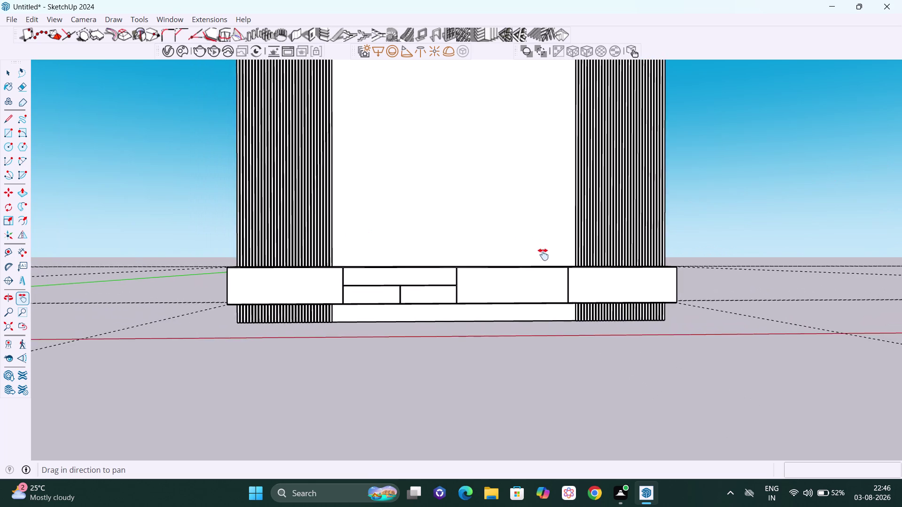
scroll(down, 3)
middle_drag(553, 242, 604, 343)
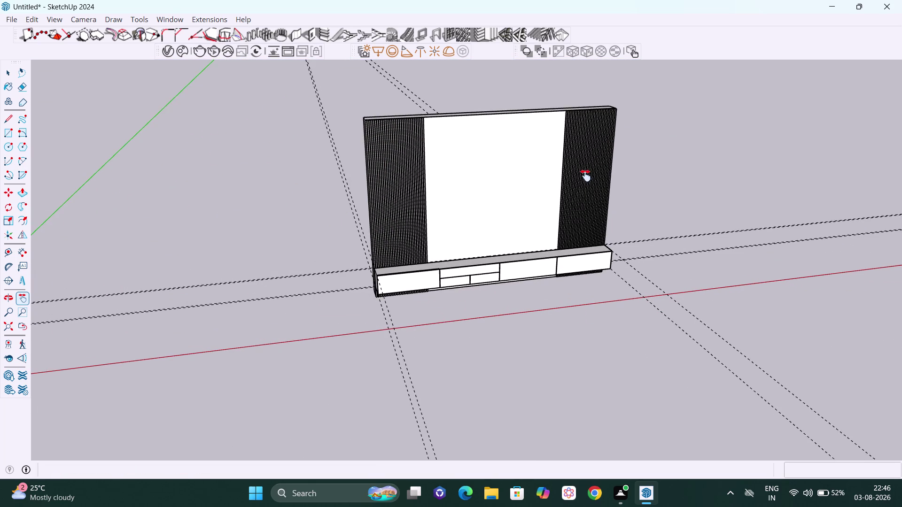
drag(552, 205, 510, 274)
scroll(up, 3)
scroll(up, 3)
middle_drag(444, 369, 405, 363)
scroll(up, 3)
key(space)
scroll(up, 3)
scroll(up, 3)
middle_drag(454, 368, 437, 365)
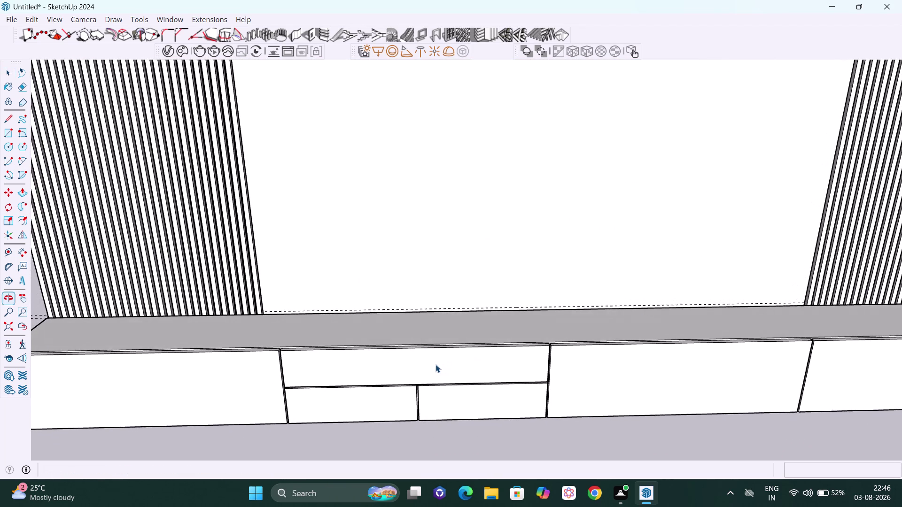
double_click(436, 366)
click(436, 367)
click(436, 366)
click(435, 367)
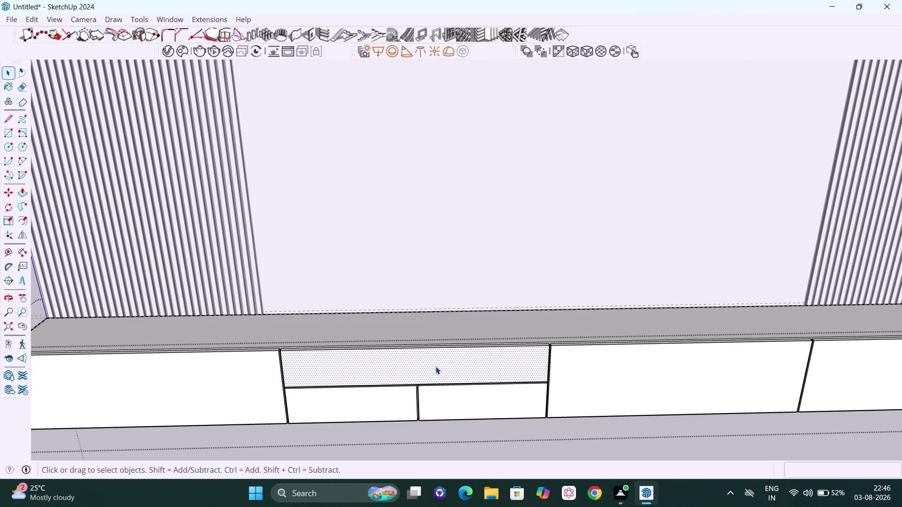
key(p)
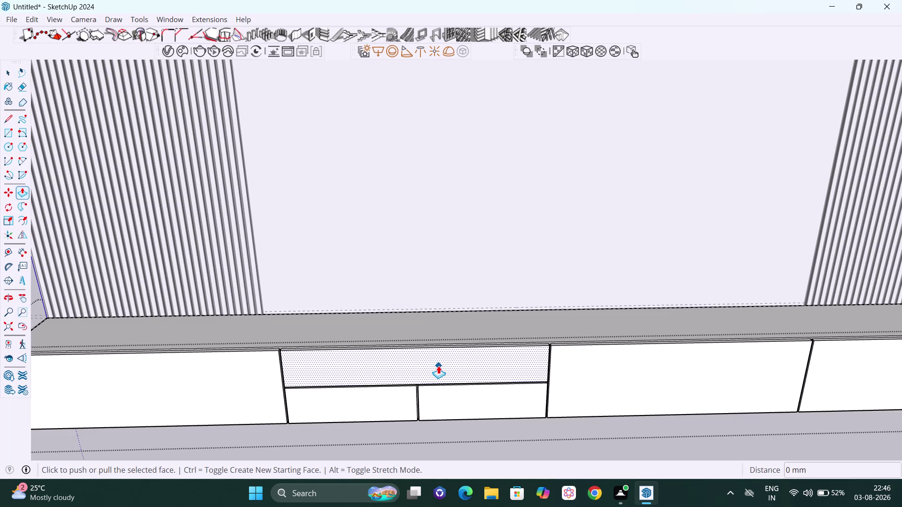
click(438, 365)
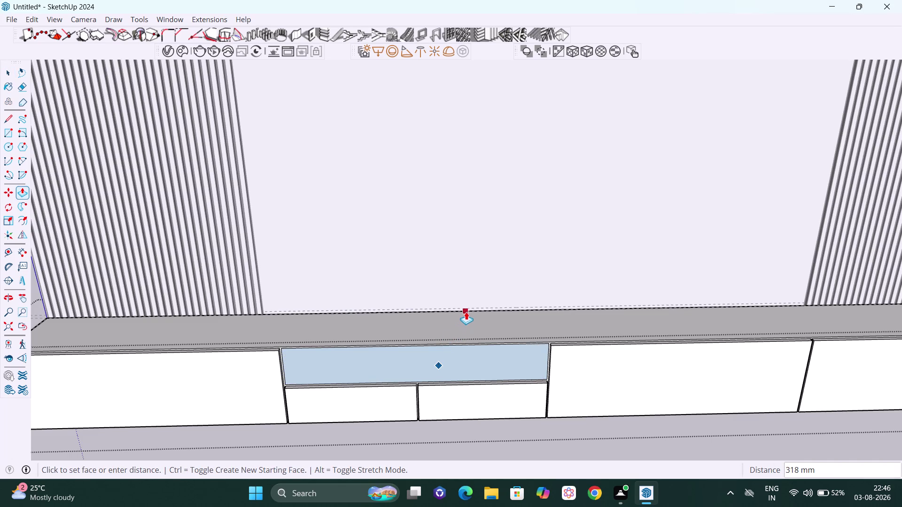
middle_drag(521, 329, 619, 311)
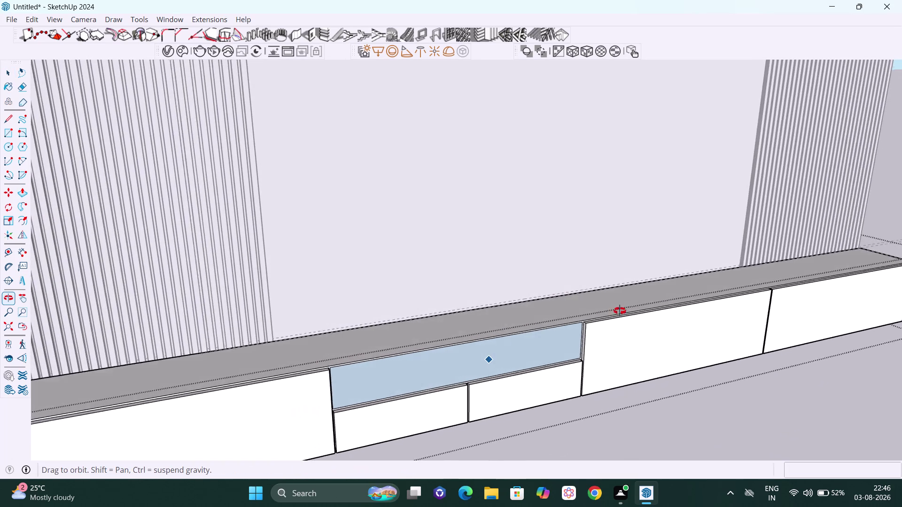
middle_drag(619, 311, 620, 311)
scroll(up, 3)
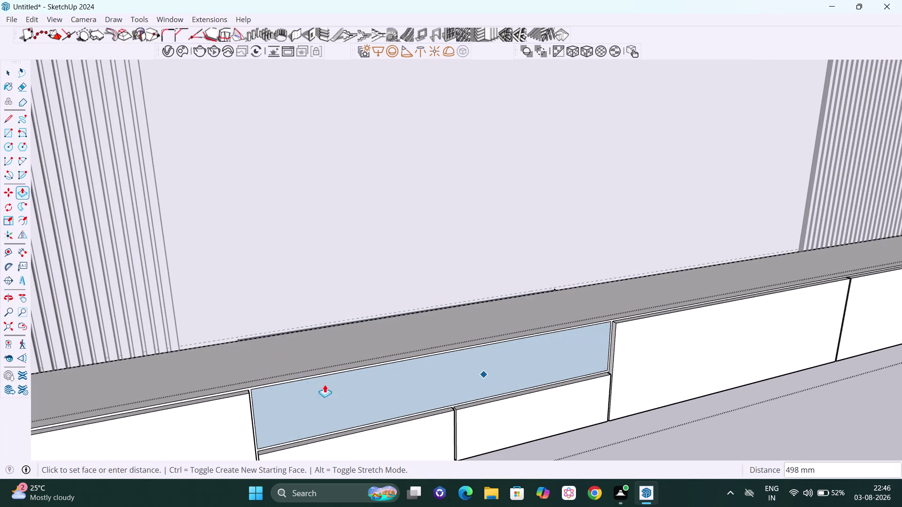
middle_drag(323, 385, 365, 389)
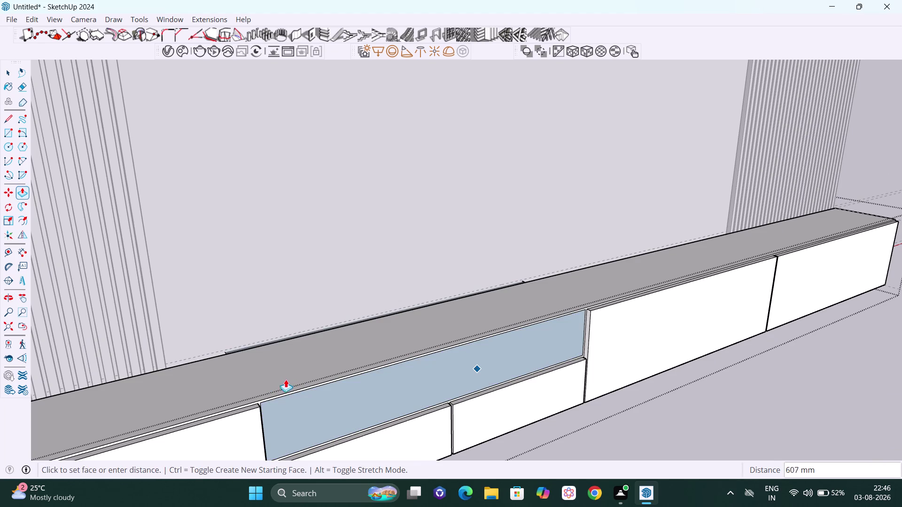
middle_drag(281, 379, 307, 318)
scroll(down, 3)
middle_drag(367, 329, 366, 329)
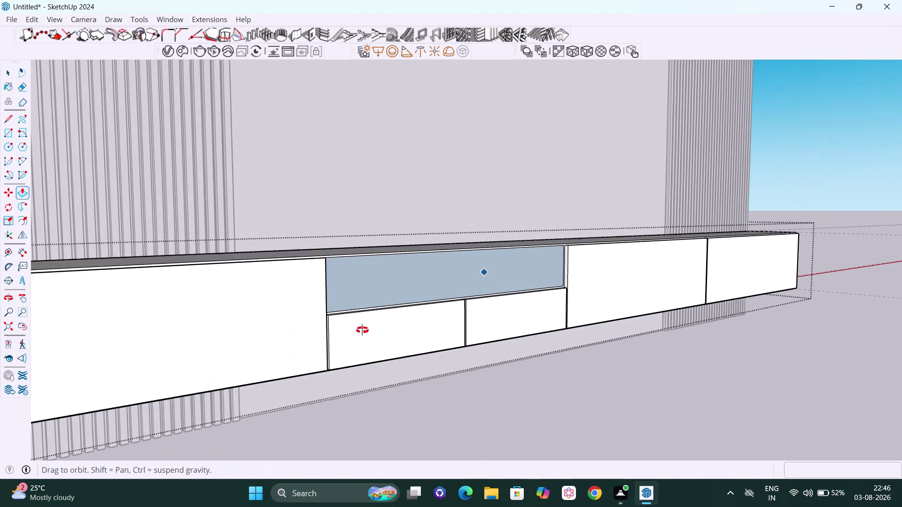
middle_drag(367, 330, 308, 337)
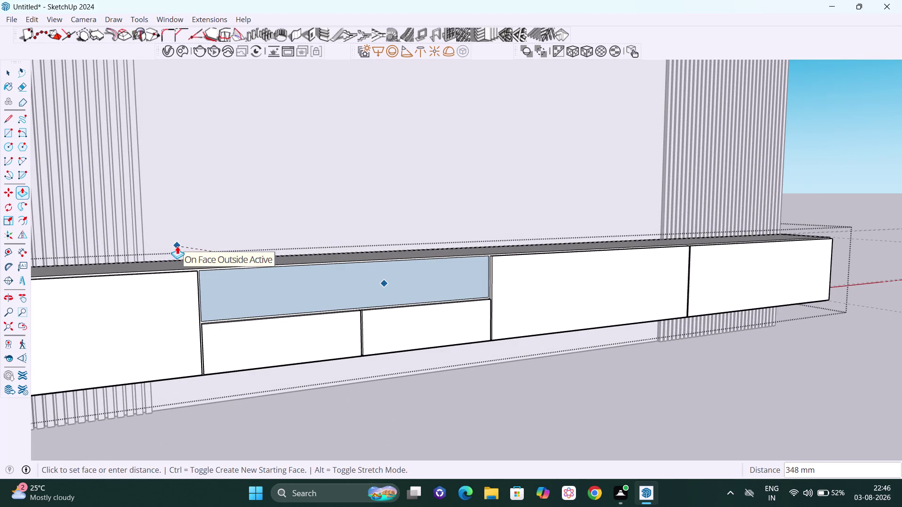
key(Escape)
middle_drag(232, 282, 232, 314)
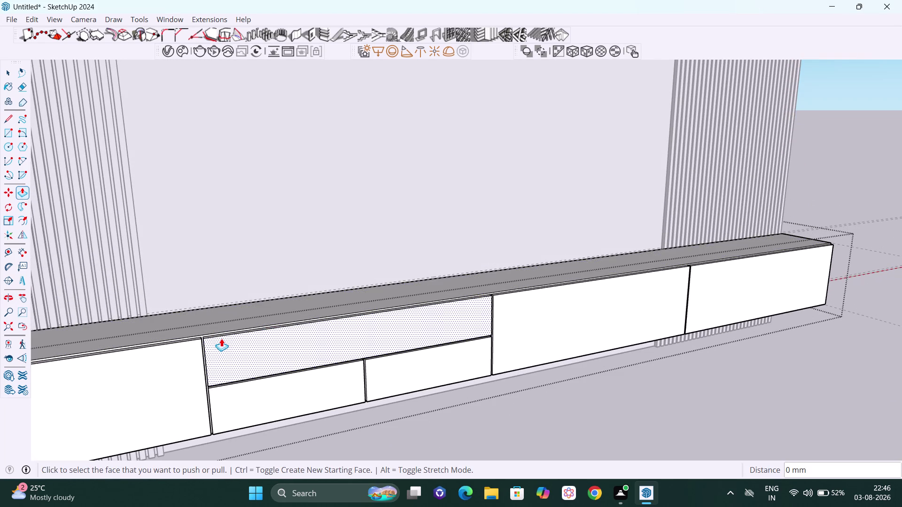
click(222, 345)
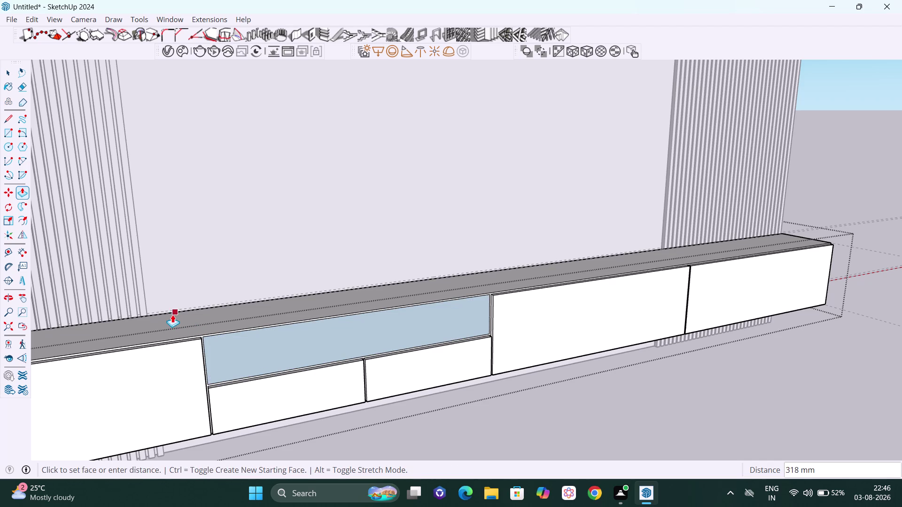
key(Escape)
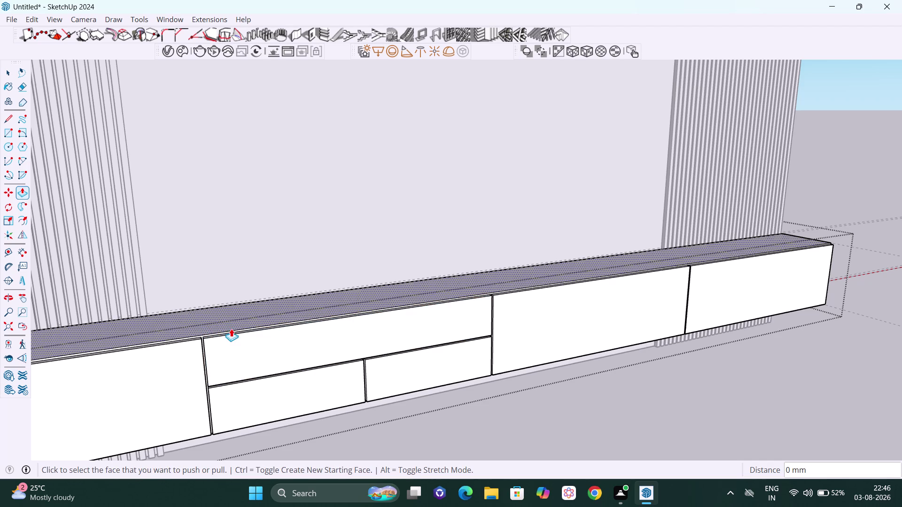
key(ctrl+z)
key(ctrl+z)
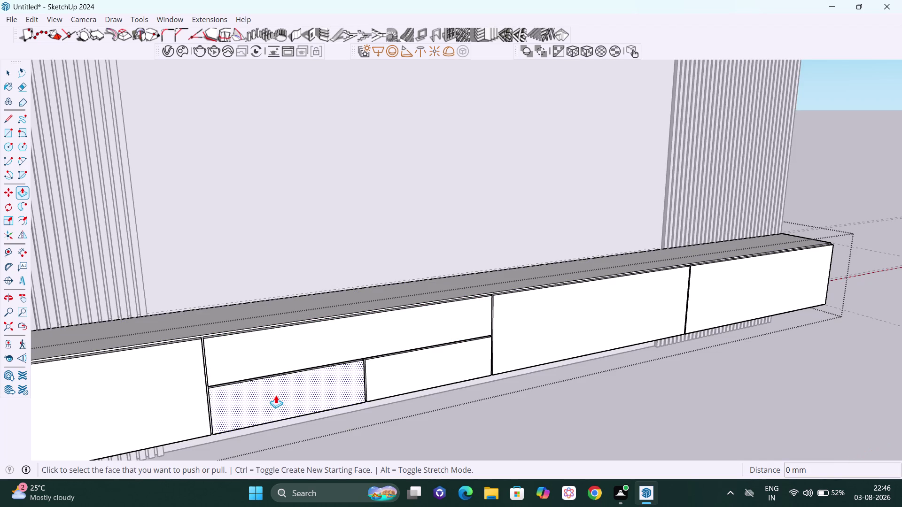
key(ctrl+z)
key(ctrl+z)
key(ctrl+z)
key(ctrl+z)
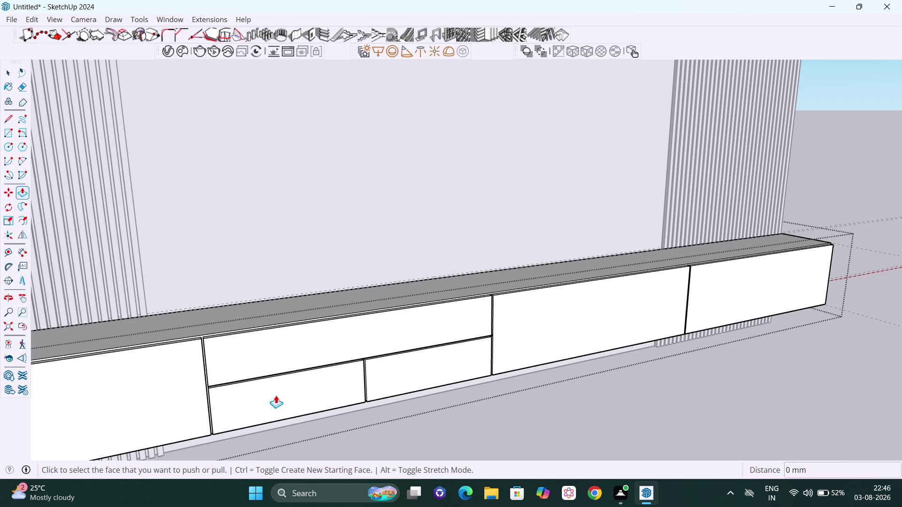
key(ctrl+z)
key(ctrl+z)
key(ctrl+z)
key(ctrl+z)
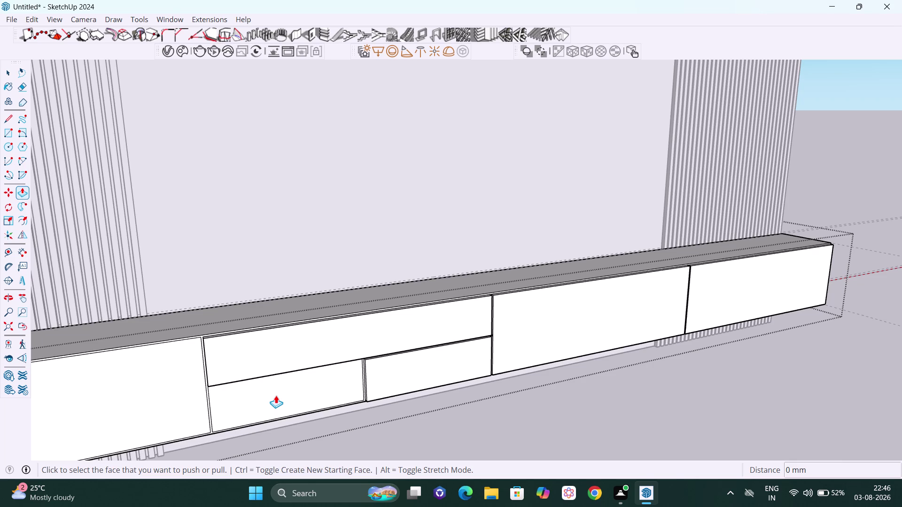
key(ctrl+z)
key(ctrl+z)
middle_drag(324, 362, 310, 393)
key(space)
middle_drag(322, 379, 323, 410)
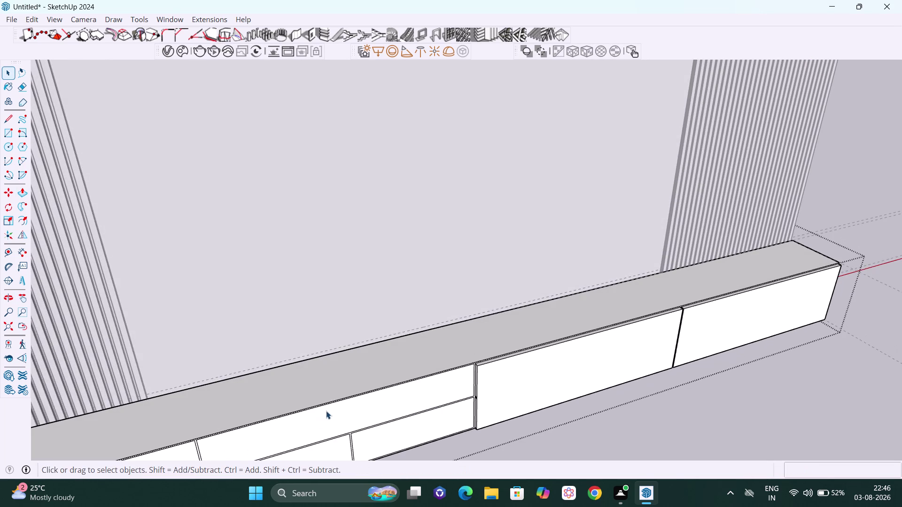
Push the upper middle drawer front back 280 mm, then orbit around the new niche.
key(p)
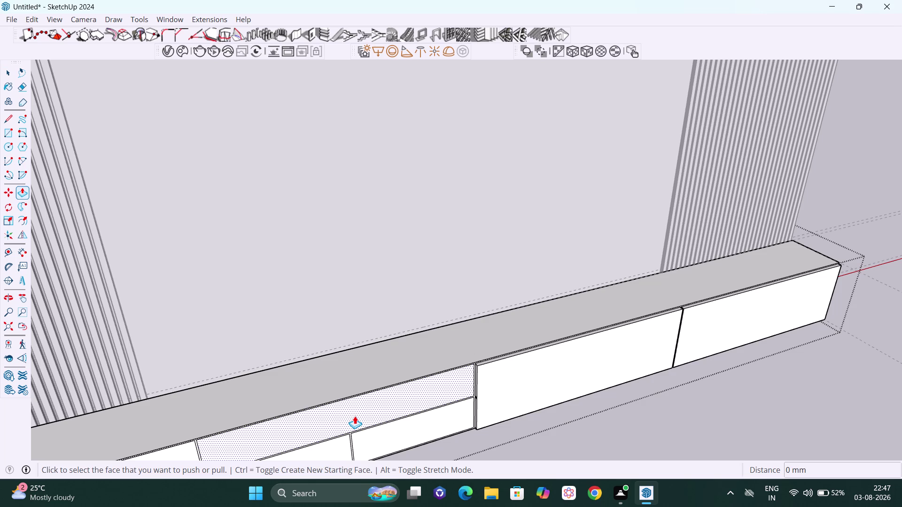
click(354, 416)
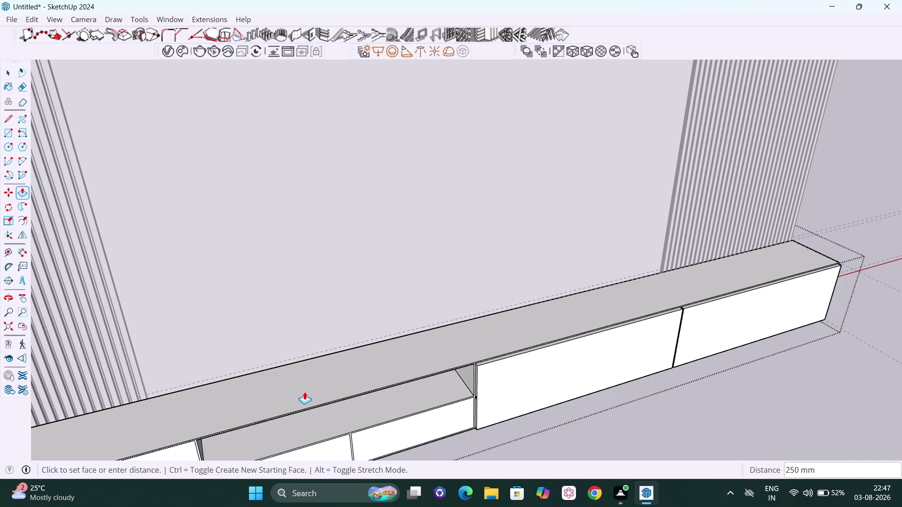
text(28)
text(0)
key(Return)
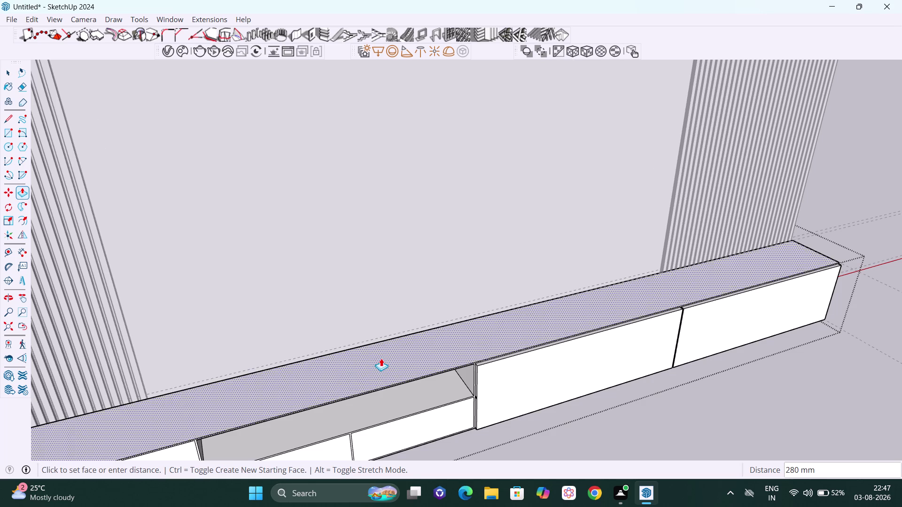
scroll(down, 3)
middle_drag(370, 432, 346, 340)
scroll(up, 3)
middle_drag(371, 299, 301, 278)
key(space)
middle_drag(334, 281, 346, 298)
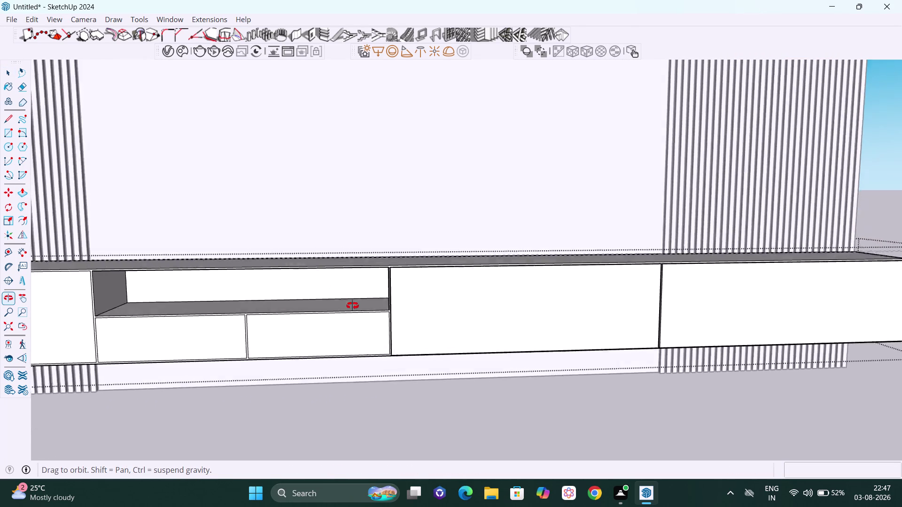
Pull the right small drawer front out 18 mm and repeat on the lower-left front.
middle_drag(346, 298, 366, 324)
key(p)
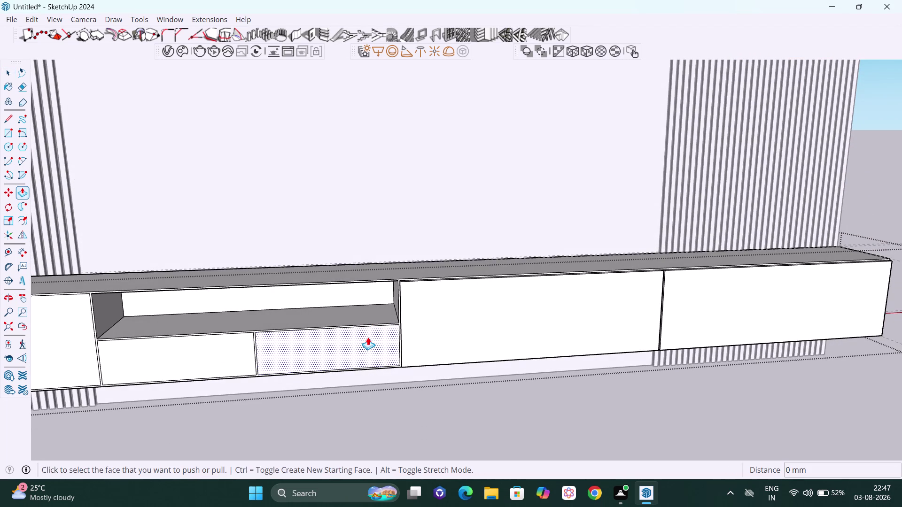
click(357, 337)
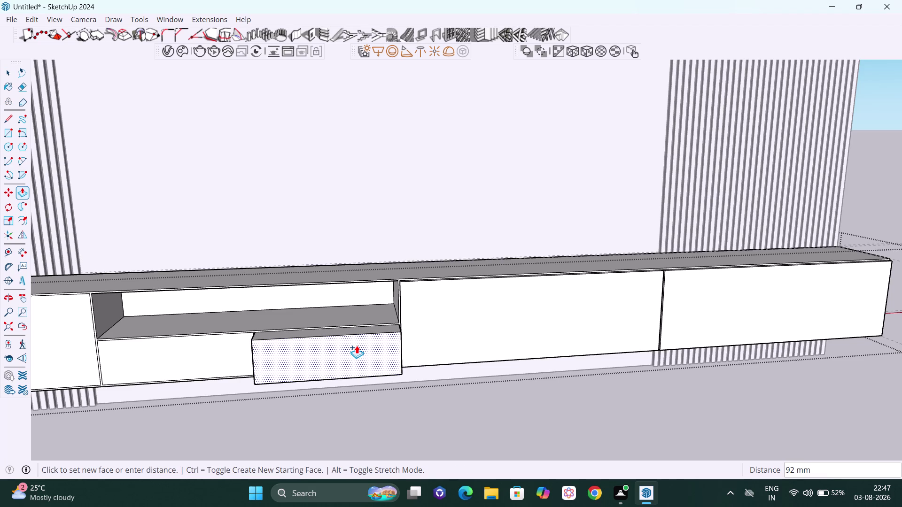
text(18)
key(Return)
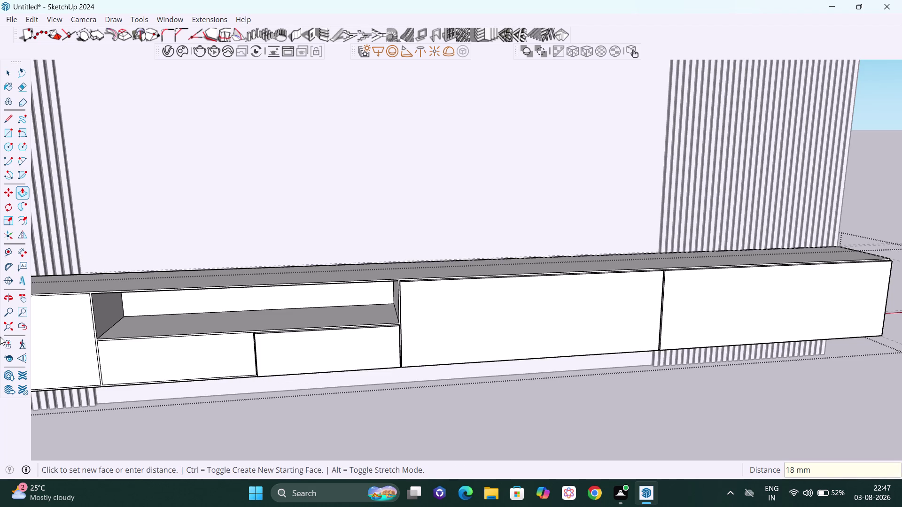
double_click(151, 363)
Pan toward the cabinet's left end and repeat the 18 mm pull on the lower-left niche drawer.
scroll(down, 3)
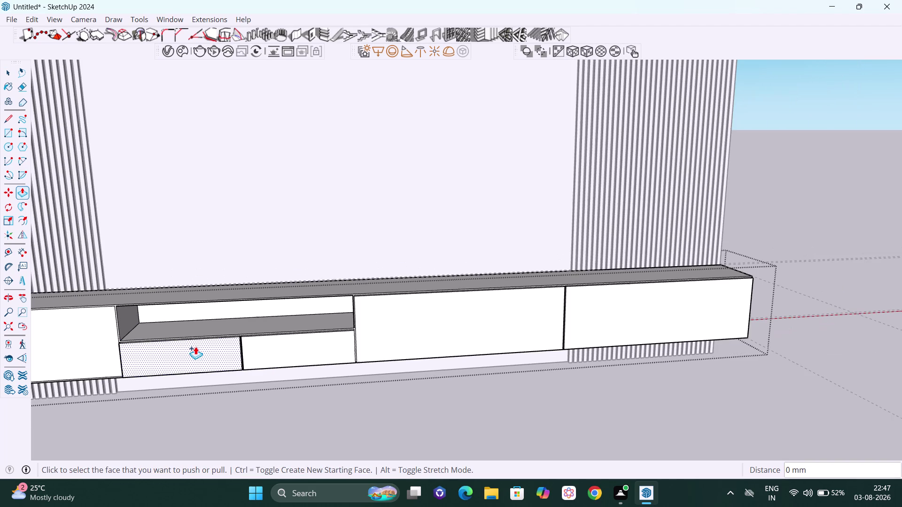
middle_drag(153, 342, 169, 334)
key(h)
drag(173, 334, 192, 334)
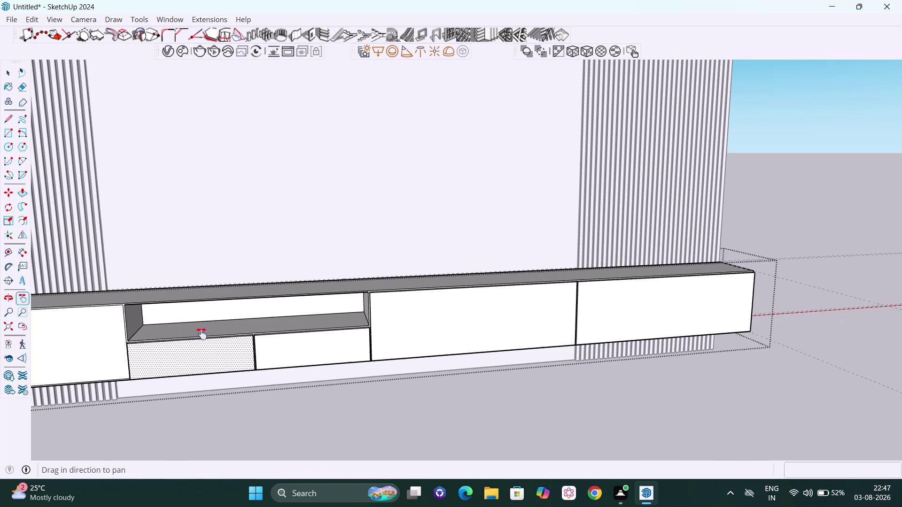
drag(192, 334, 413, 343)
middle_drag(378, 362, 403, 369)
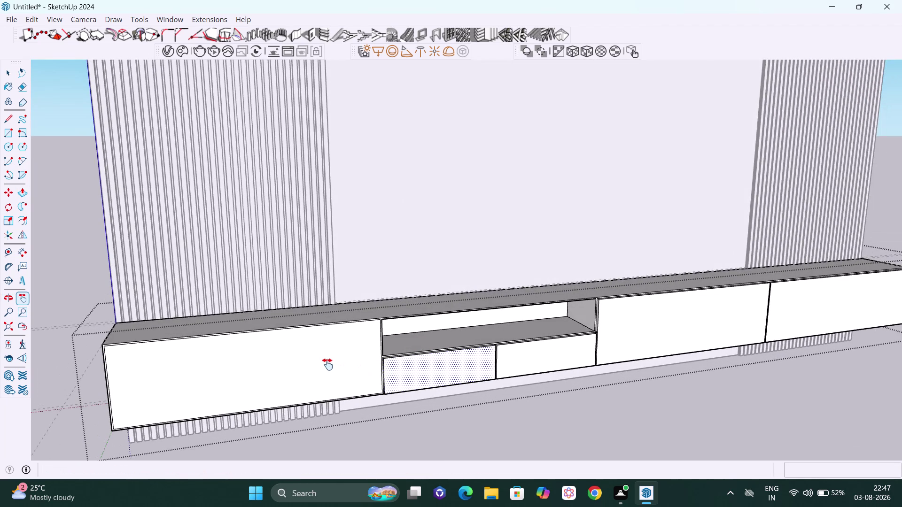
key(Escape)
double_click(322, 364)
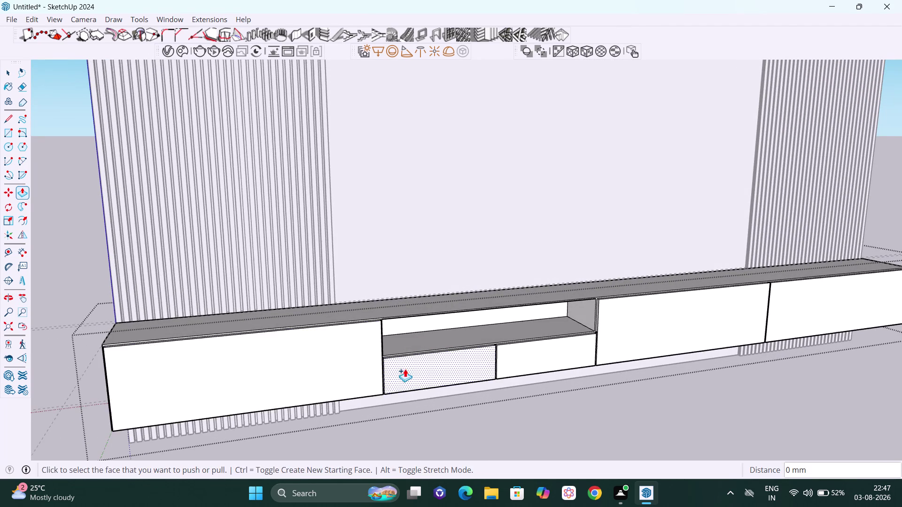
Pan, zoom and orbit close up to inspect the gap between the niche and the door.
scroll(down, 3)
middle_drag(441, 381, 410, 383)
key(space)
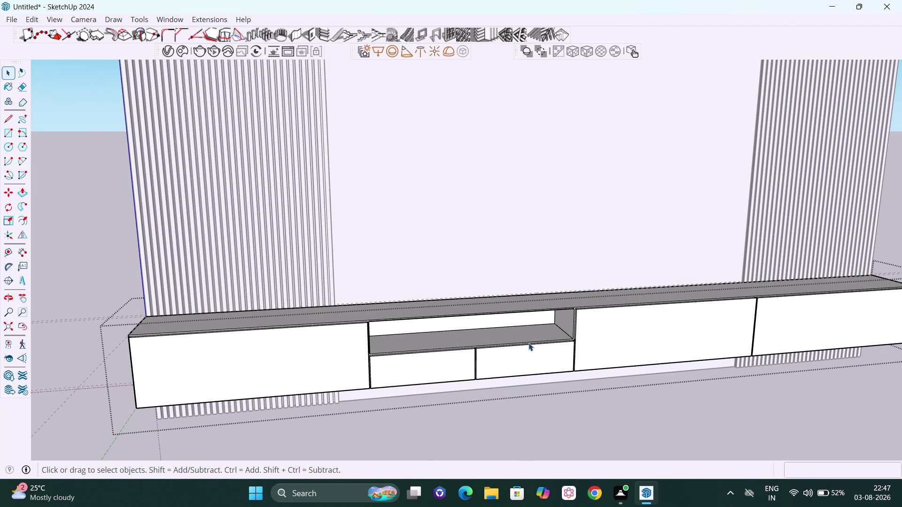
key(h)
drag(479, 414, 354, 434)
scroll(up, 3)
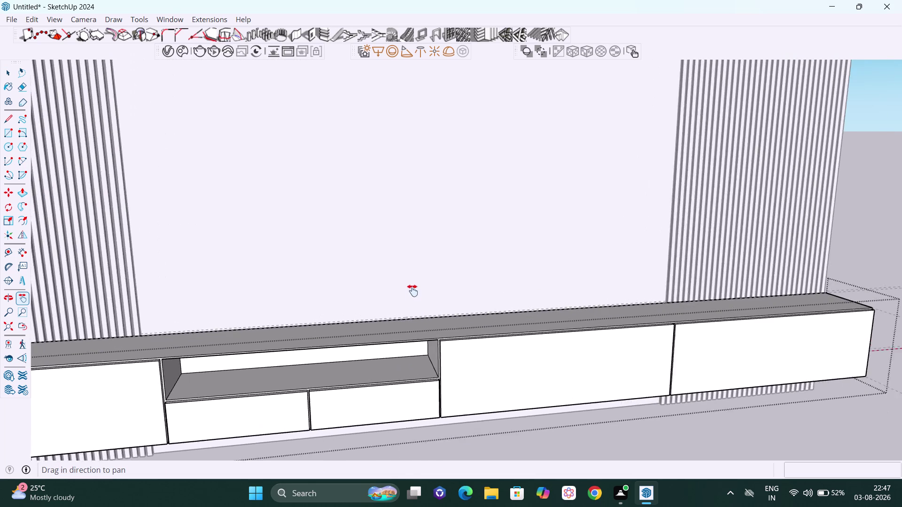
scroll(up, 3)
middle_drag(409, 361, 482, 347)
drag(469, 362, 393, 359)
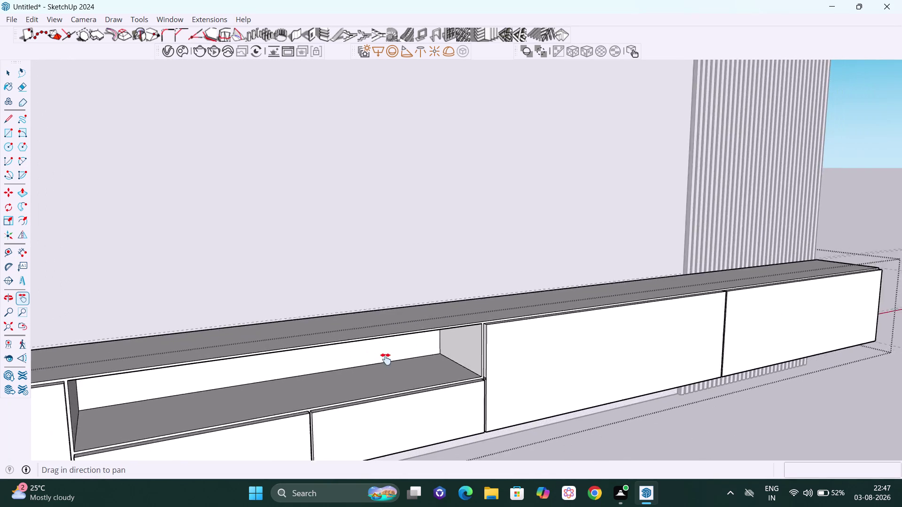
drag(392, 360, 281, 353)
middle_drag(364, 345, 393, 343)
scroll(up, 3)
scroll(up, 3)
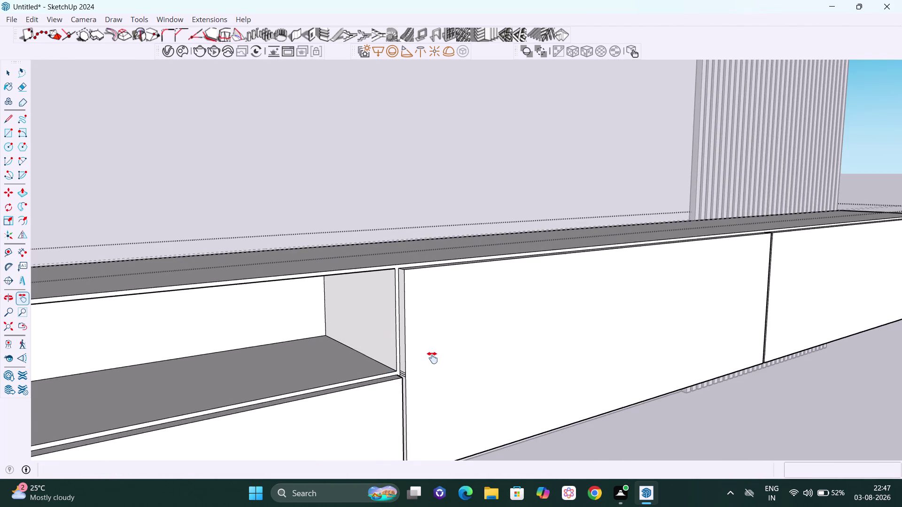
middle_drag(376, 384, 407, 379)
scroll(up, 3)
scroll(up, 3)
scroll(up, 3)
middle_drag(402, 397, 400, 390)
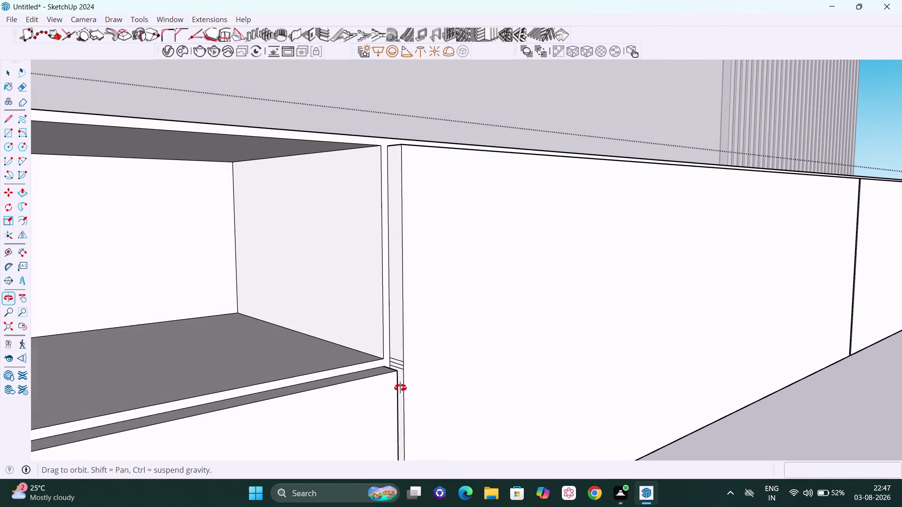
Erase the stray edge lines at the base of the niche's thin side panel.
middle_drag(400, 390, 400, 388)
key(e)
drag(401, 363, 401, 373)
drag(401, 357, 401, 367)
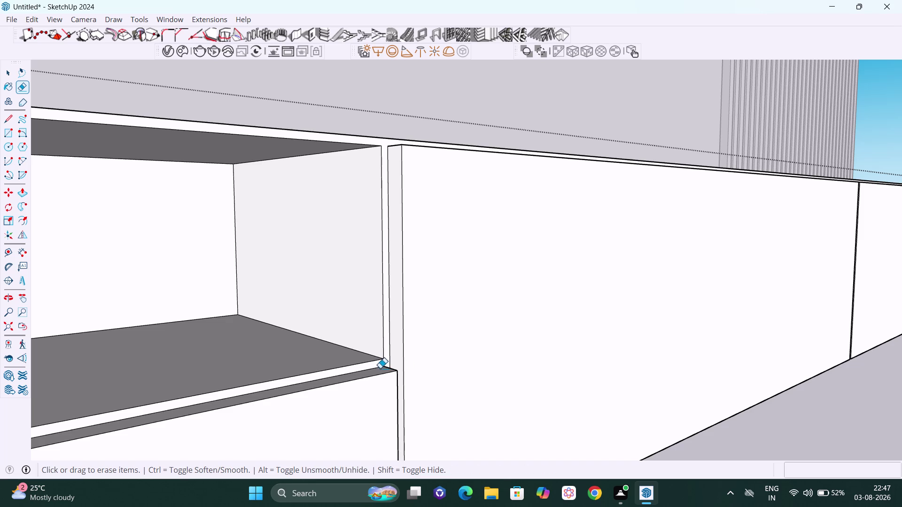
key(space)
scroll(down, 3)
middle_drag(359, 342, 330, 345)
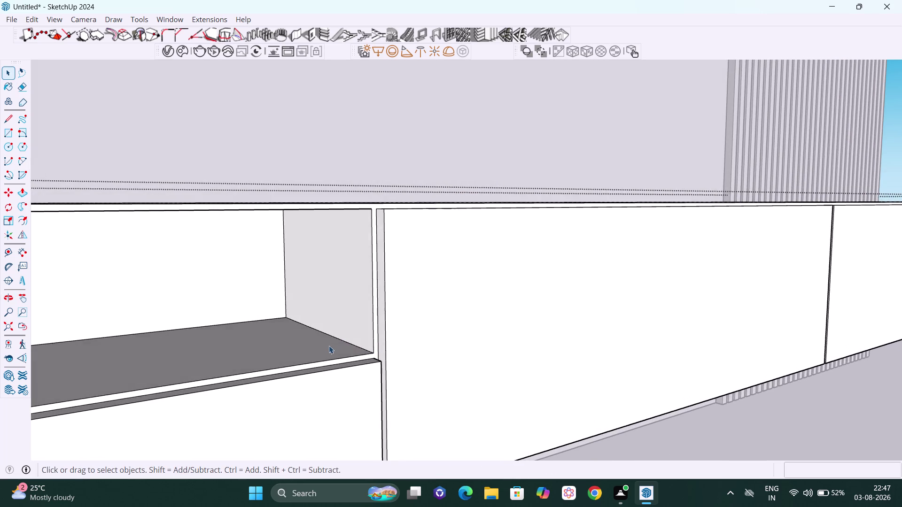
scroll(up, 3)
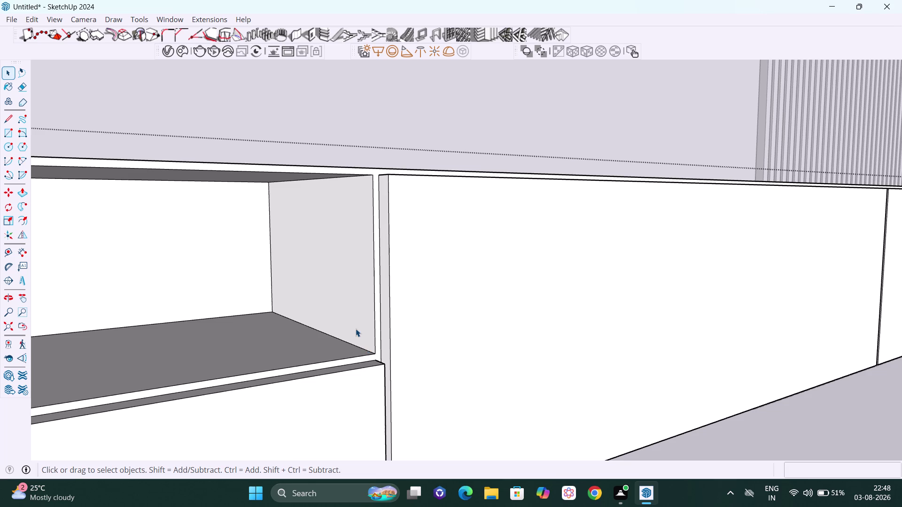
Pull the niche side panel's front face out 18 mm and orbit to check it.
scroll(down, 3)
middle_drag(364, 319, 339, 342)
scroll(up, 3)
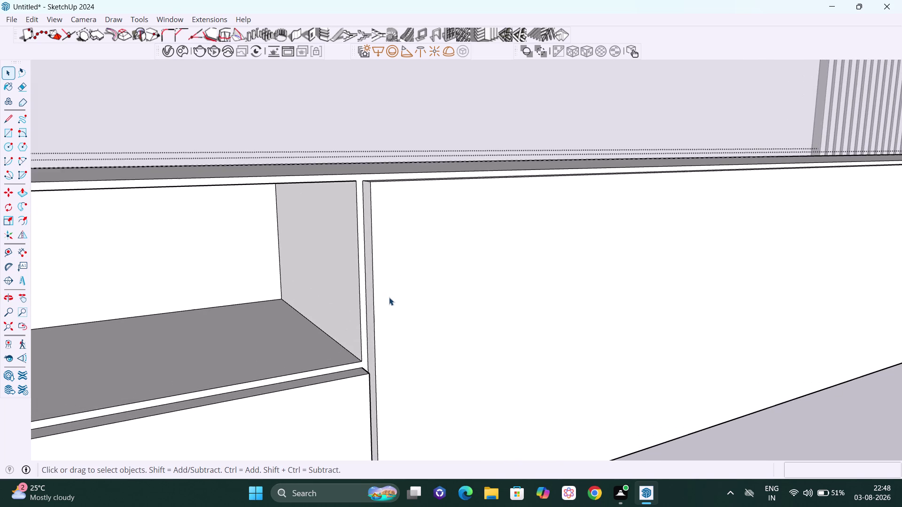
key(p)
scroll(up, 3)
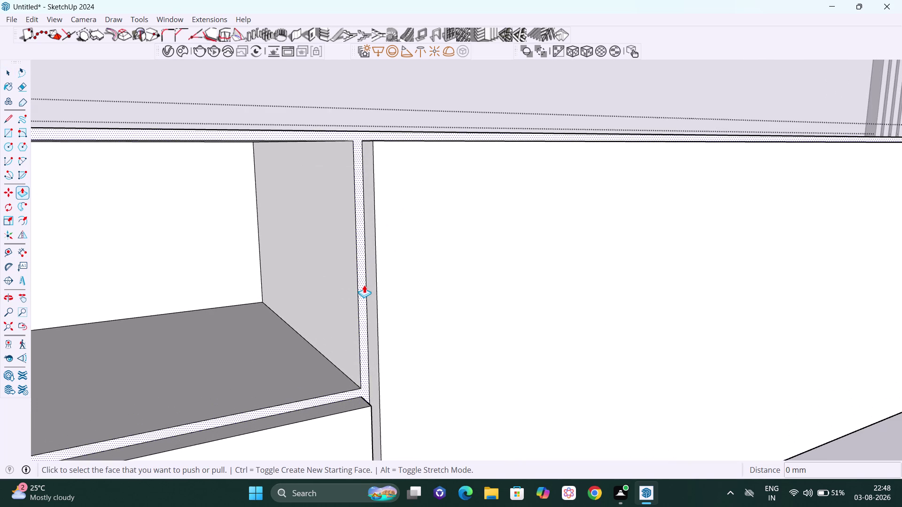
click(366, 285)
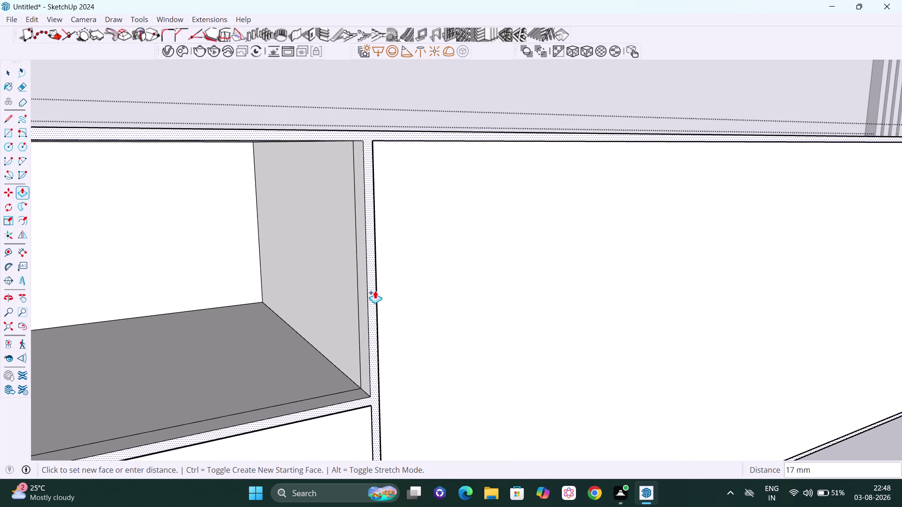
text(18)
key(Return)
key(space)
scroll(down, 3)
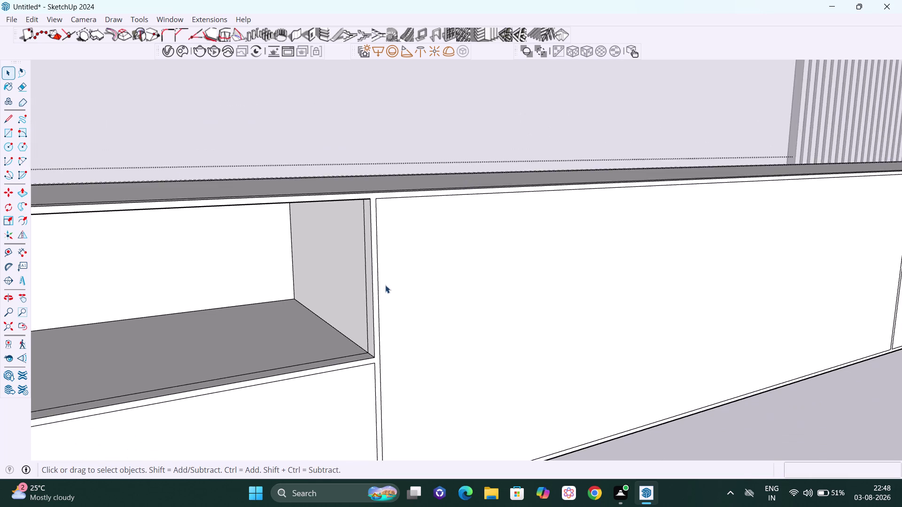
scroll(down, 3)
middle_drag(401, 340, 383, 340)
scroll(down, 3)
scroll(down, 3)
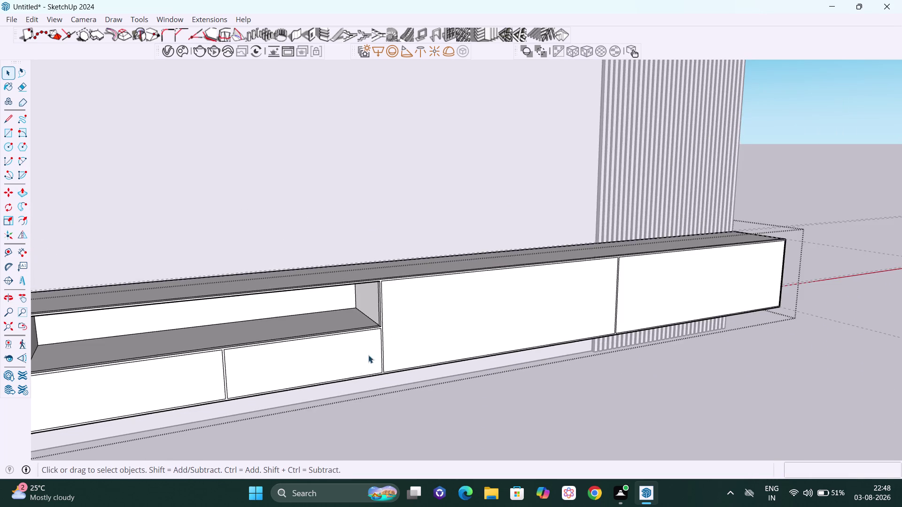
middle_drag(353, 369, 100, 384)
scroll(up, 3)
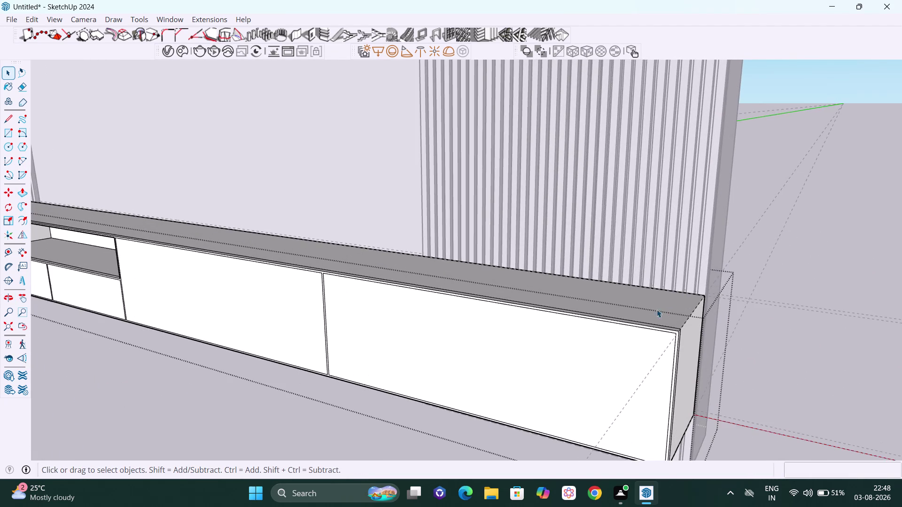
middle_drag(562, 323, 523, 388)
scroll(up, 3)
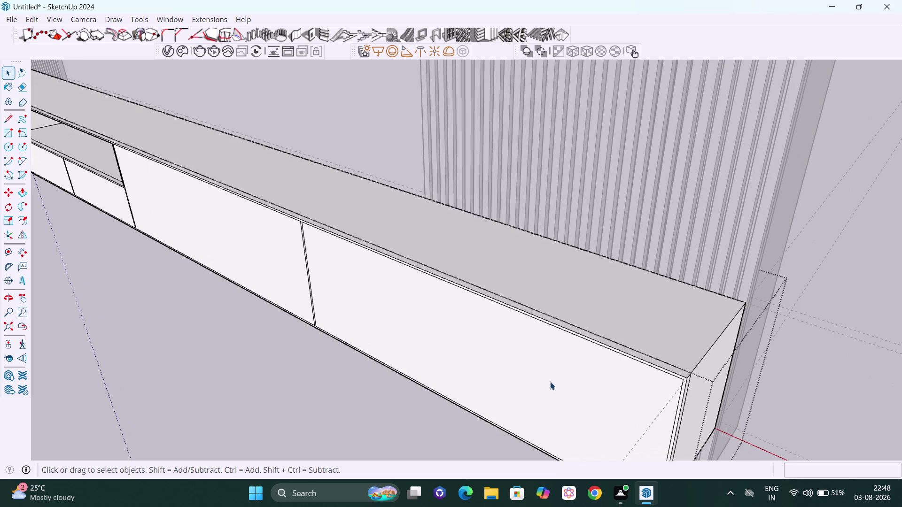
middle_drag(550, 381, 663, 319)
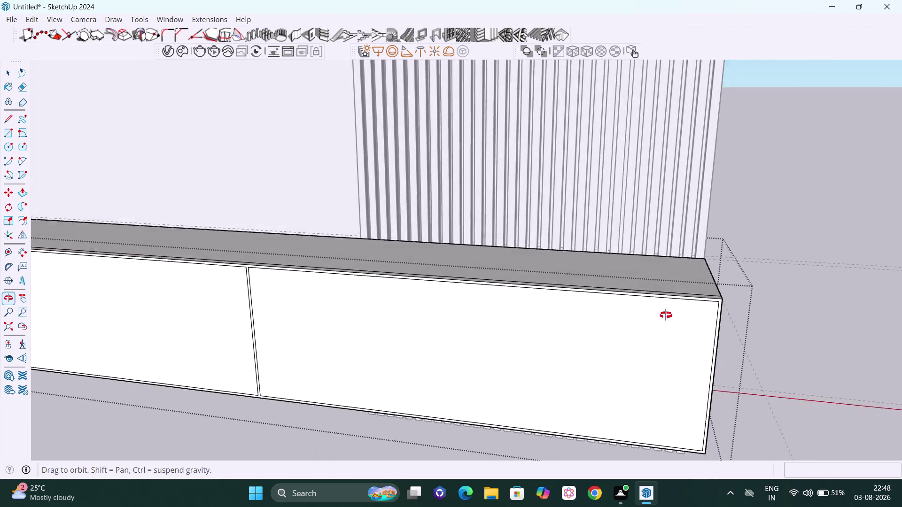
middle_drag(663, 320, 673, 306)
scroll(up, 3)
scroll(down, 3)
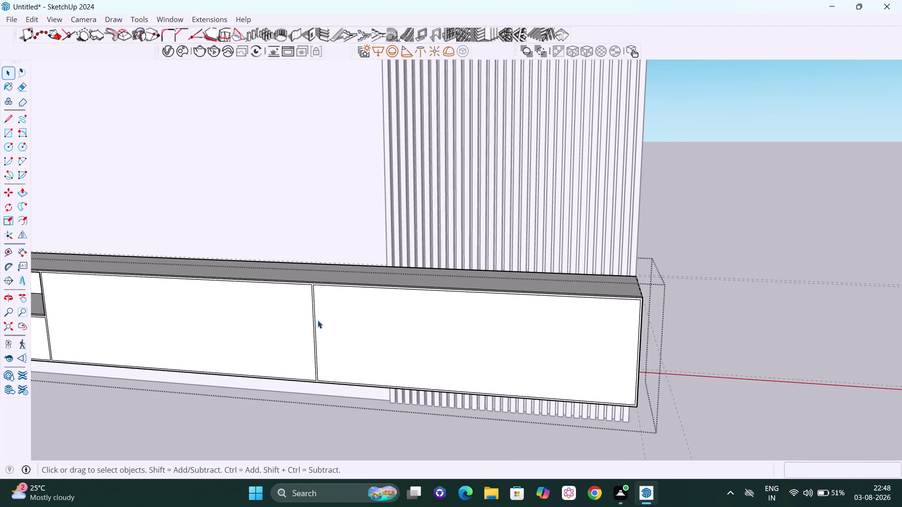
key(h)
drag(307, 322, 693, 326)
scroll(down, 3)
middle_drag(387, 314, 512, 291)
drag(185, 310, 374, 316)
scroll(up, 3)
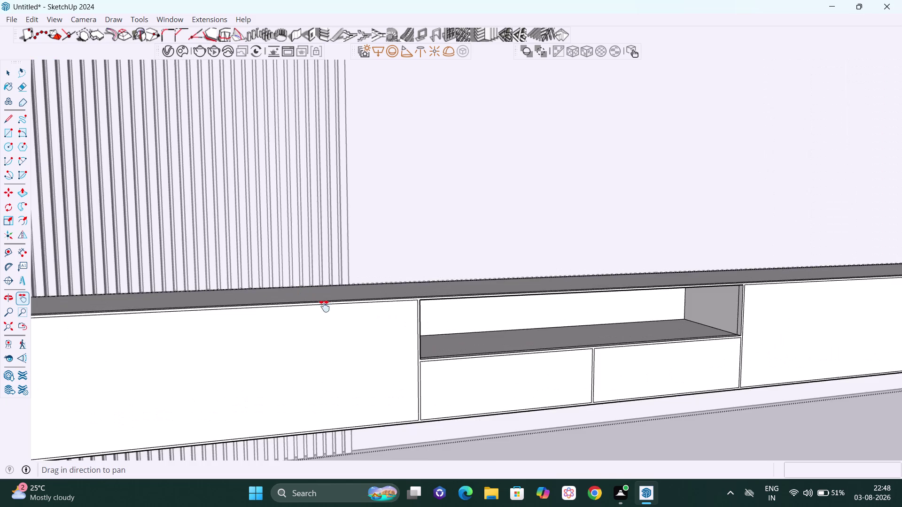
scroll(up, 3)
middle_drag(340, 319, 408, 332)
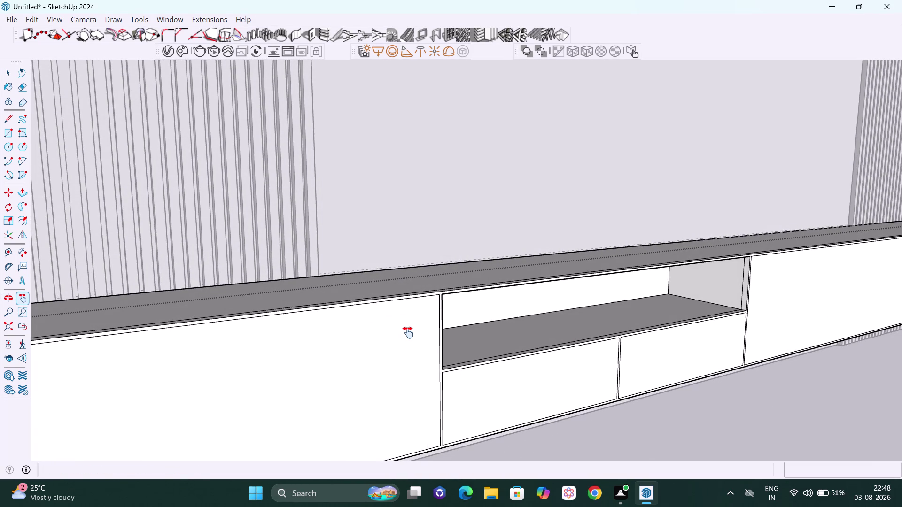
scroll(down, 3)
middle_drag(426, 326, 283, 317)
scroll(up, 3)
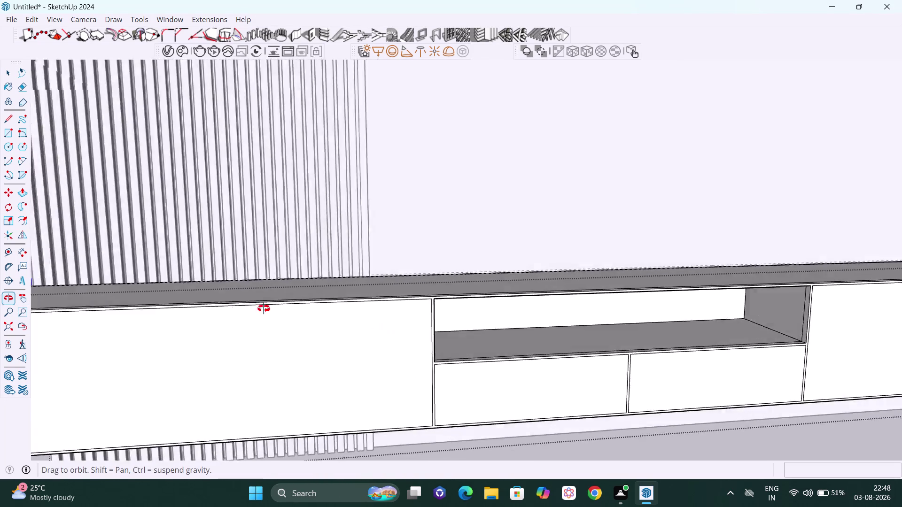
middle_drag(284, 316, 467, 366)
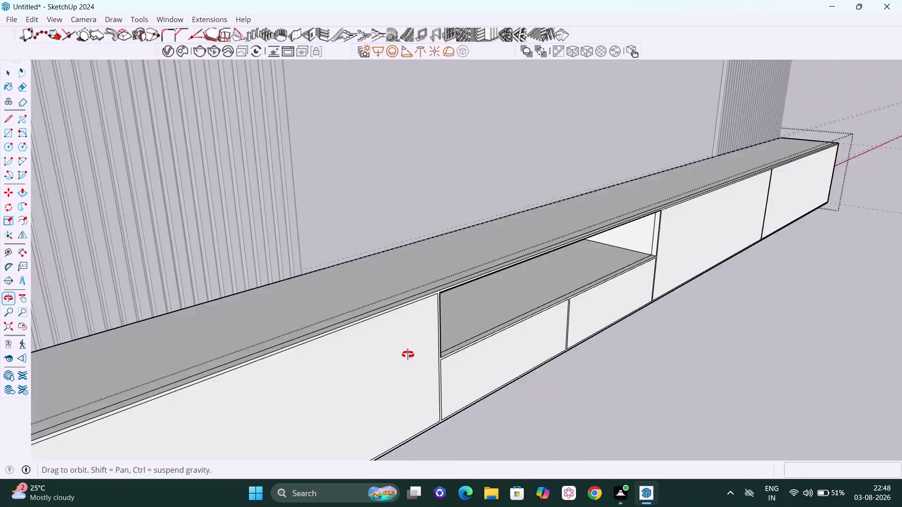
middle_drag(467, 367, 384, 349)
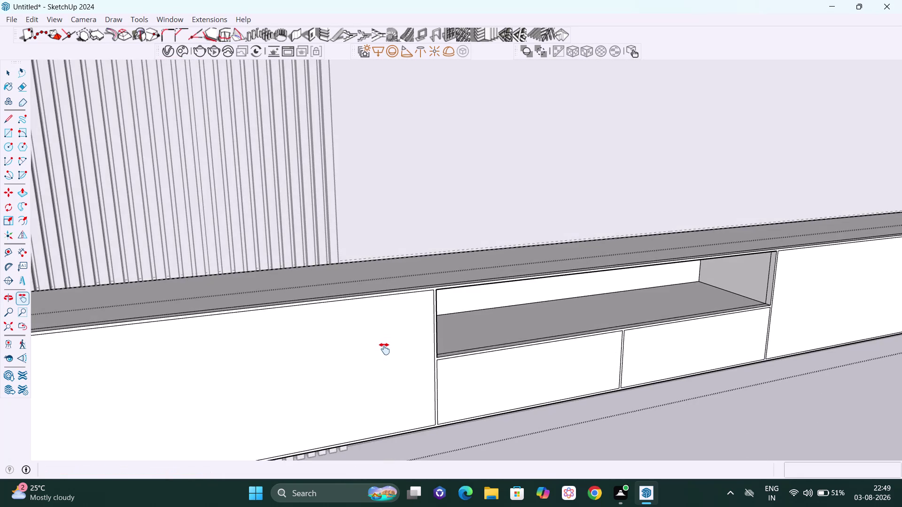
scroll(down, 3)
middle_drag(392, 349, 360, 340)
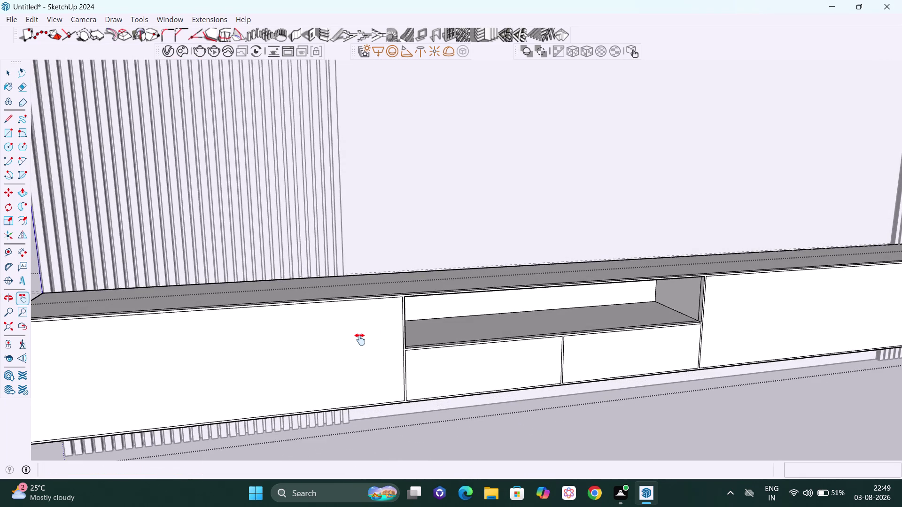
scroll(down, 3)
middle_drag(360, 339, 362, 341)
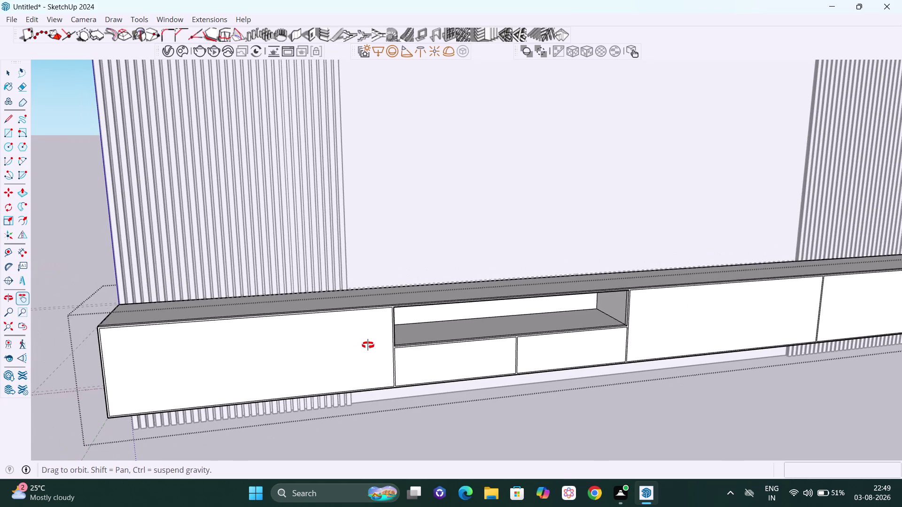
middle_drag(362, 341, 380, 350)
scroll(up, 3)
scroll(up, 3)
scroll(down, 3)
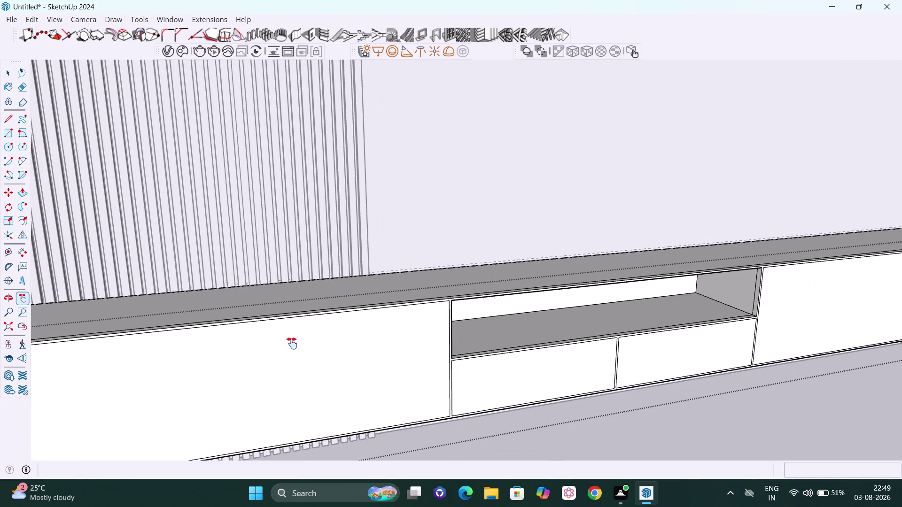